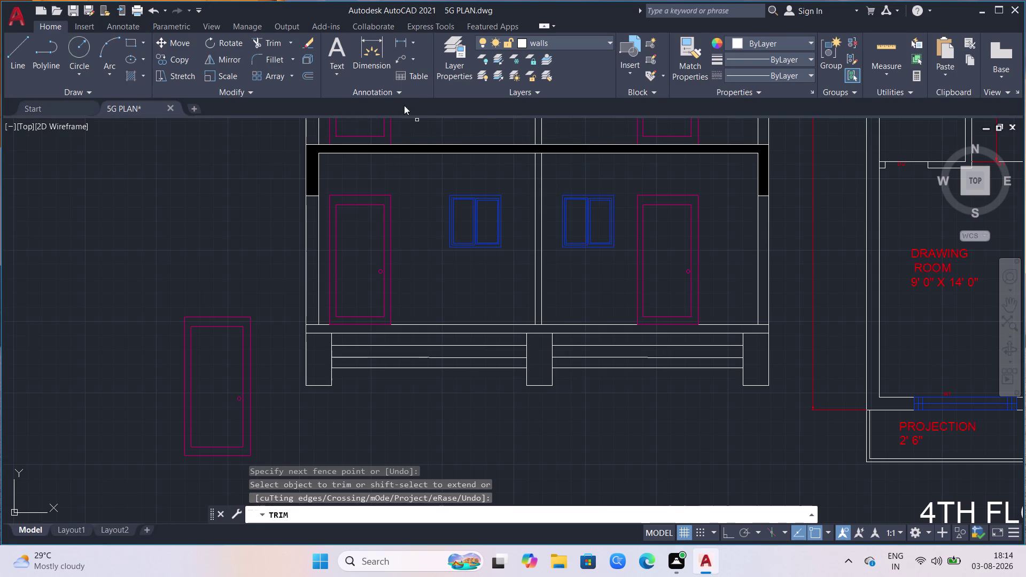
Inspect the front elevation, end the TRIM command and enter BR at the command line.
scroll(down, 3)
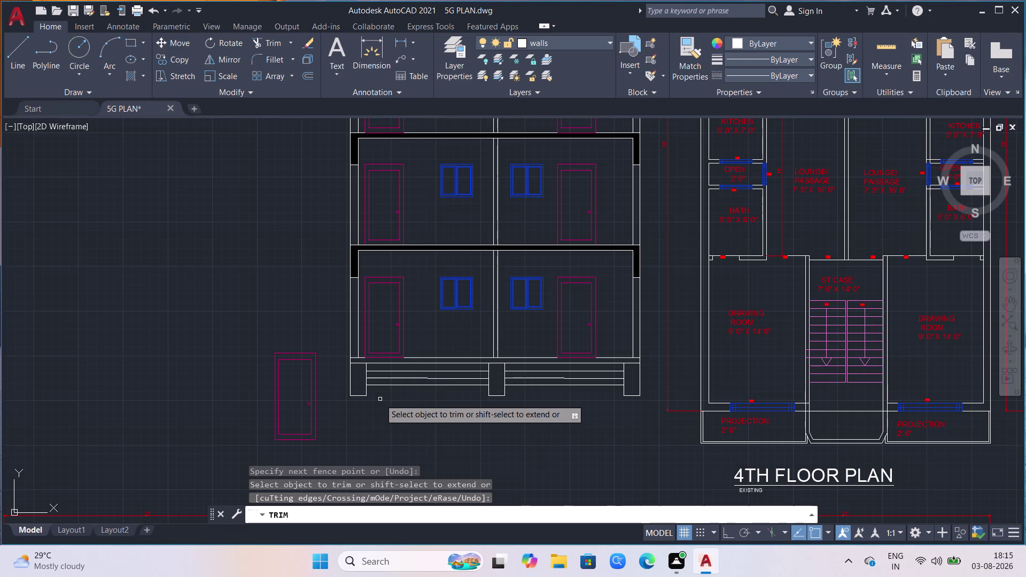
scroll(down, 3)
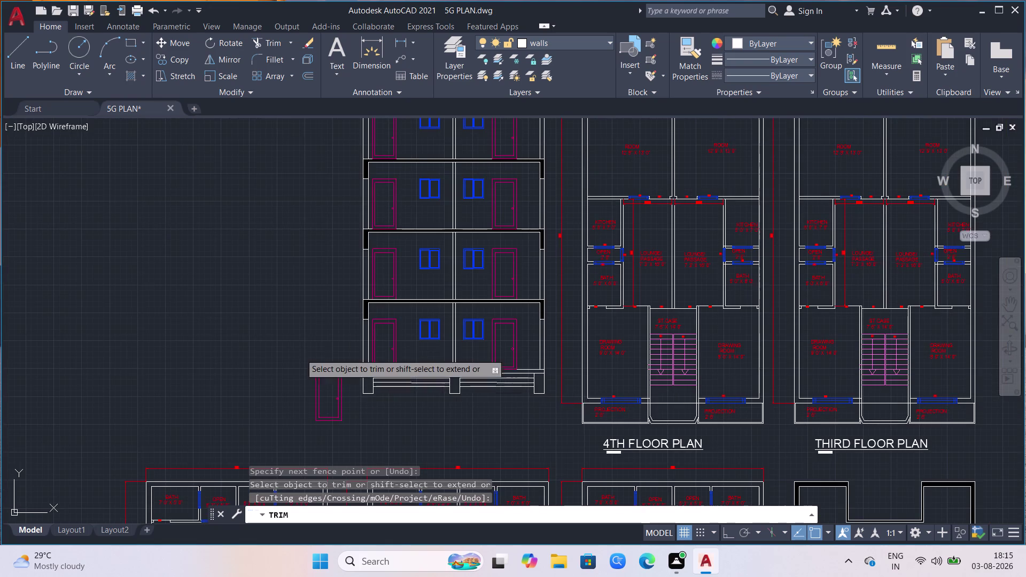
scroll(up, 3)
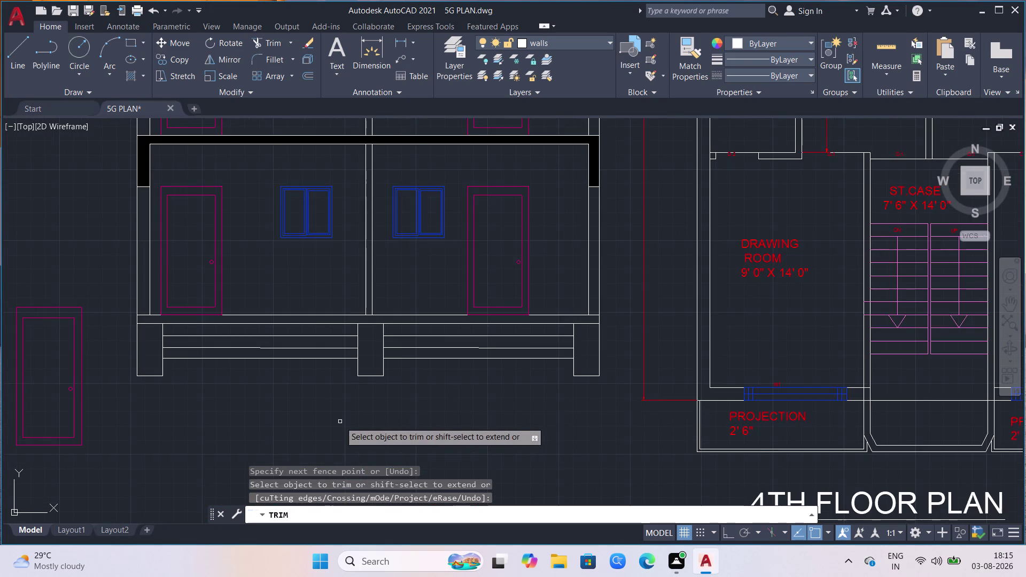
scroll(down, 3)
scroll(up, 3)
scroll(up, 3)
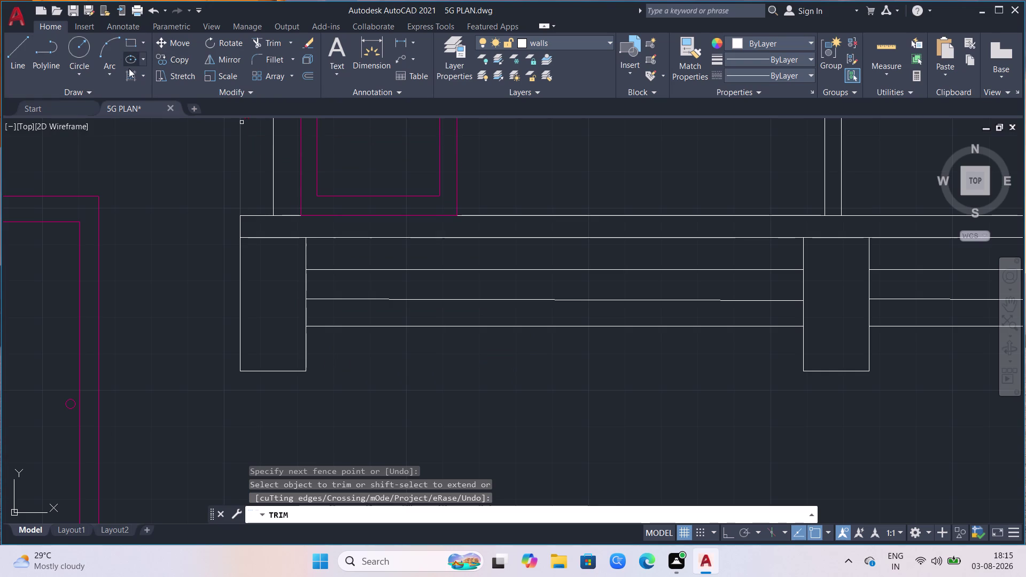
text(br)
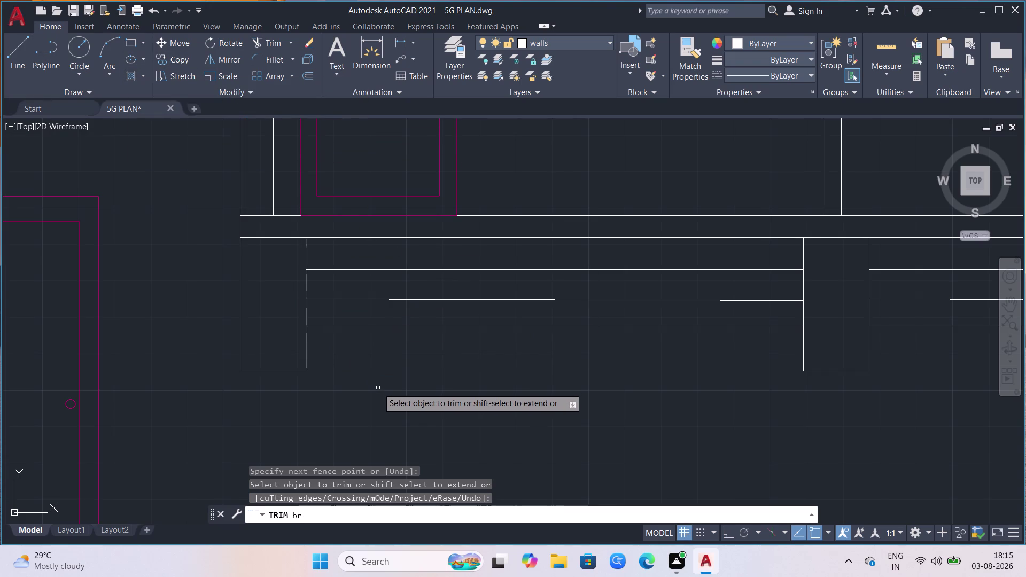
key(Escape)
Place a break-line symbol across the left pier's base.
text(br)
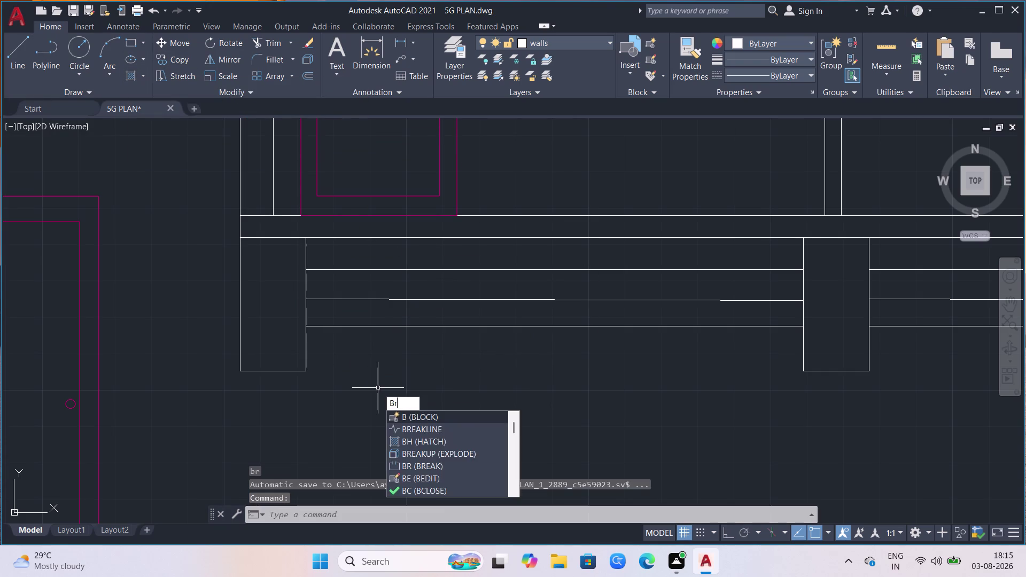
click(438, 429)
click(238, 371)
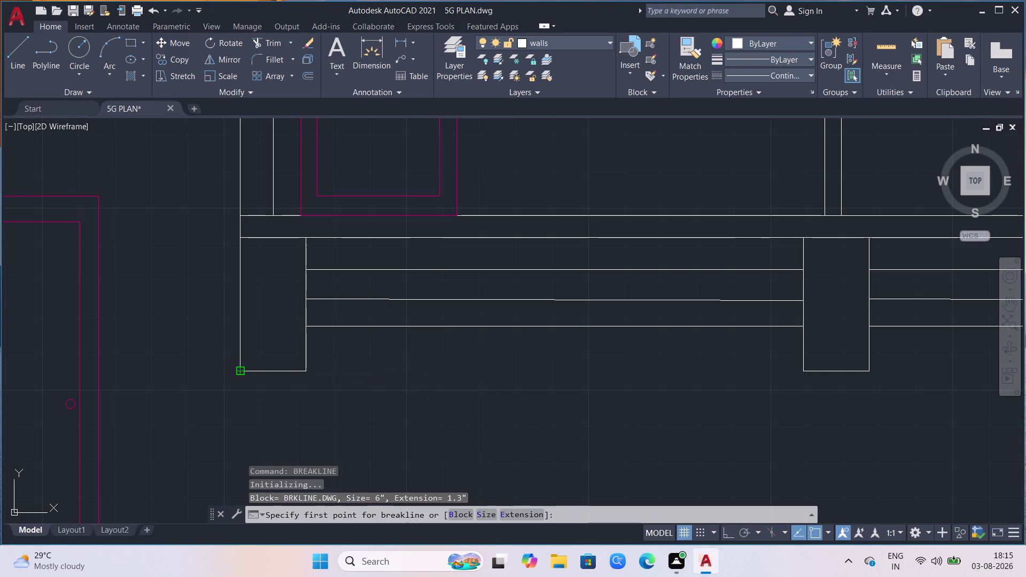
click(306, 372)
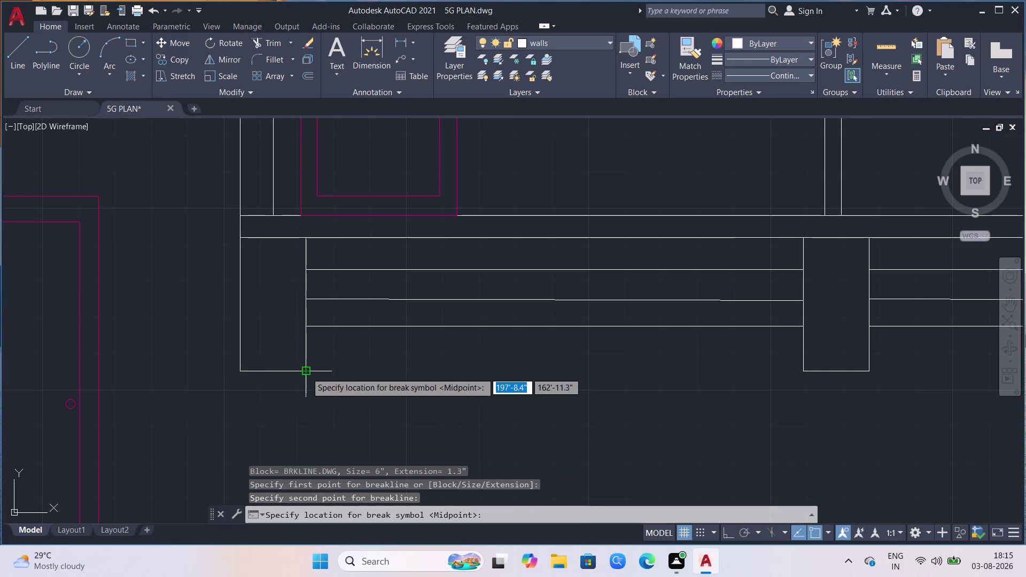
click(274, 372)
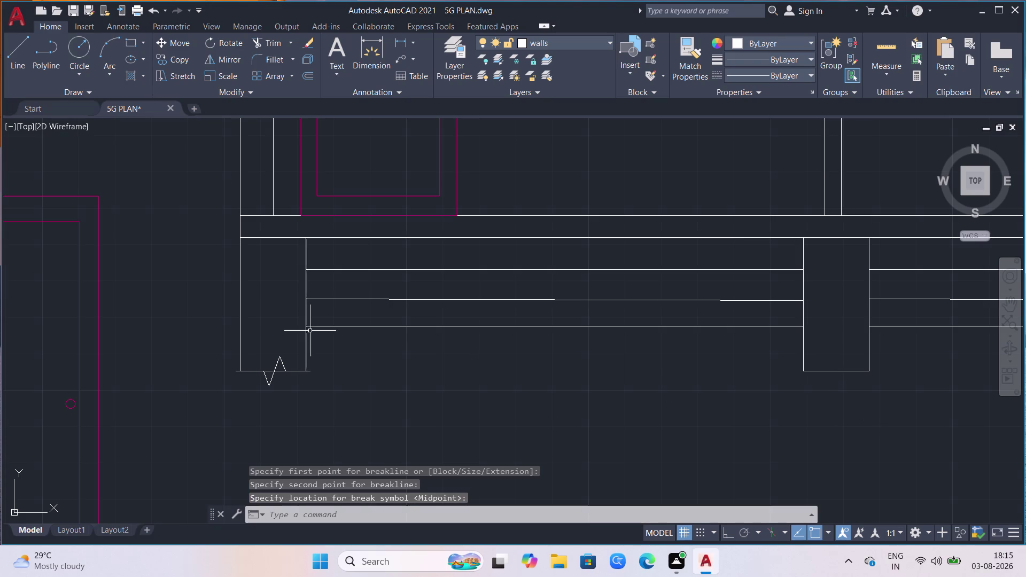
scroll(down, 3)
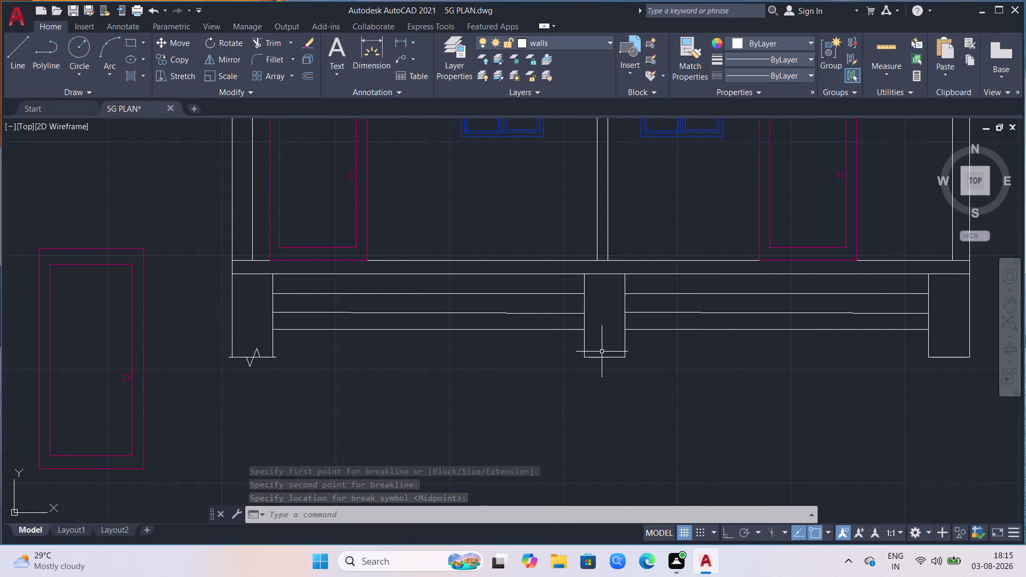
Repeat BREAKLINE to add a symbol at the middle pier's base.
key(Return)
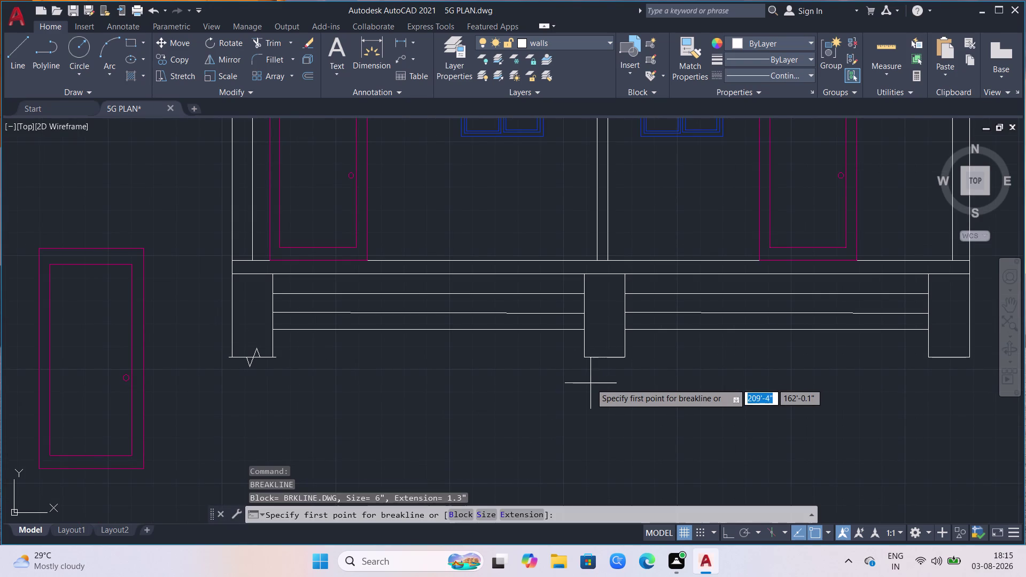
click(588, 359)
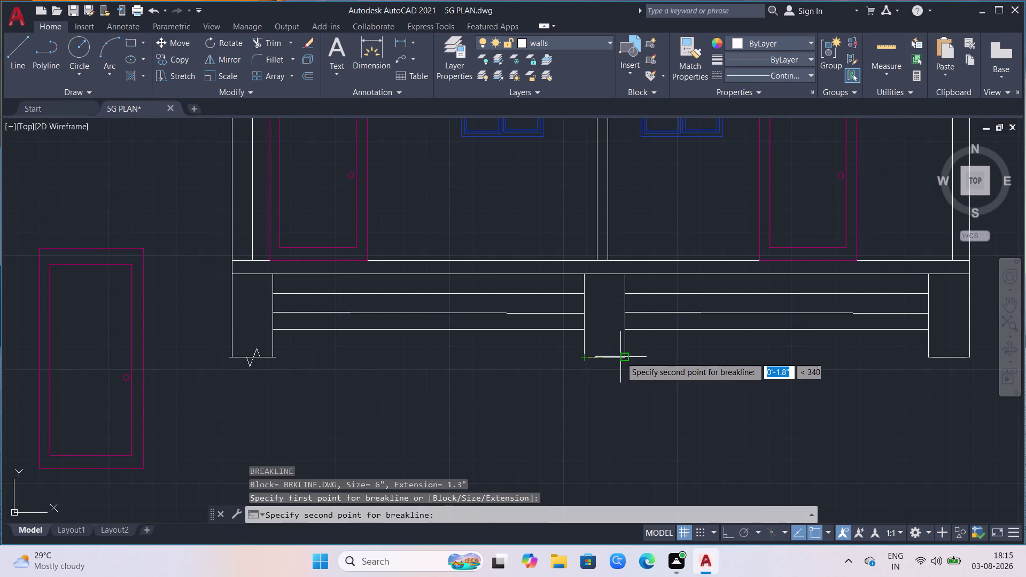
click(620, 357)
click(606, 356)
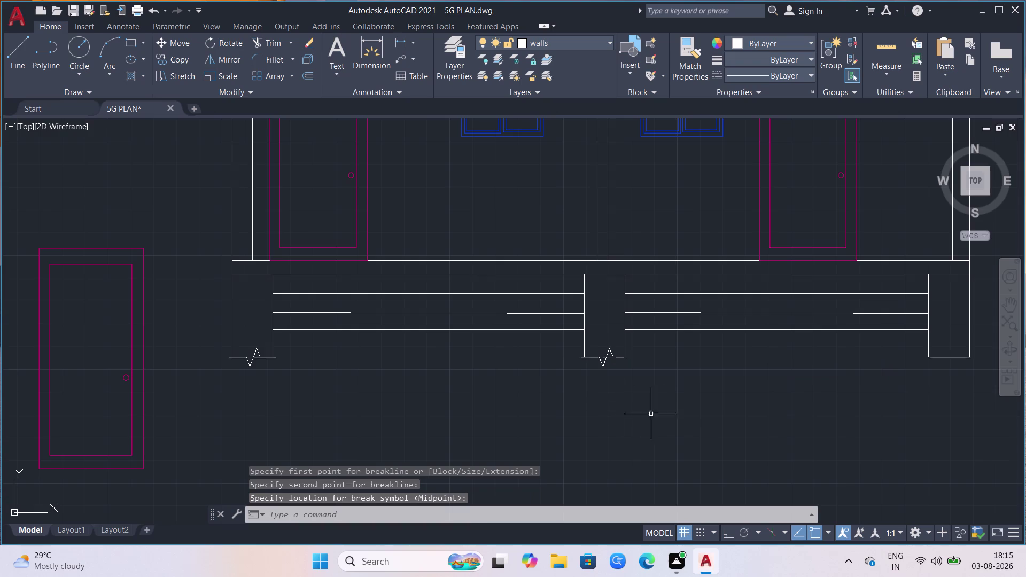
scroll(down, 3)
scroll(down, 3)
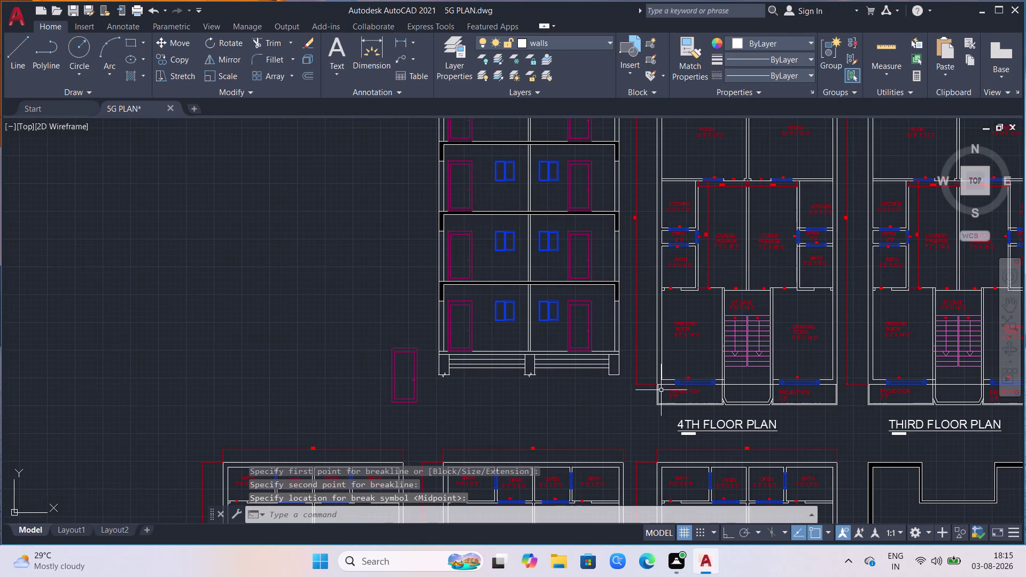
scroll(up, 3)
scroll(up, 3)
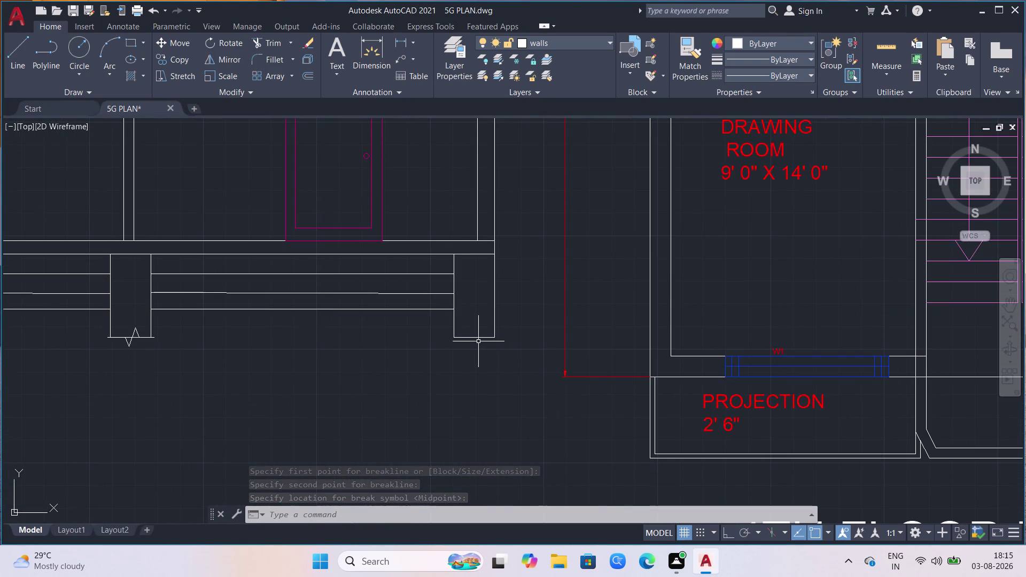
Repeat BREAKLINE to add a symbol at the right pier's base.
key(Return)
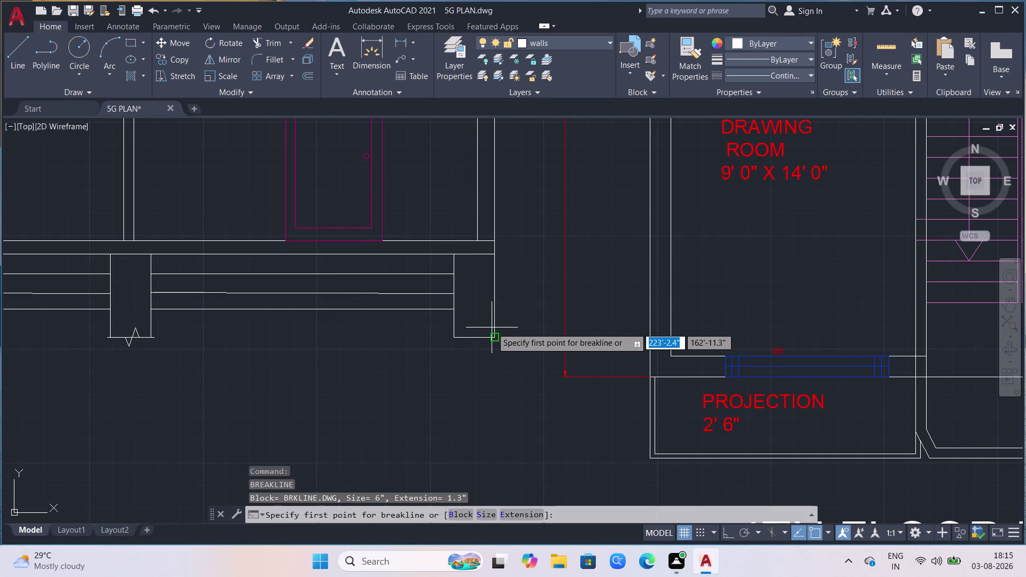
click(492, 337)
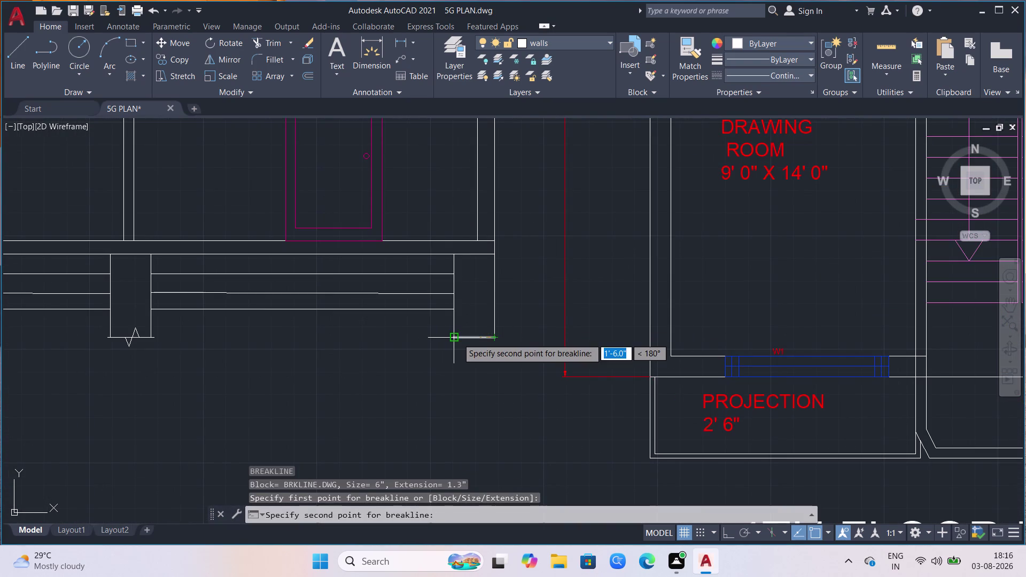
click(458, 338)
click(473, 340)
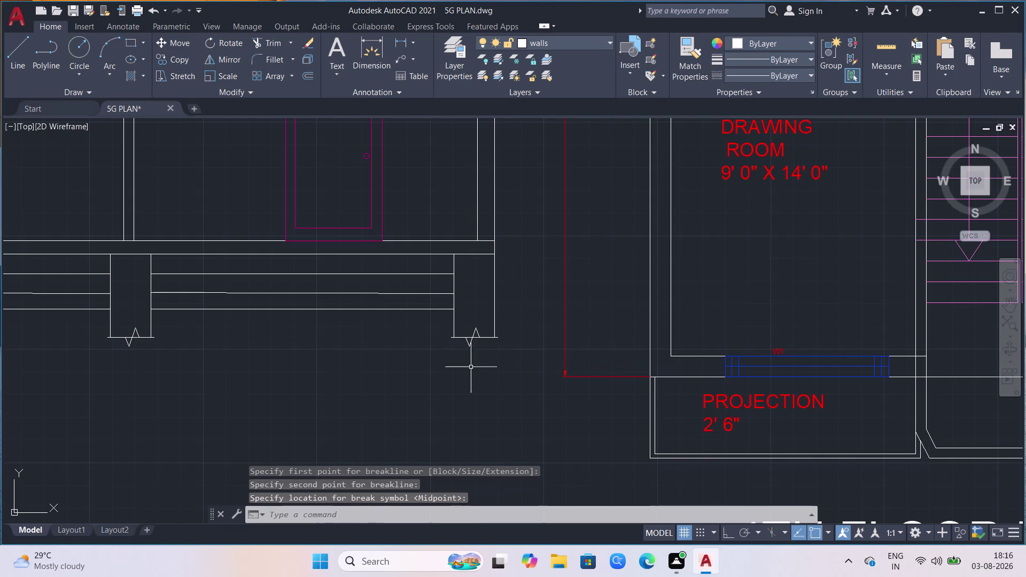
scroll(up, 3)
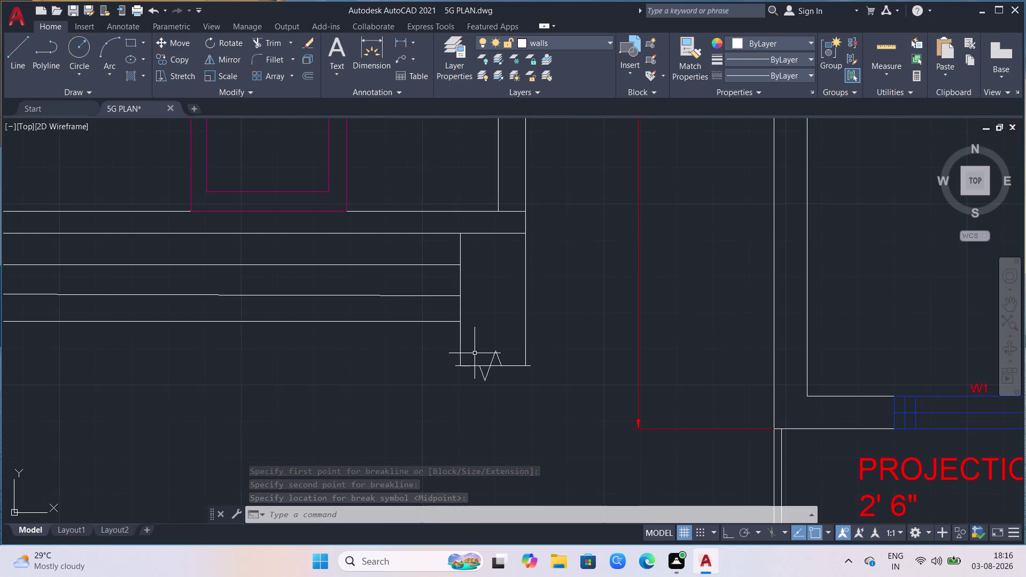
Trim the leftover line pieces beside the right pier's break symbol.
text(tr)
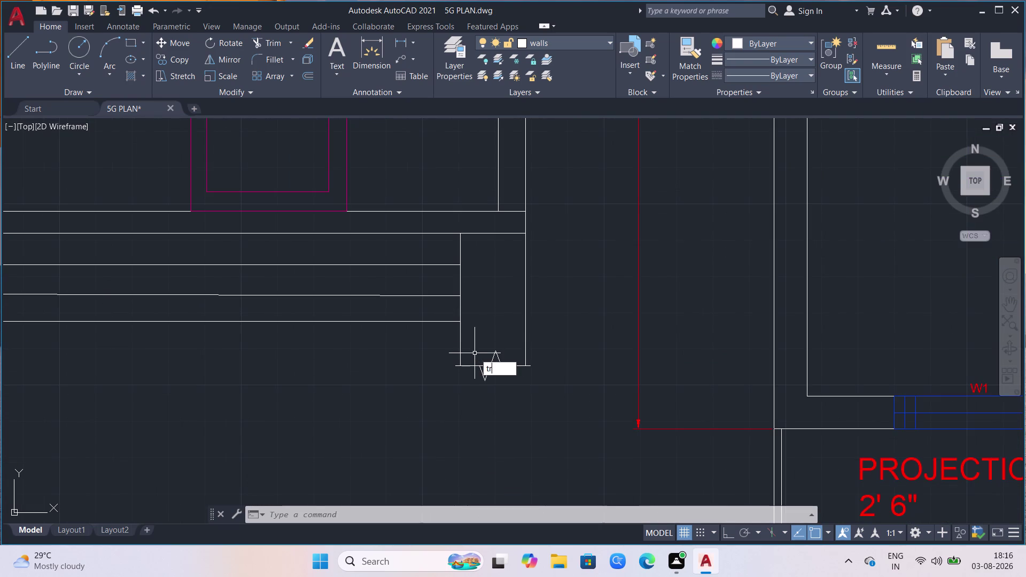
key(Return)
scroll(up, 3)
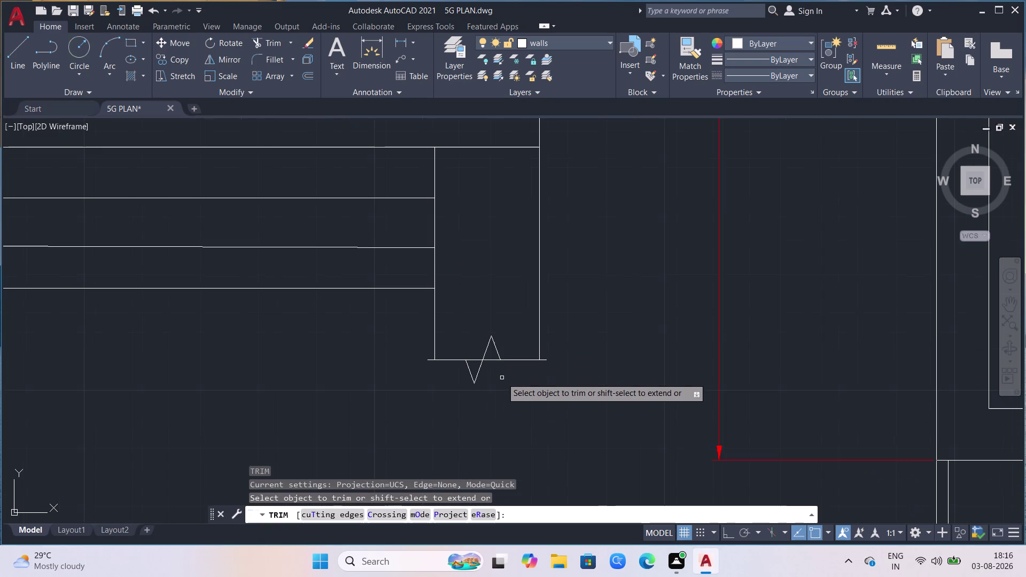
click(497, 361)
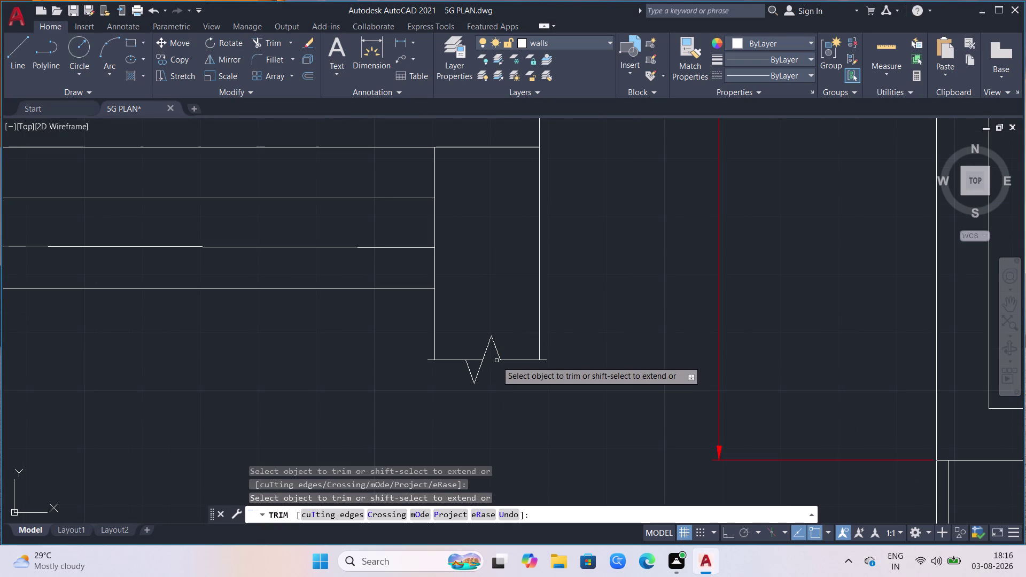
click(473, 360)
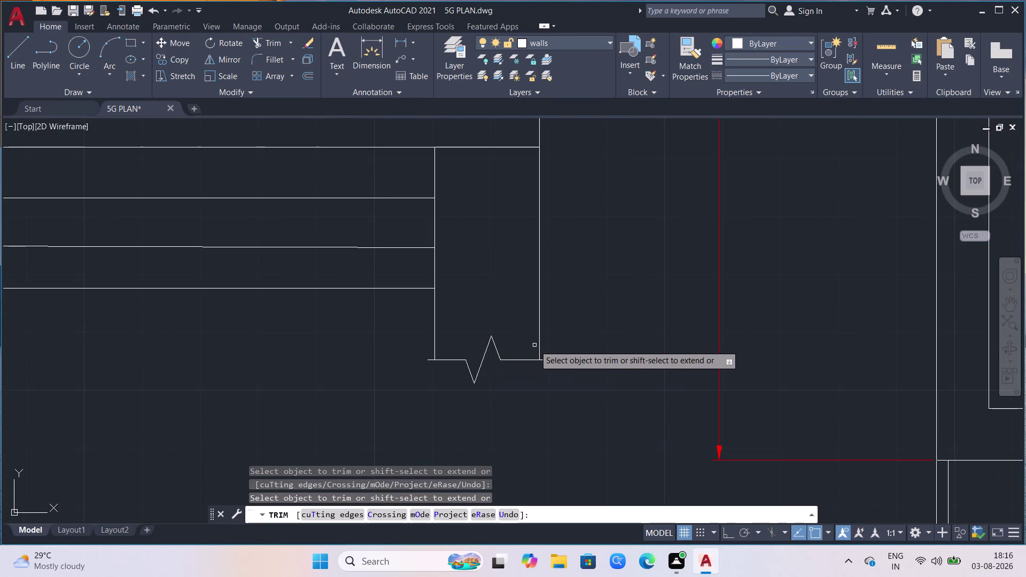
Trim the leftover pieces beside the middle pier's break symbol.
scroll(down, 3)
scroll(down, 3)
scroll(up, 3)
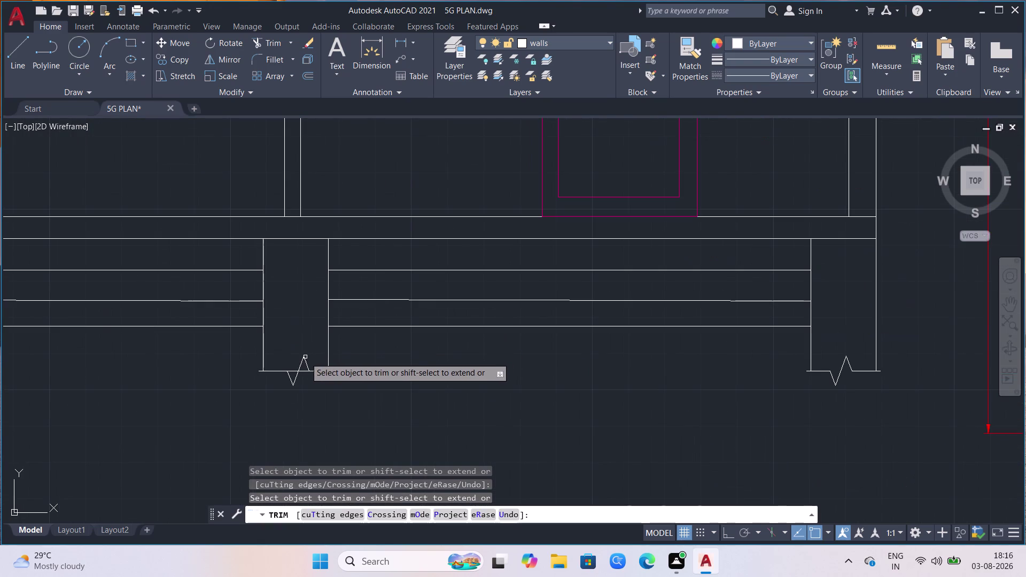
click(303, 371)
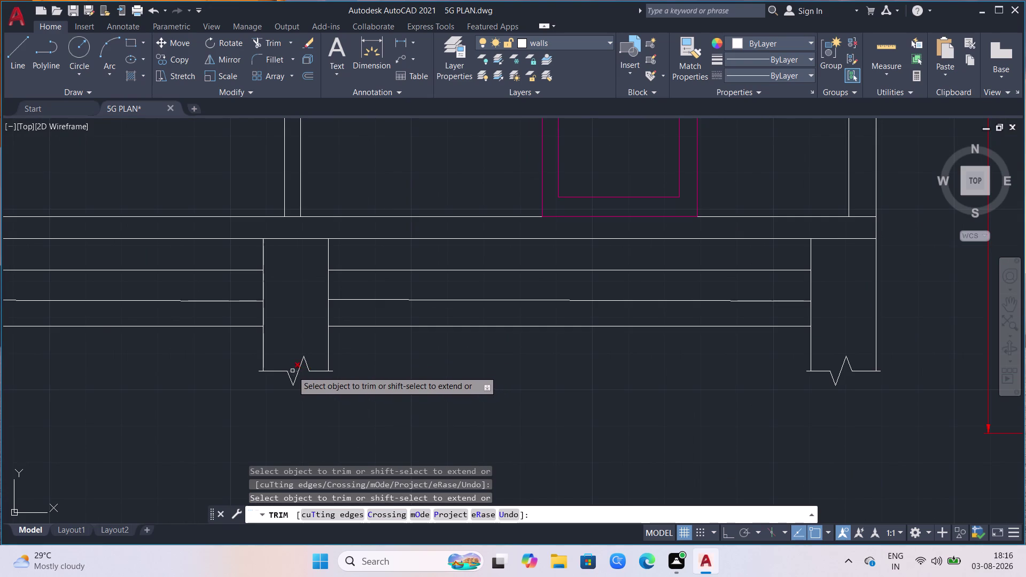
click(292, 371)
Trim the leftover pieces beside the left pier's break symbol.
scroll(down, 3)
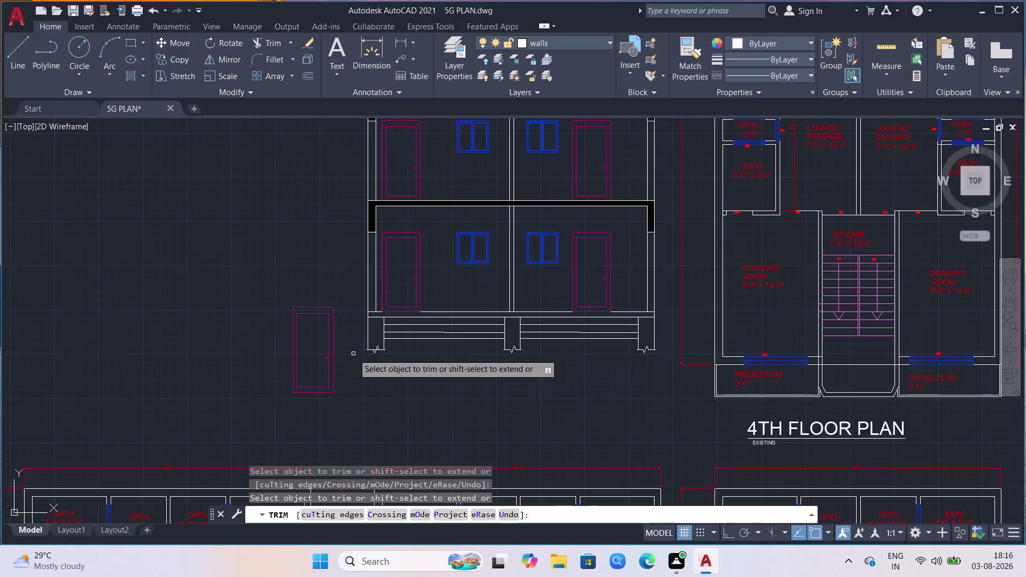
scroll(up, 3)
scroll(up, 3)
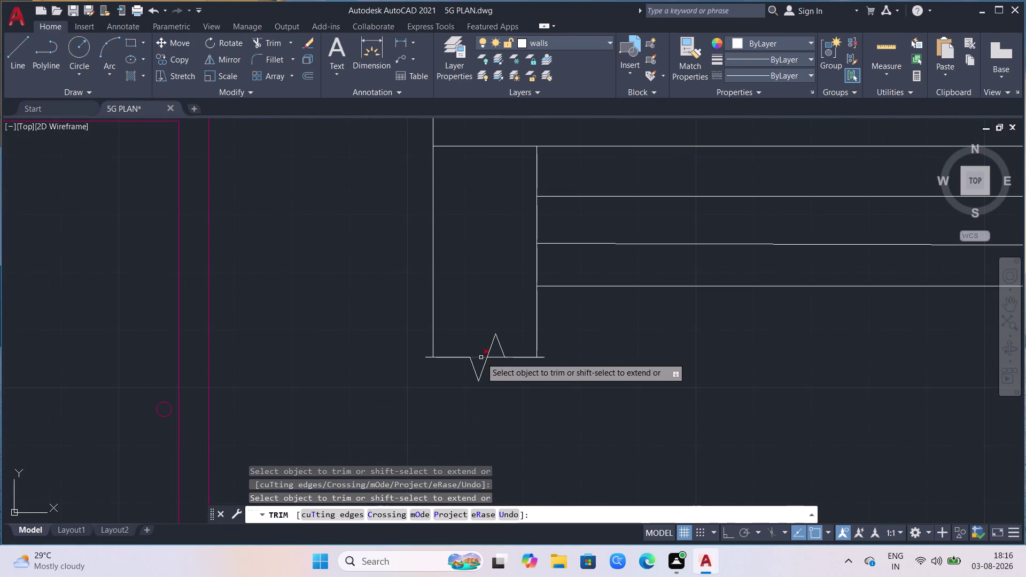
click(480, 358)
click(496, 357)
scroll(down, 3)
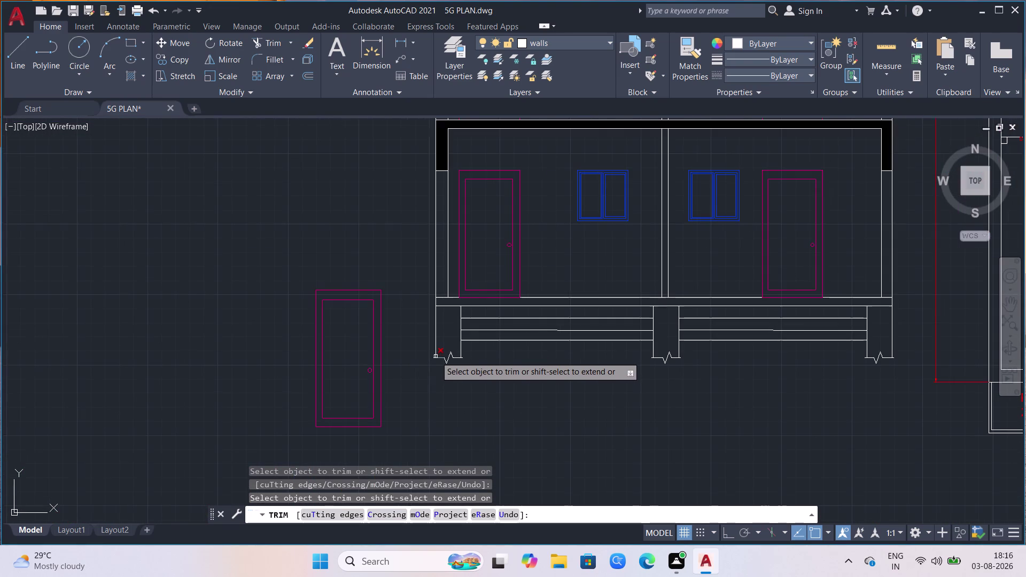
scroll(down, 3)
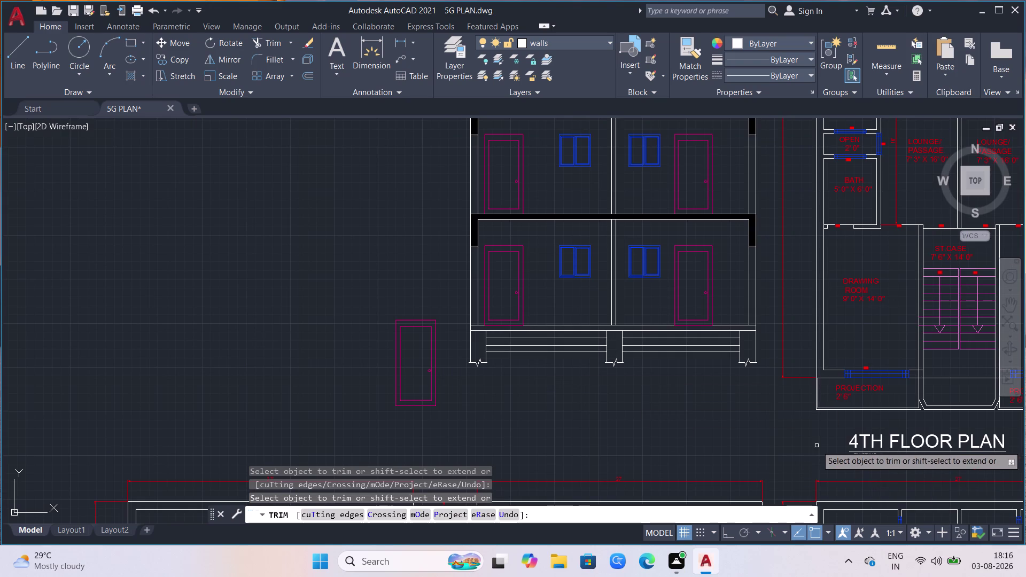
scroll(down, 3)
scroll(down, 3)
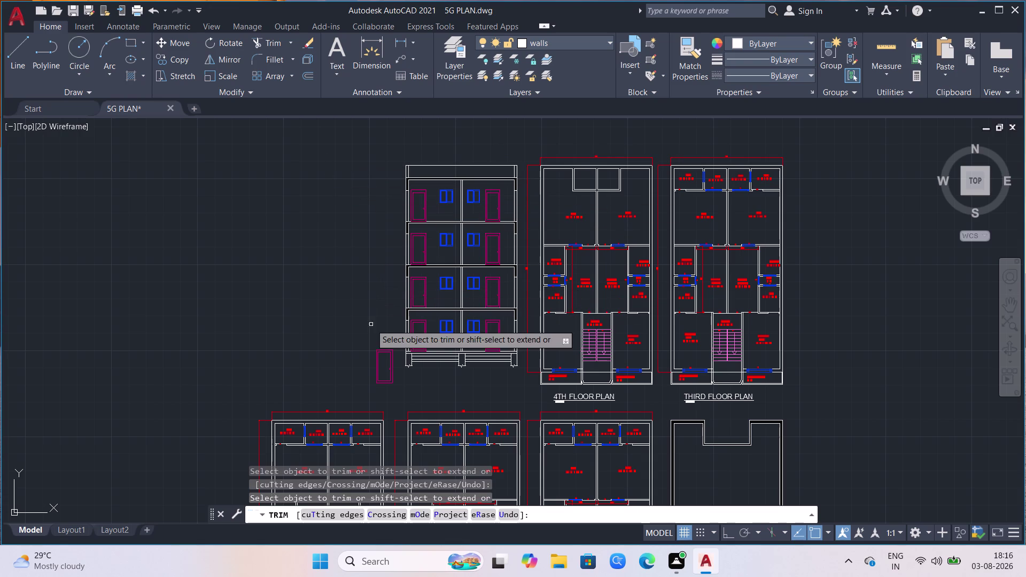
Attempt a fence trim on the stray rectangle left of the elevation base.
click(380, 351)
click(395, 348)
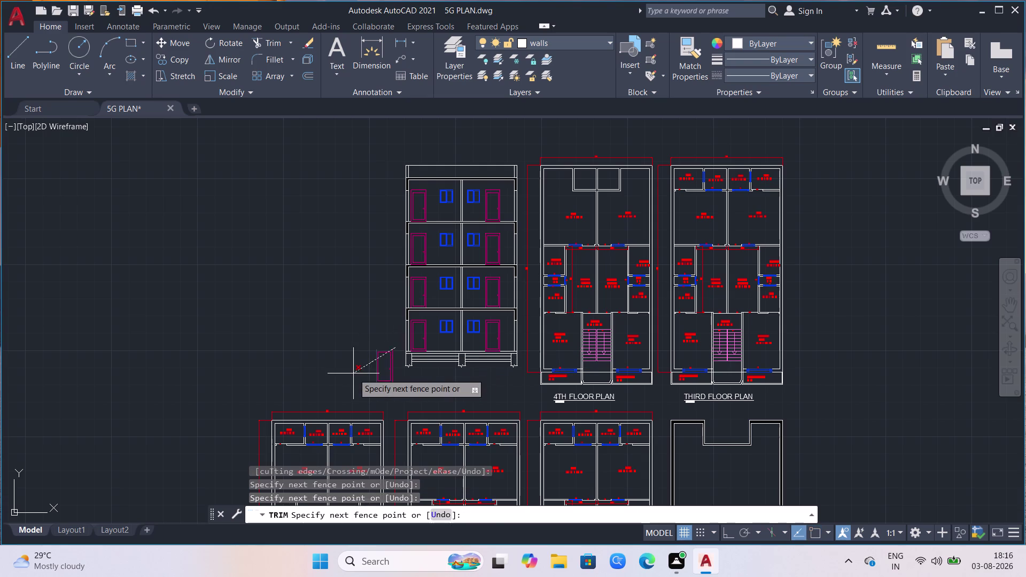
click(353, 373)
click(387, 389)
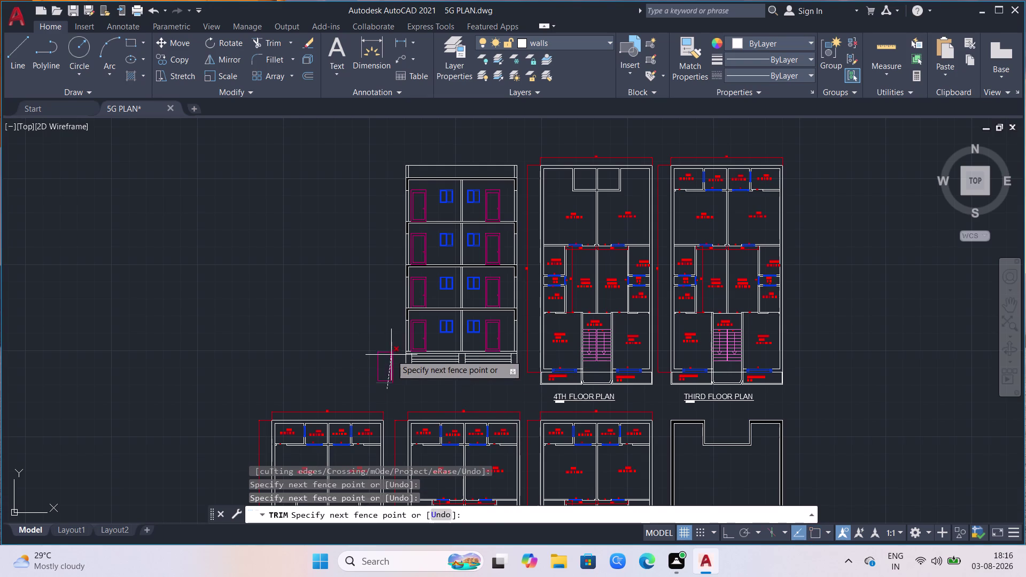
click(391, 354)
click(391, 351)
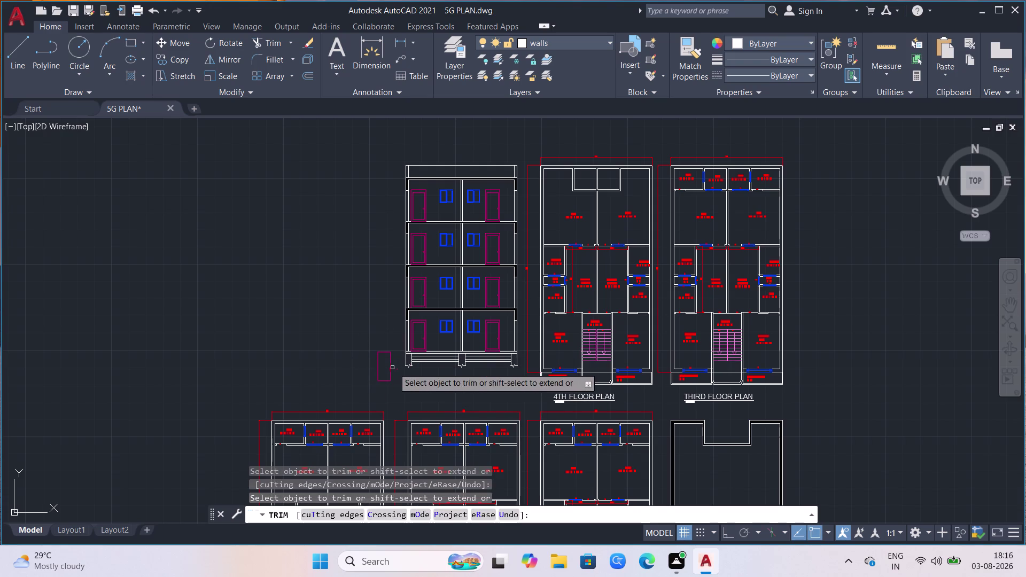
click(396, 351)
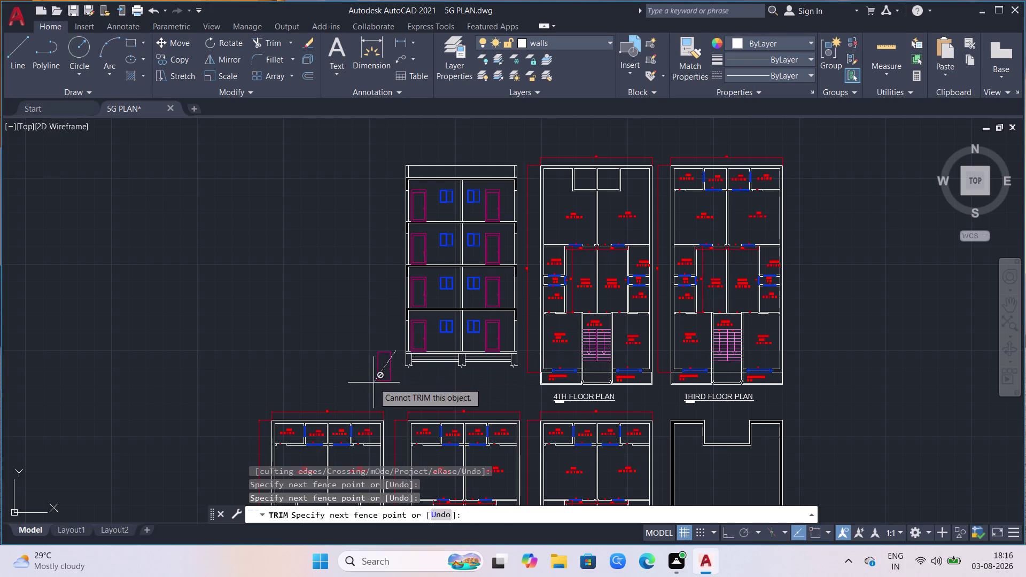
click(374, 383)
key(Escape)
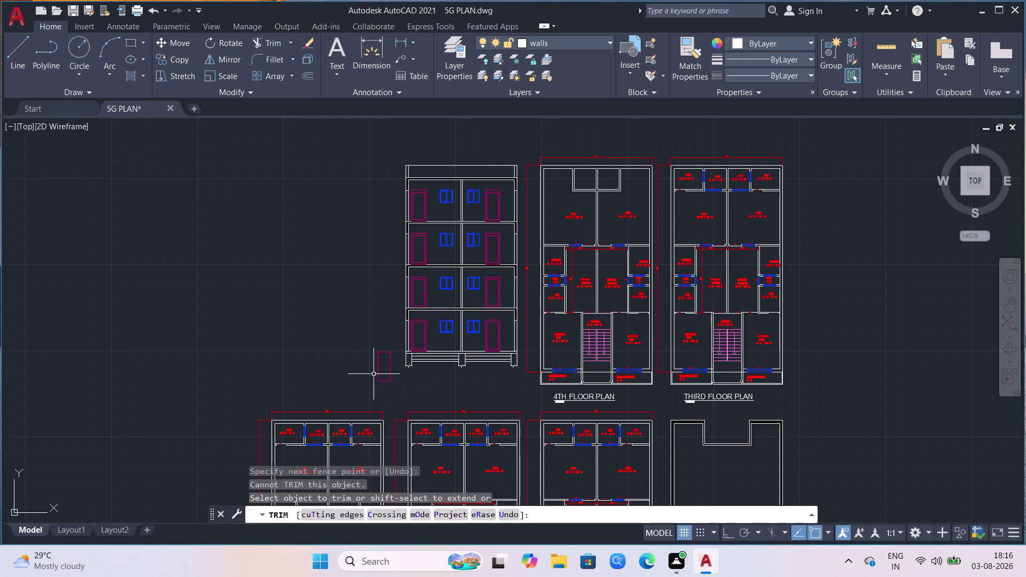
Window-select the stray rectangle and delete it.
click(392, 382)
click(384, 370)
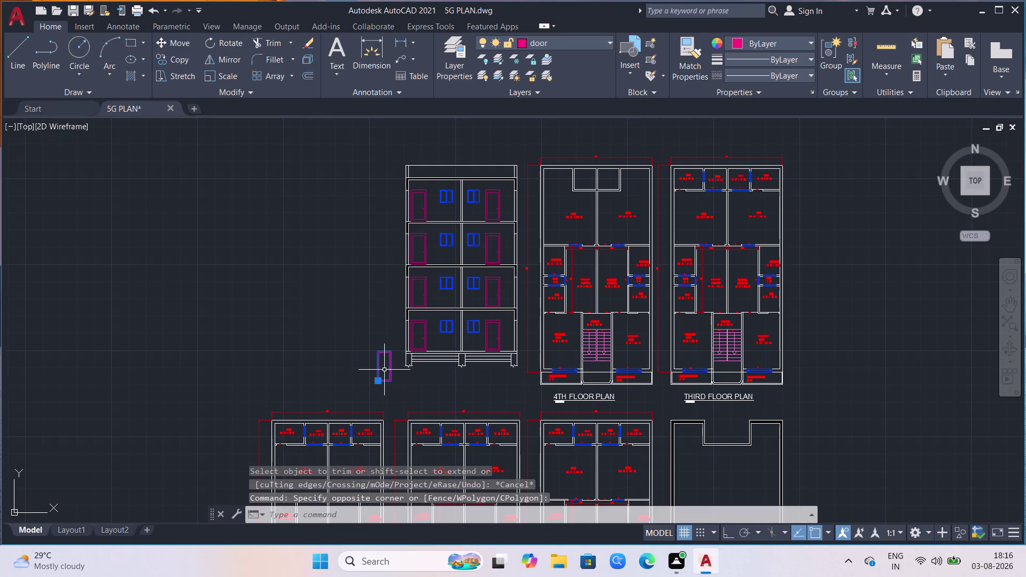
key(Delete)
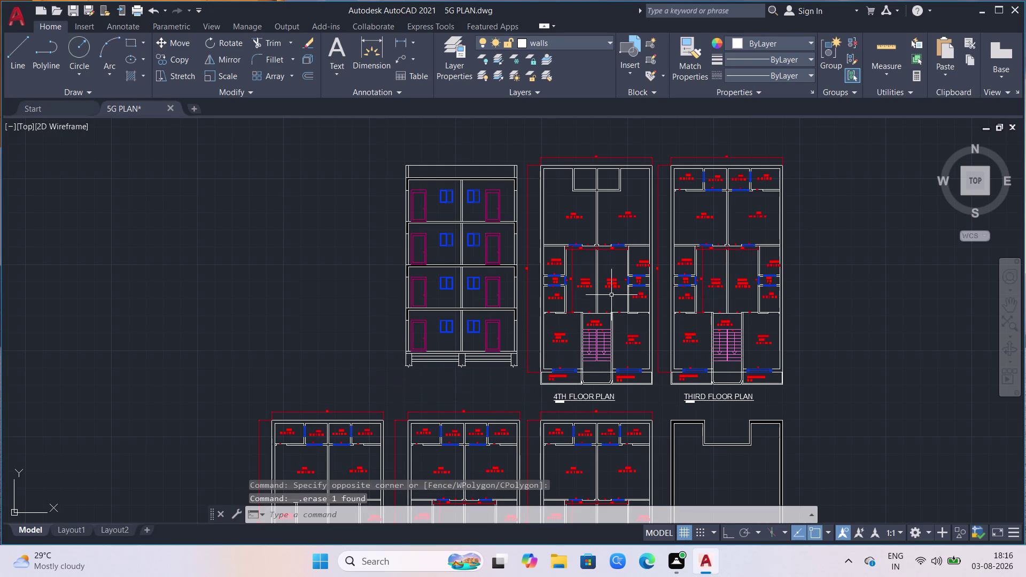
scroll(down, 3)
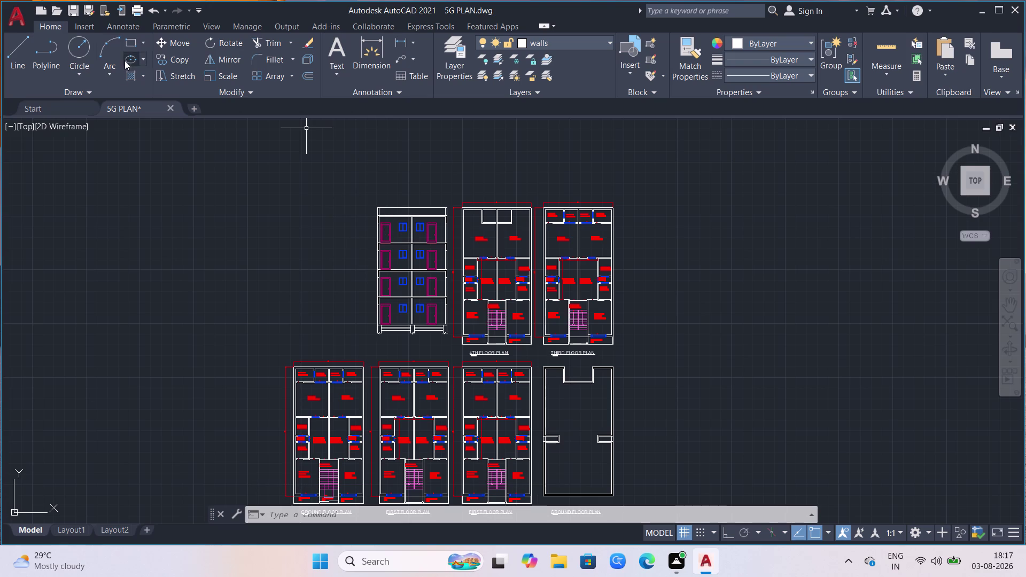
click(132, 78)
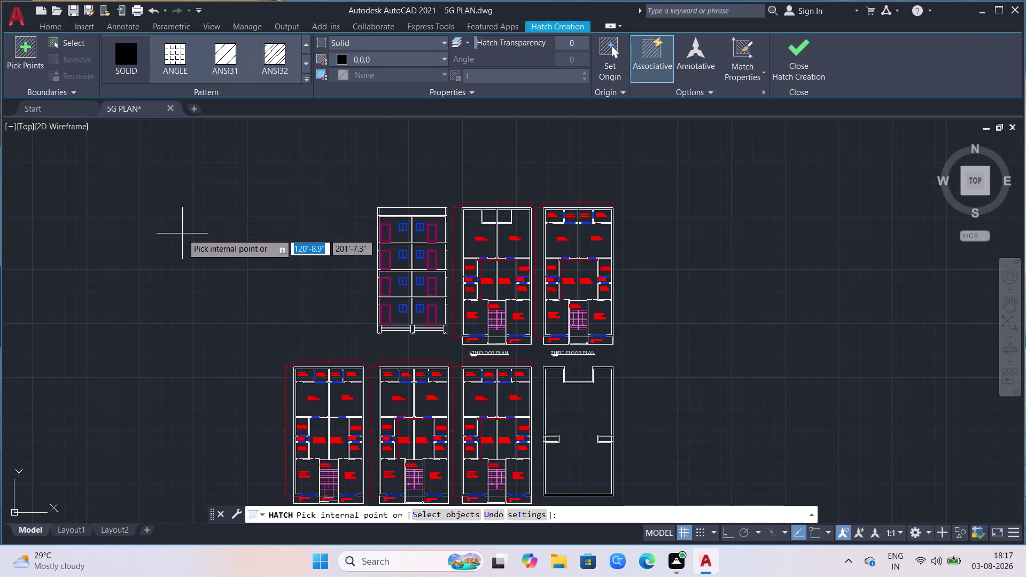
Hatch inside the ground floor outline with the ANSI31 diagonal pattern.
scroll(down, 3)
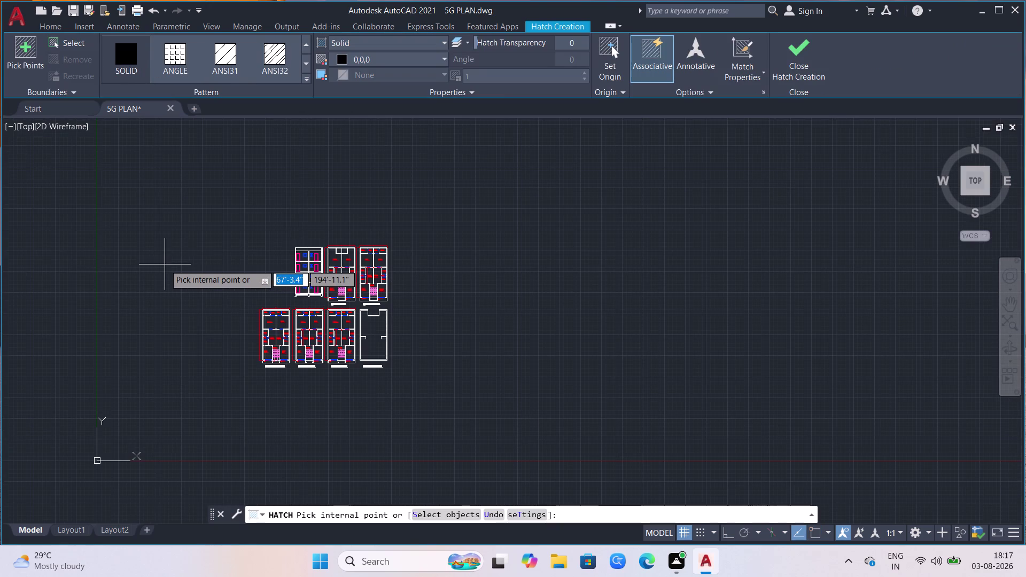
scroll(up, 3)
scroll(up, 3)
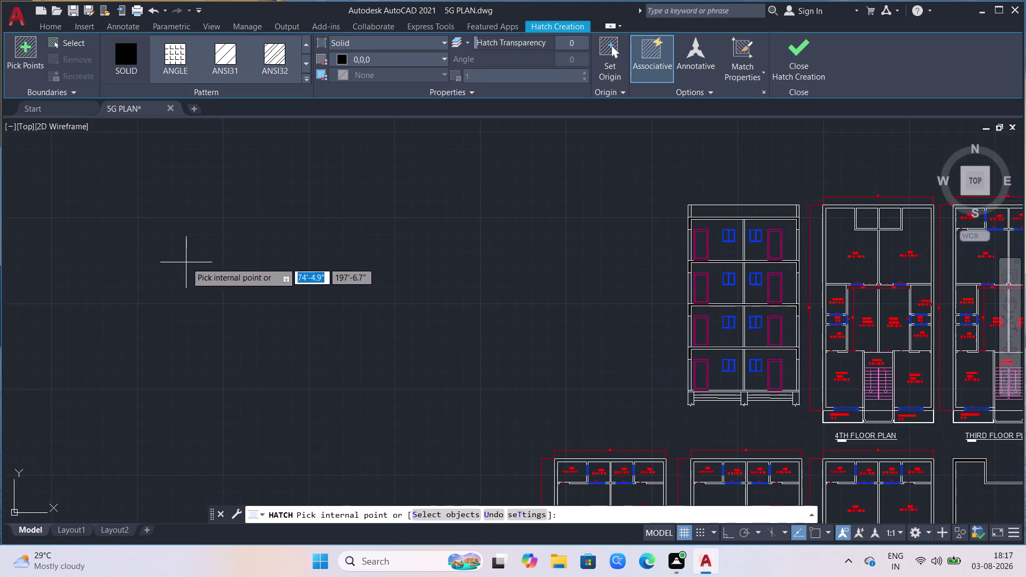
scroll(down, 3)
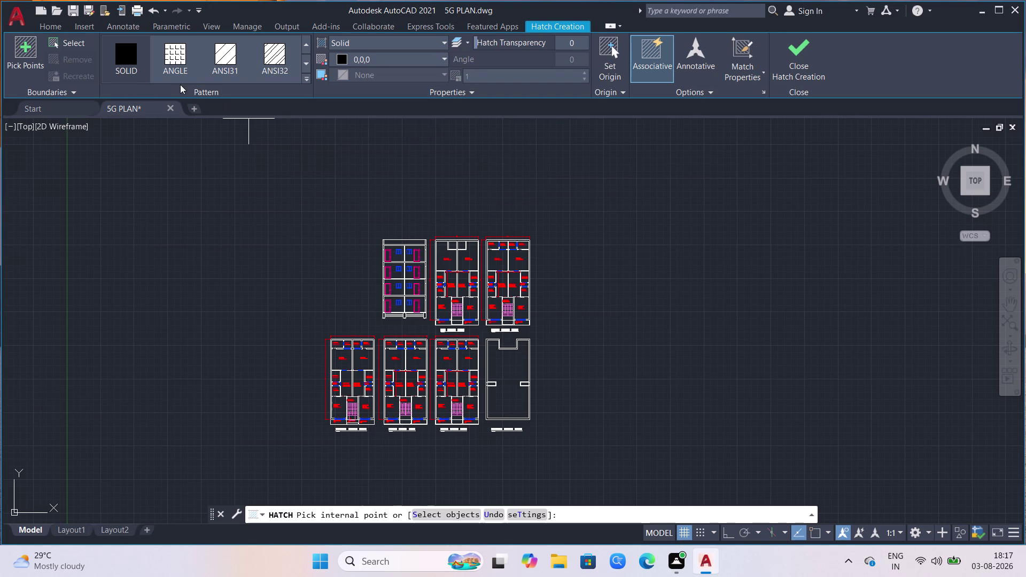
drag(230, 53, 229, 66)
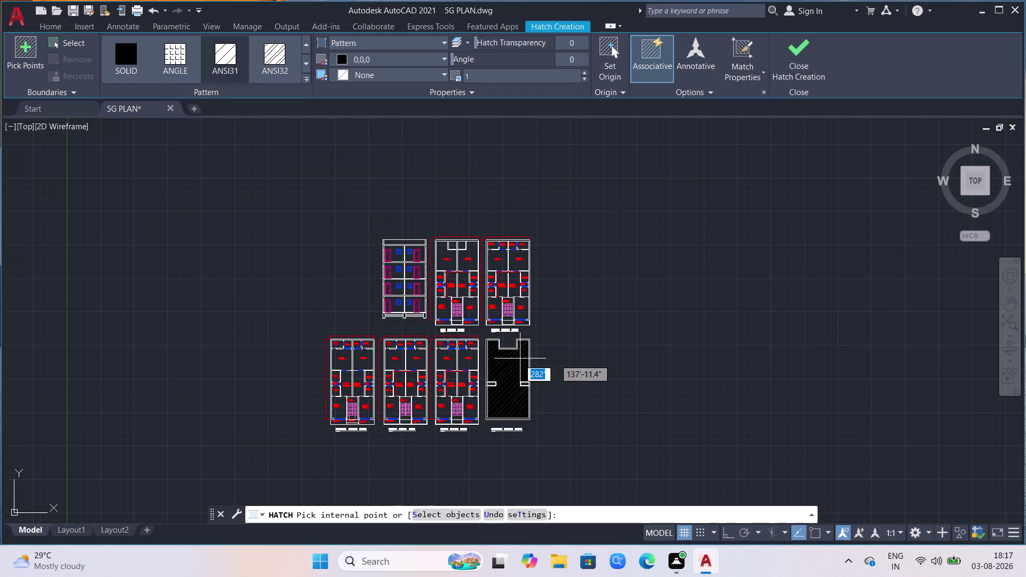
click(505, 364)
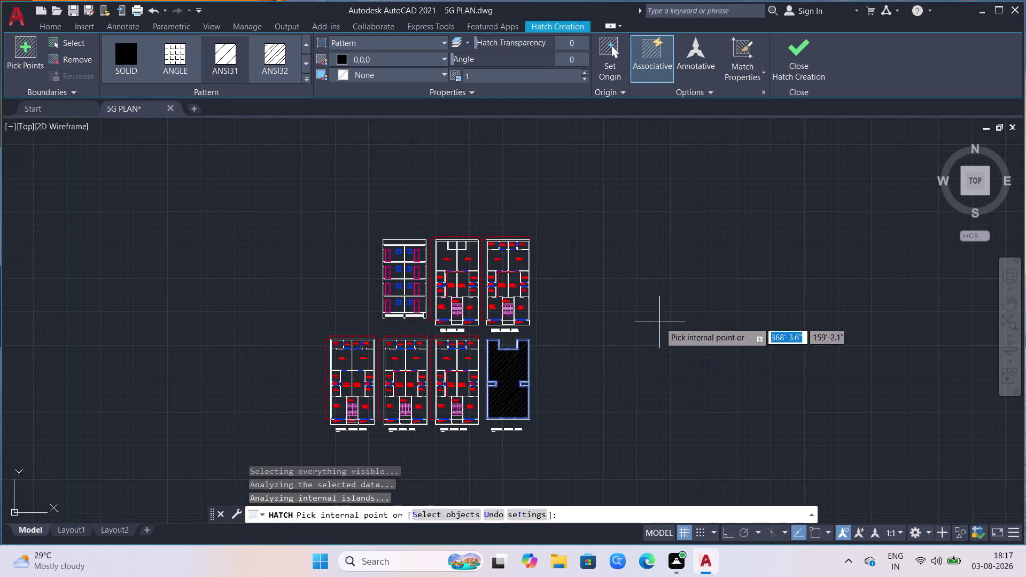
scroll(down, 3)
scroll(up, 3)
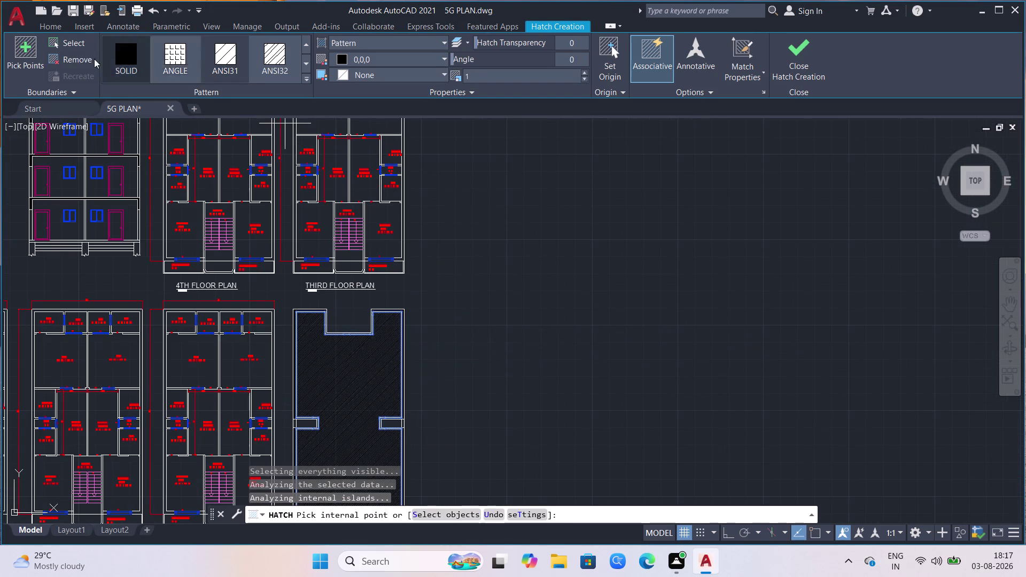
scroll(down, 3)
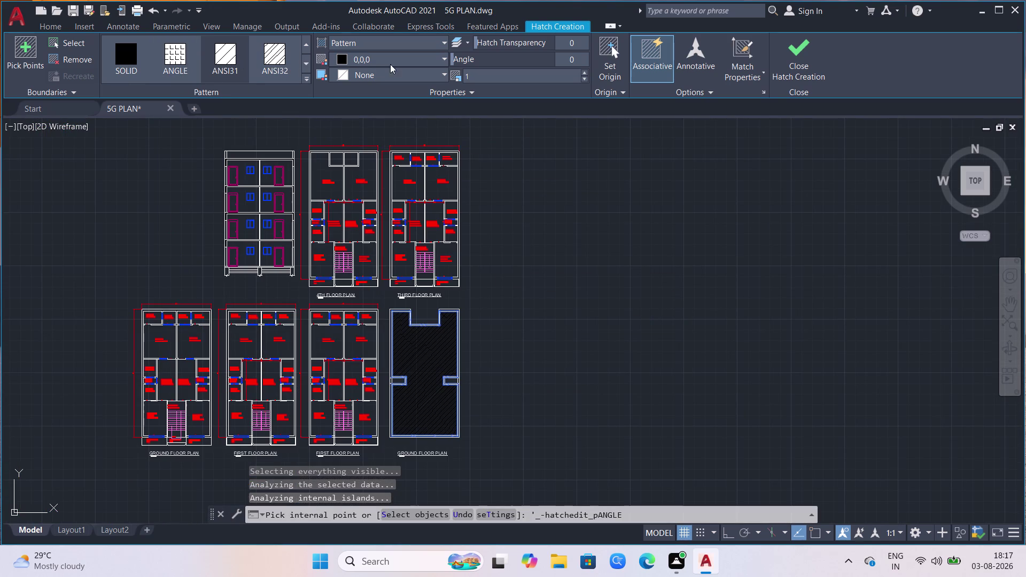
Set the hatch colour to 206,204,230 and end the hatch command.
click(441, 60)
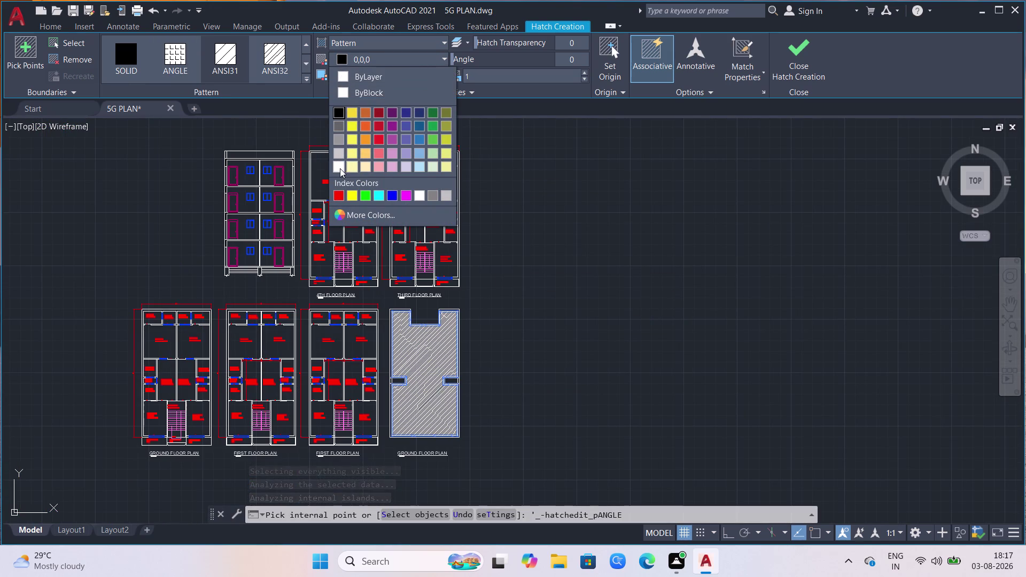
click(411, 166)
scroll(down, 3)
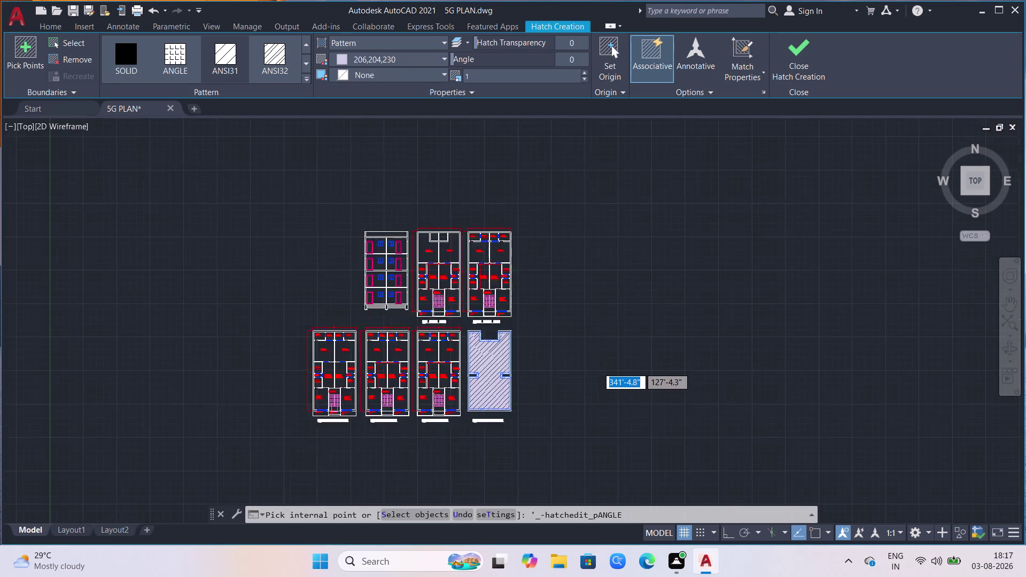
scroll(up, 3)
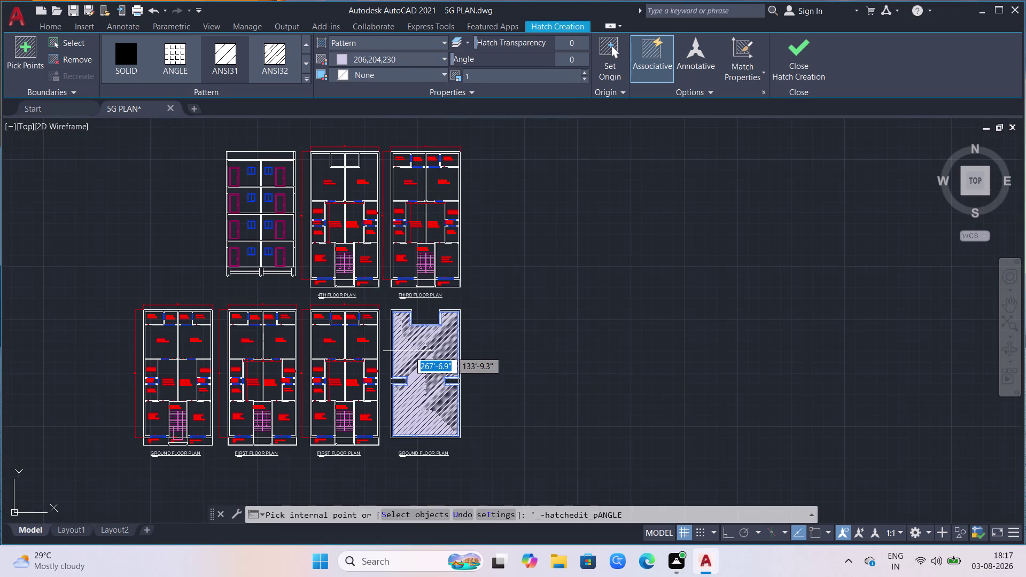
key(Escape)
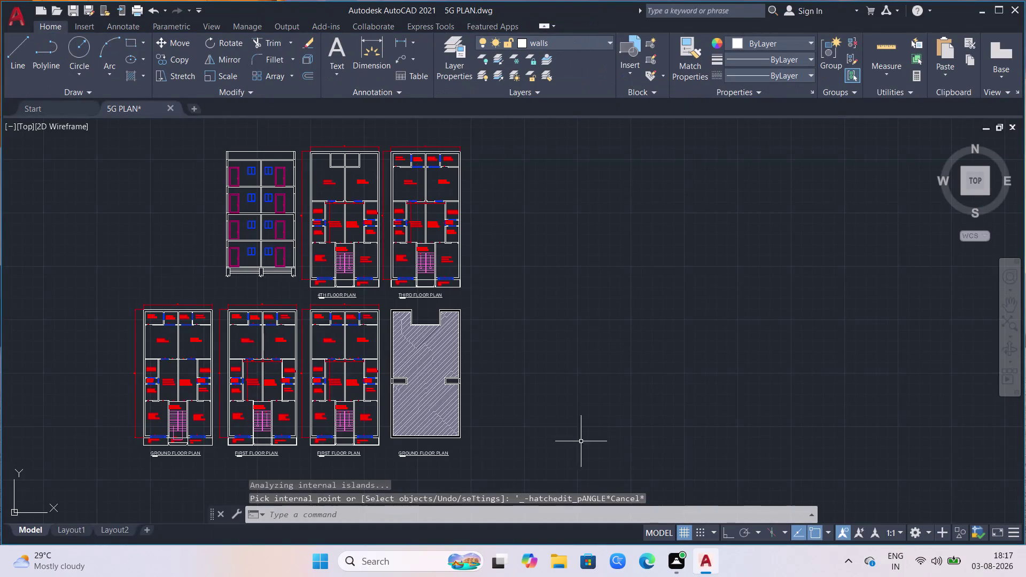
Draw a line from the elevation base up toward its top.
scroll(down, 3)
scroll(up, 3)
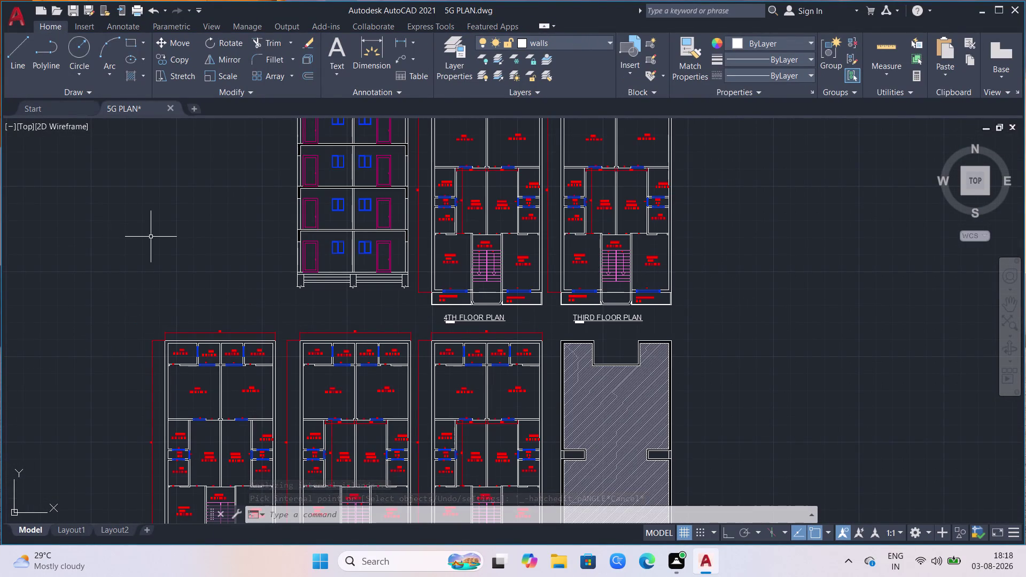
scroll(down, 3)
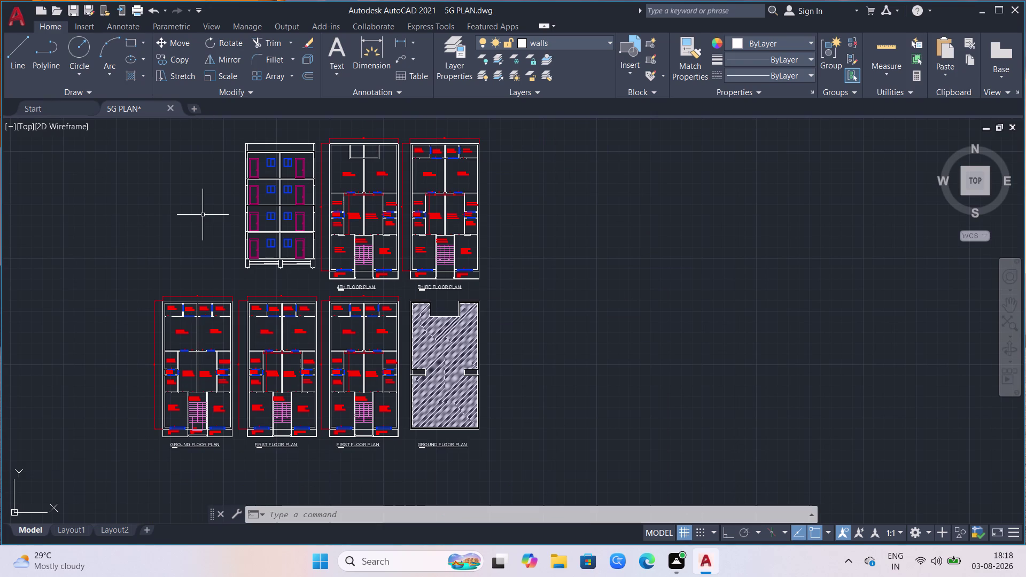
click(14, 54)
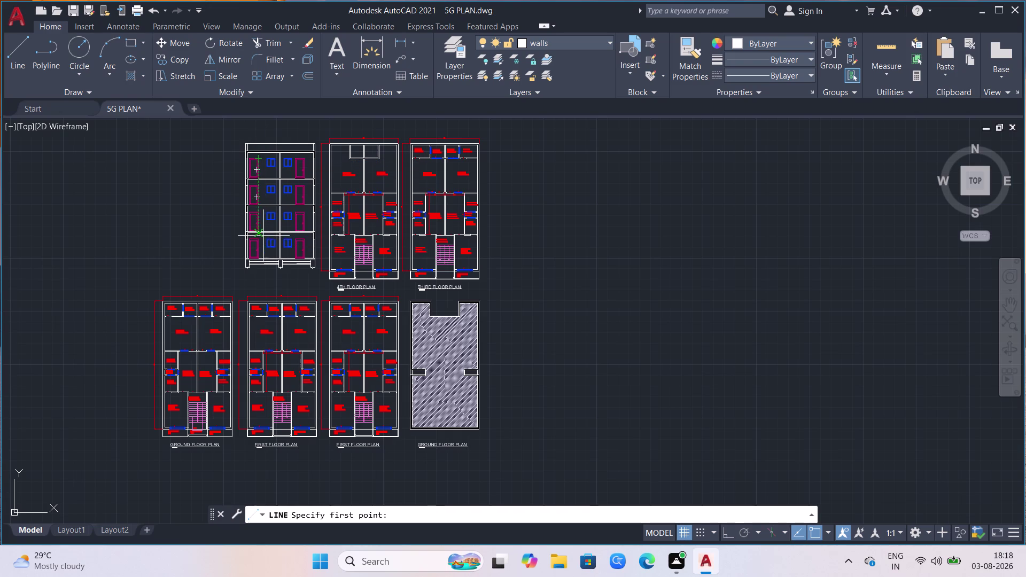
scroll(up, 3)
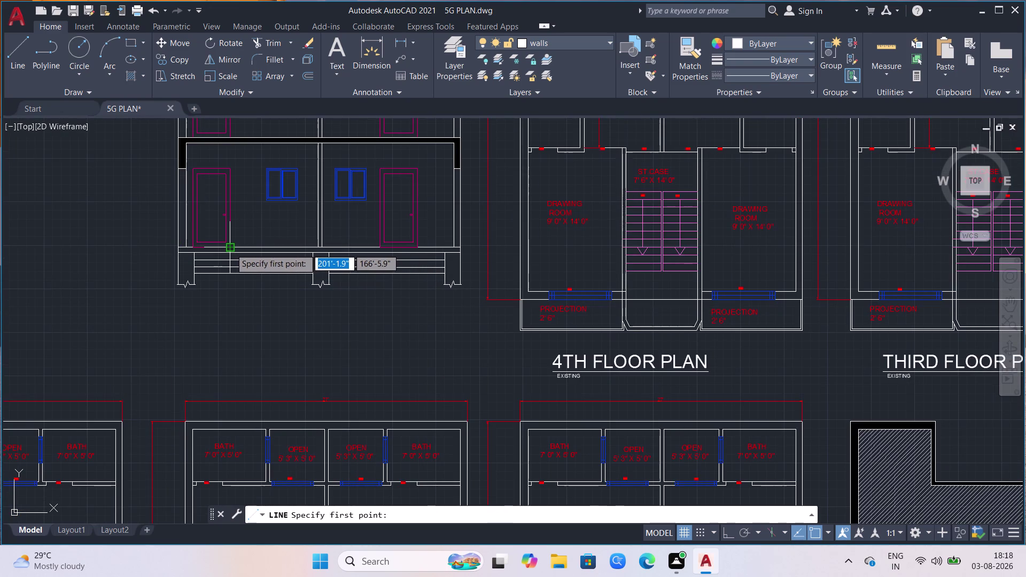
click(230, 248)
scroll(down, 3)
scroll(down, 3)
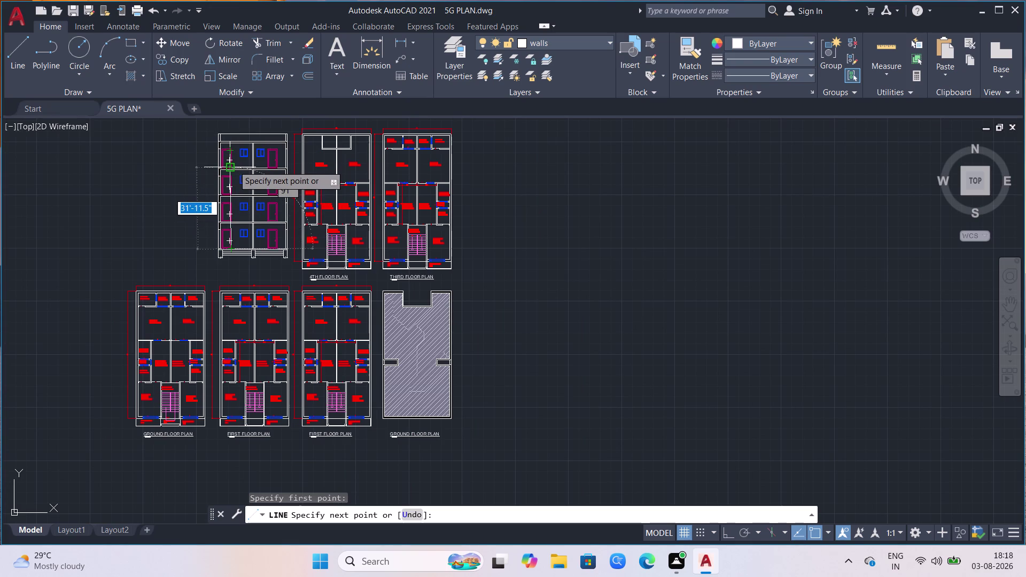
scroll(up, 3)
scroll(up, 3)
scroll(down, 3)
scroll(up, 3)
scroll(up, 3)
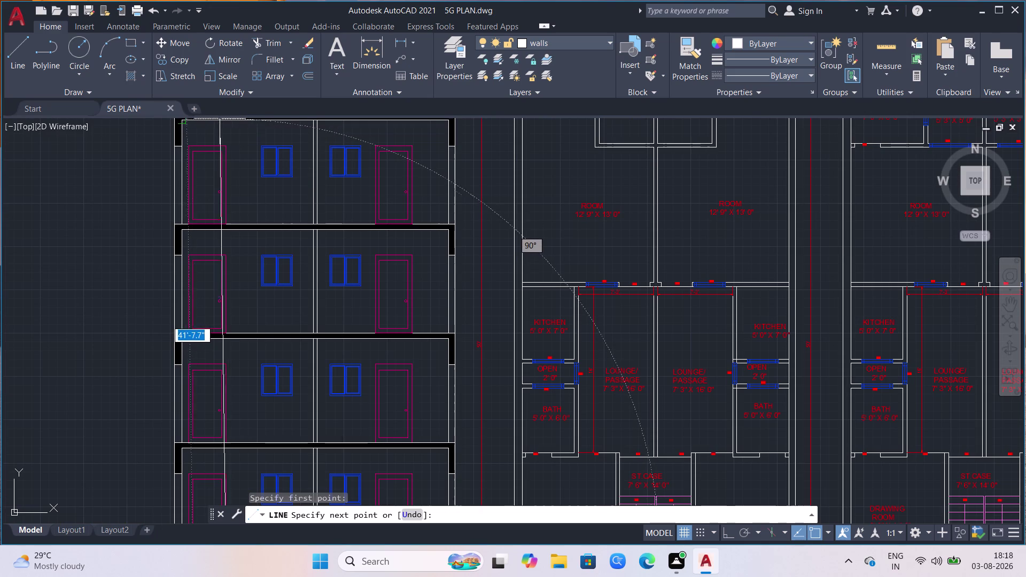
scroll(down, 3)
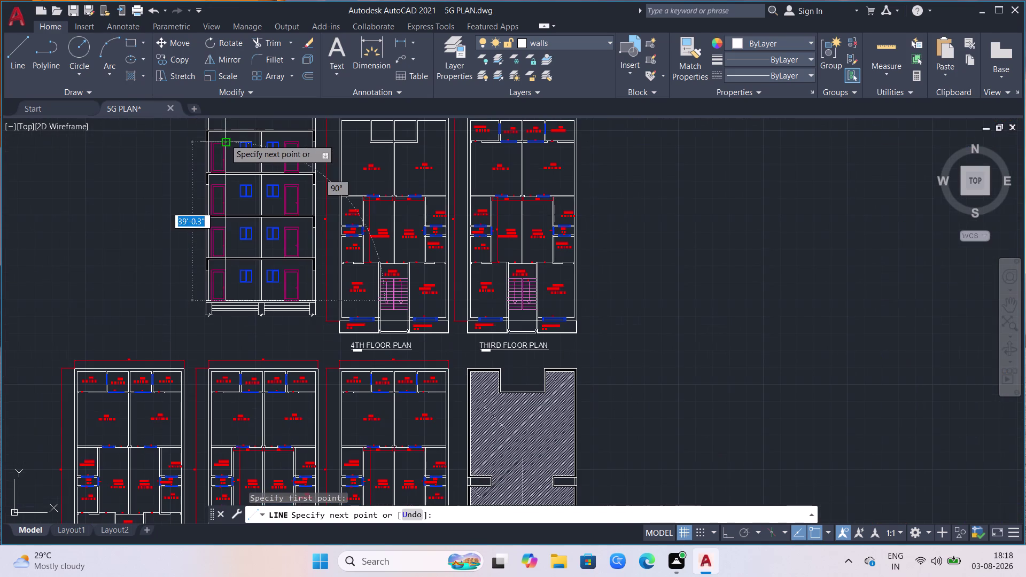
click(226, 130)
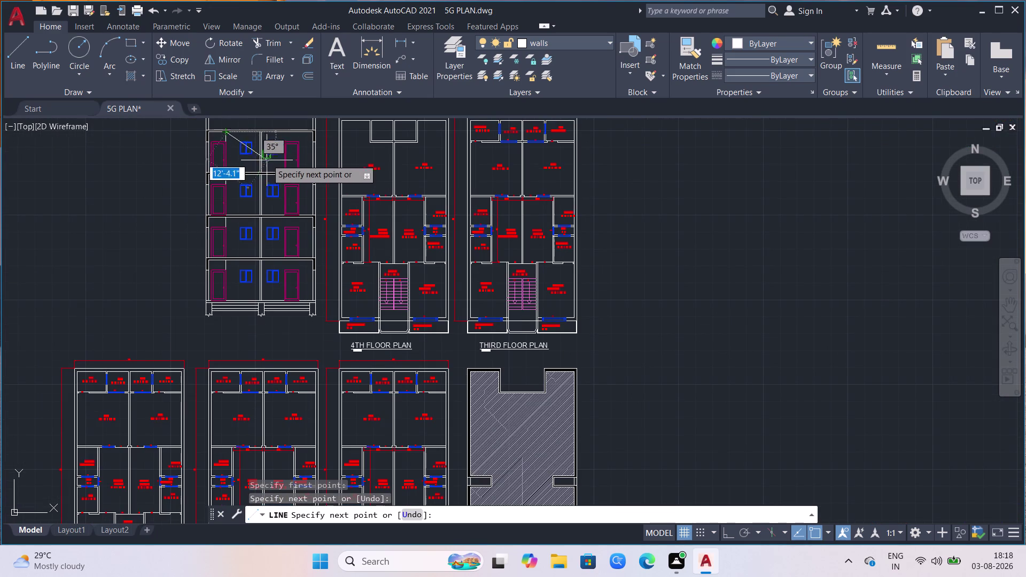
key(Escape)
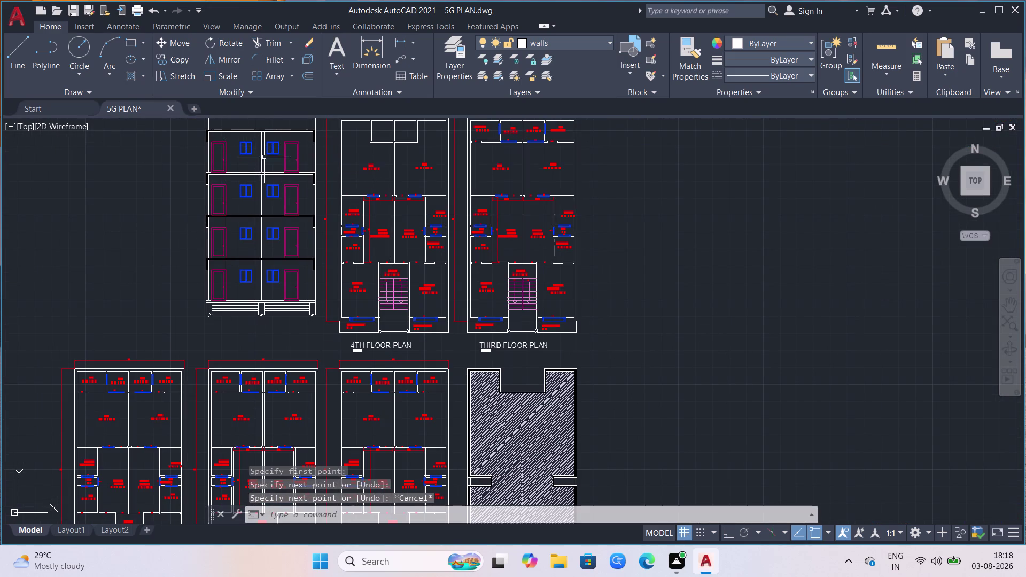
Start another line from the elevation top, then cancel it.
click(17, 48)
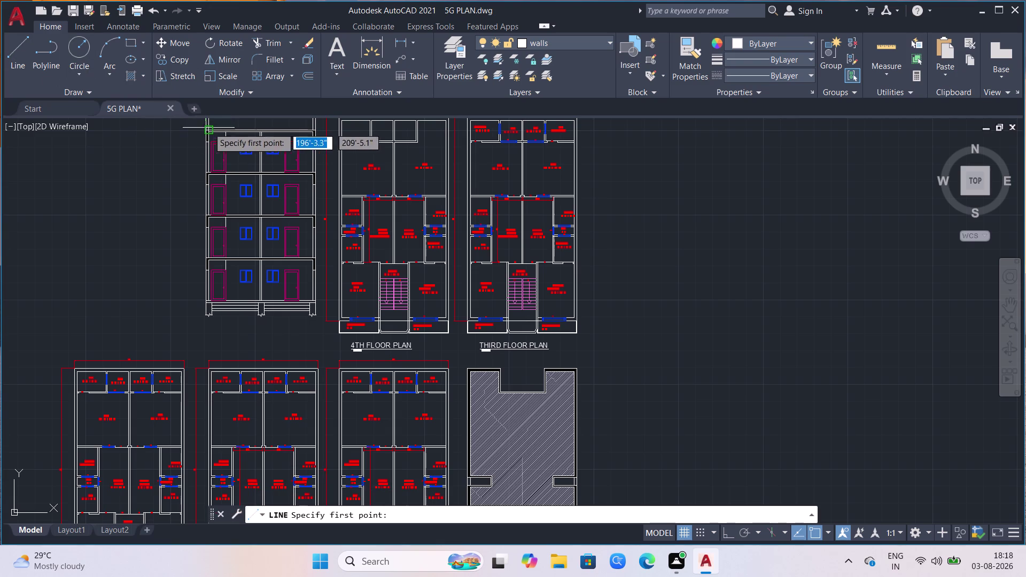
click(239, 135)
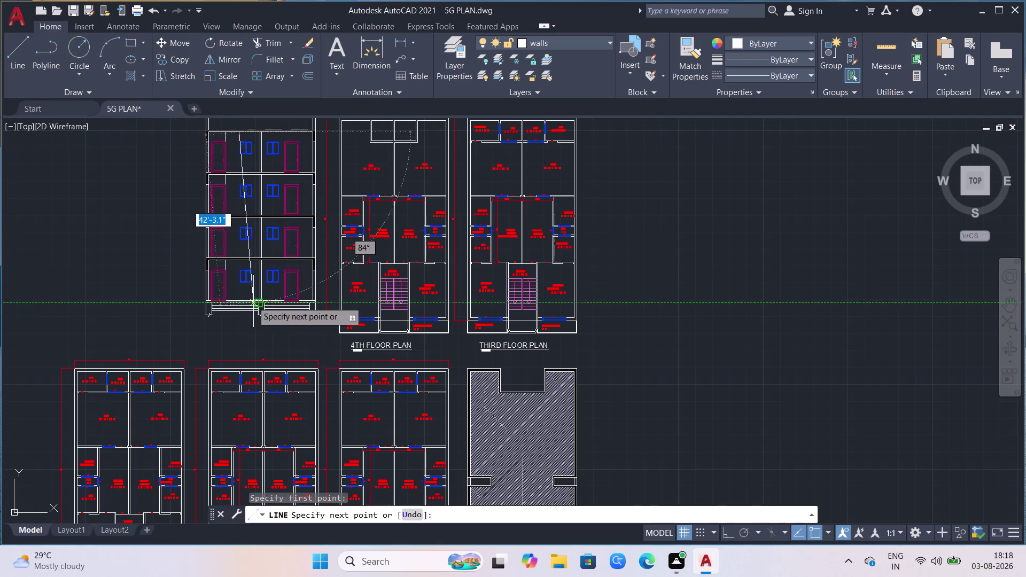
click(234, 300)
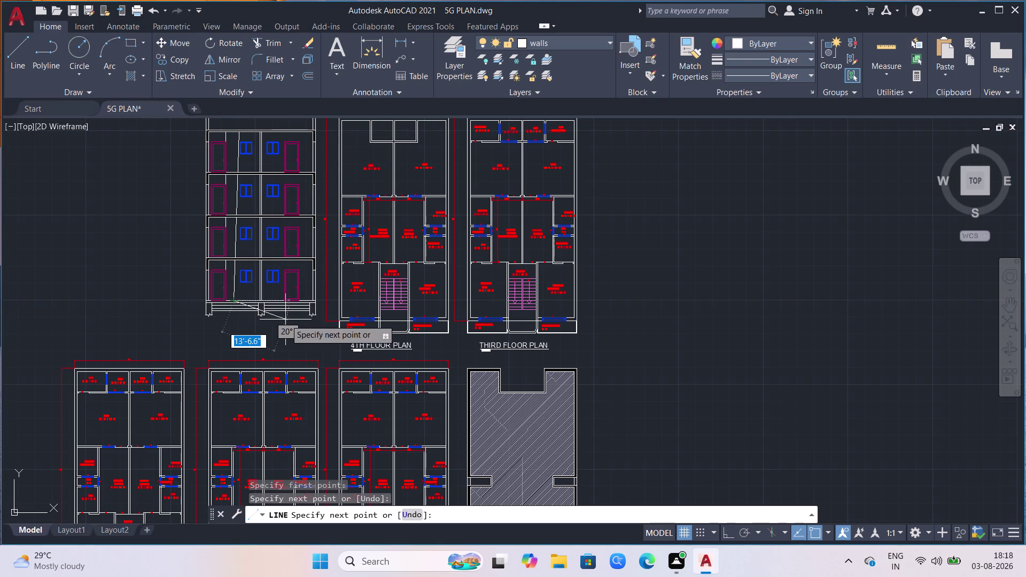
key(Escape)
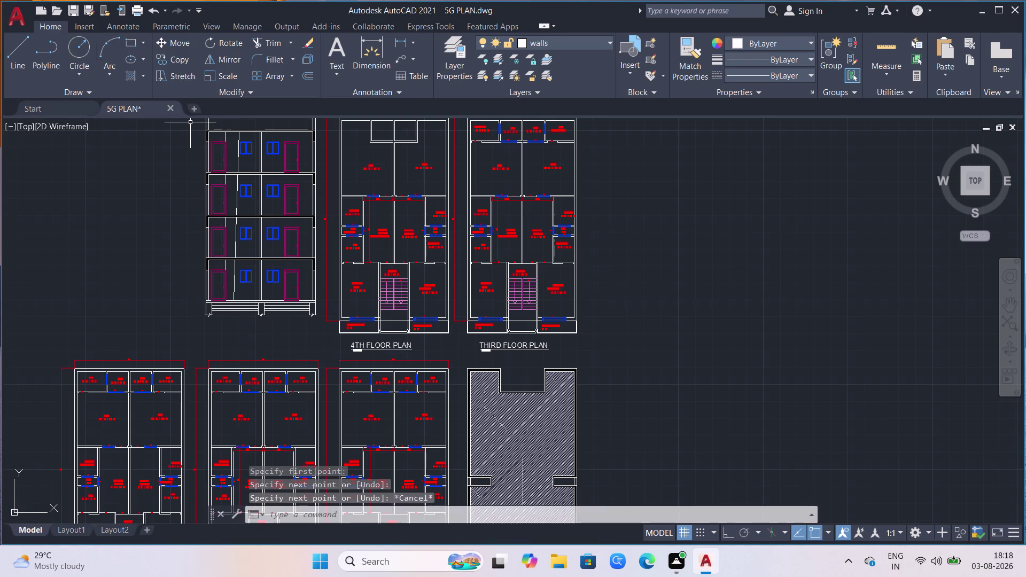
Select the stray vertical line on the elevation and erase it.
scroll(up, 3)
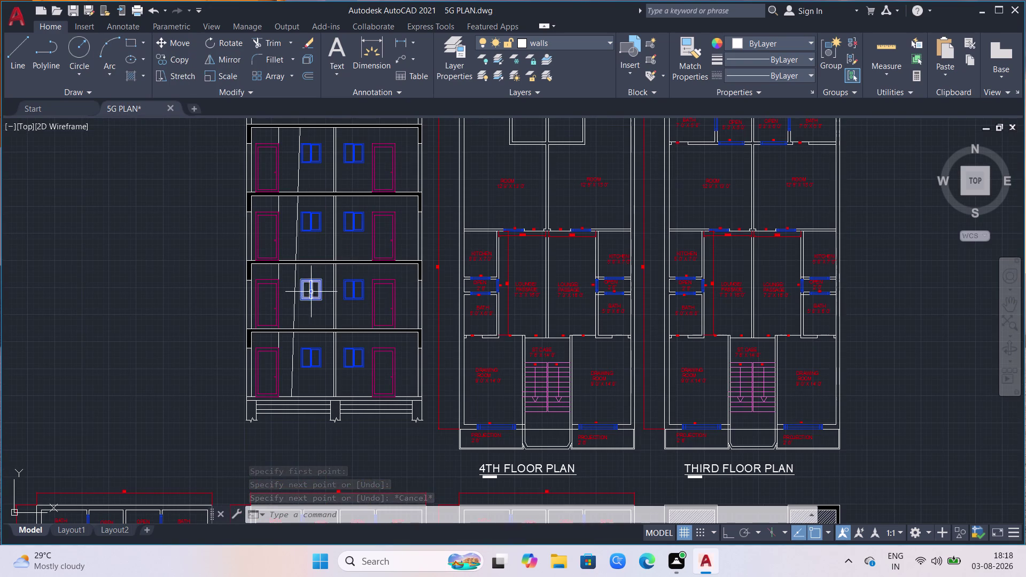
click(295, 301)
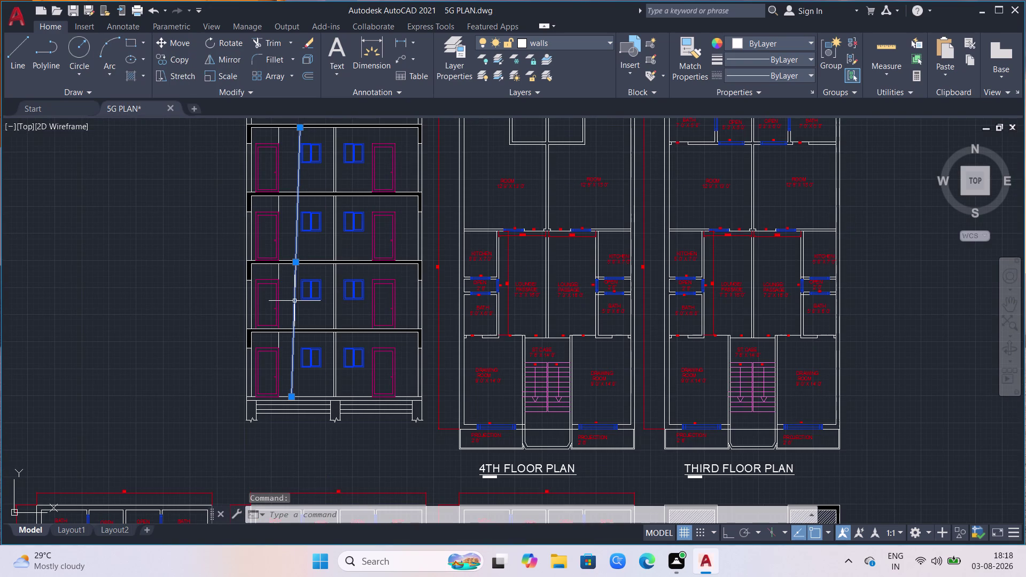
key(Delete)
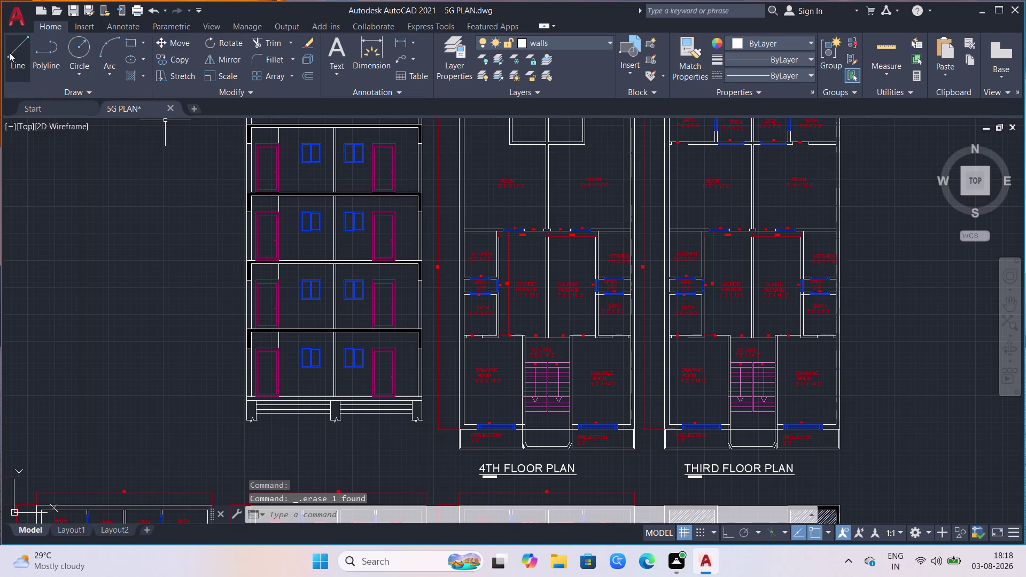
click(18, 46)
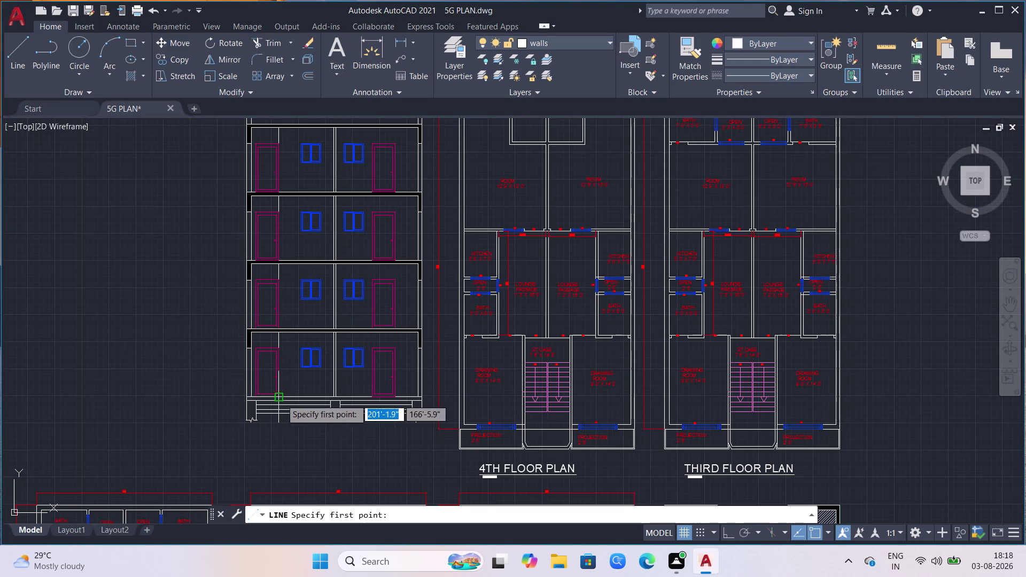
Abandon a new line and select the vertical elevation line for COPY.
click(28, 61)
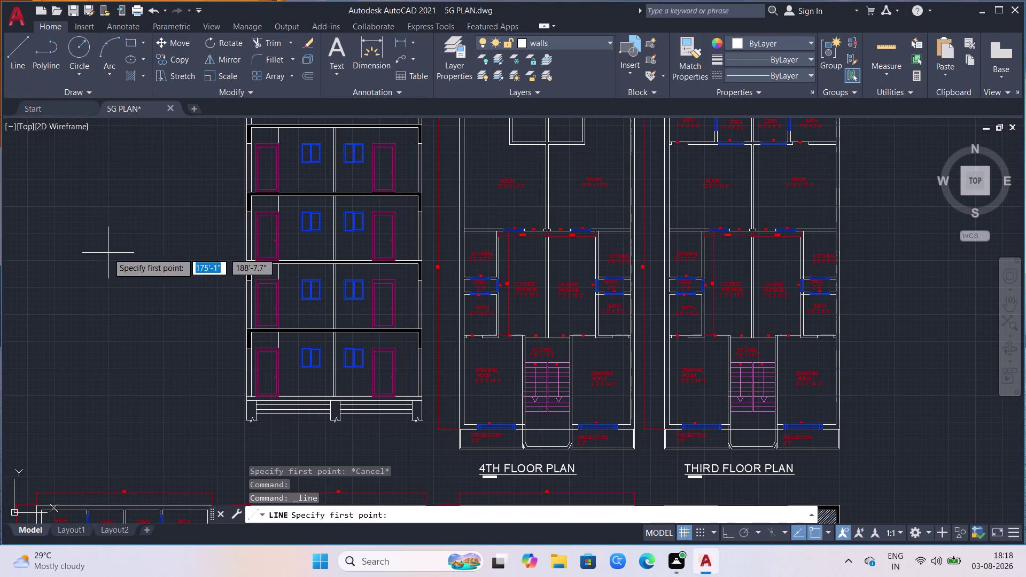
click(109, 252)
key(Escape)
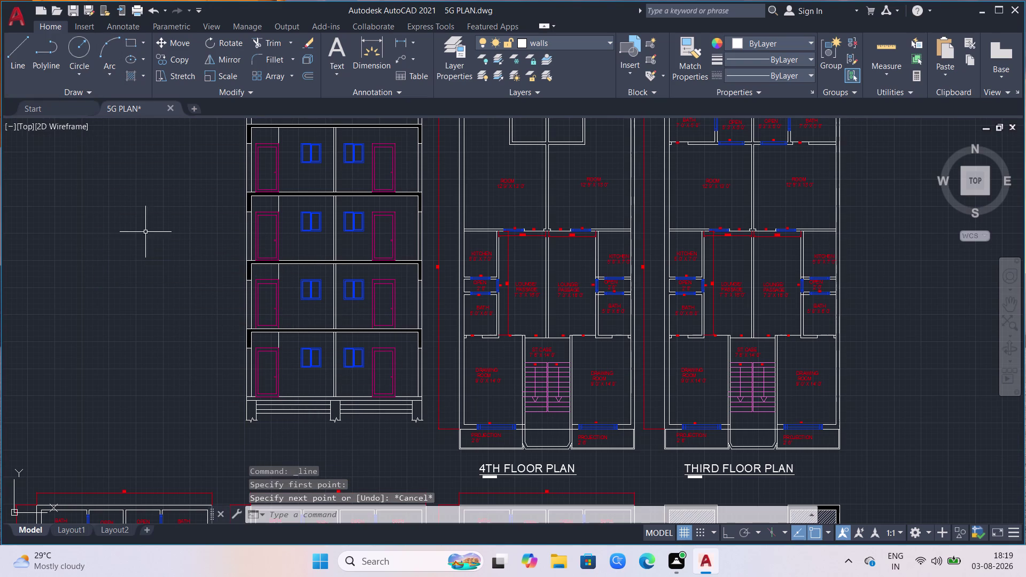
click(278, 343)
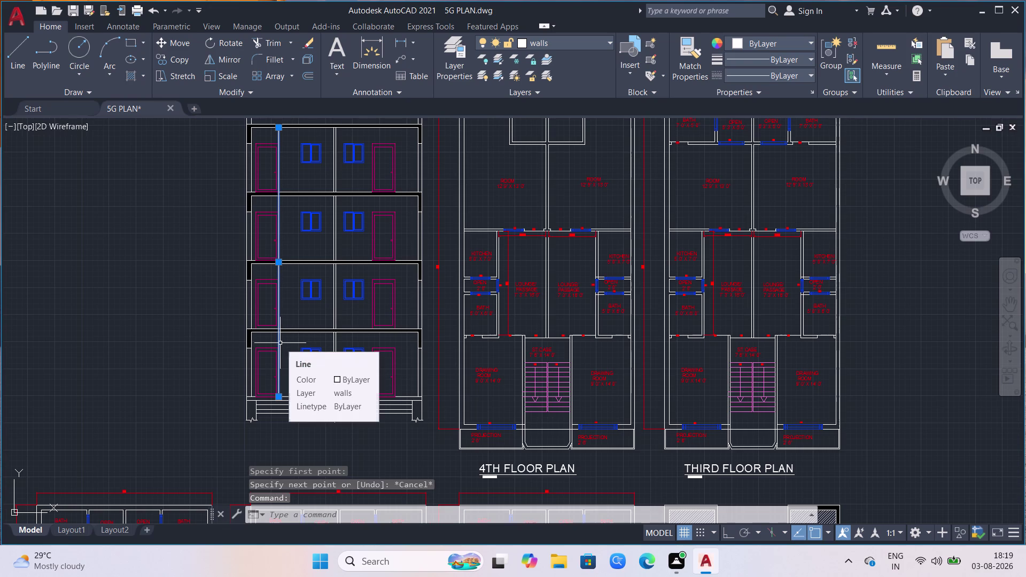
text(co)
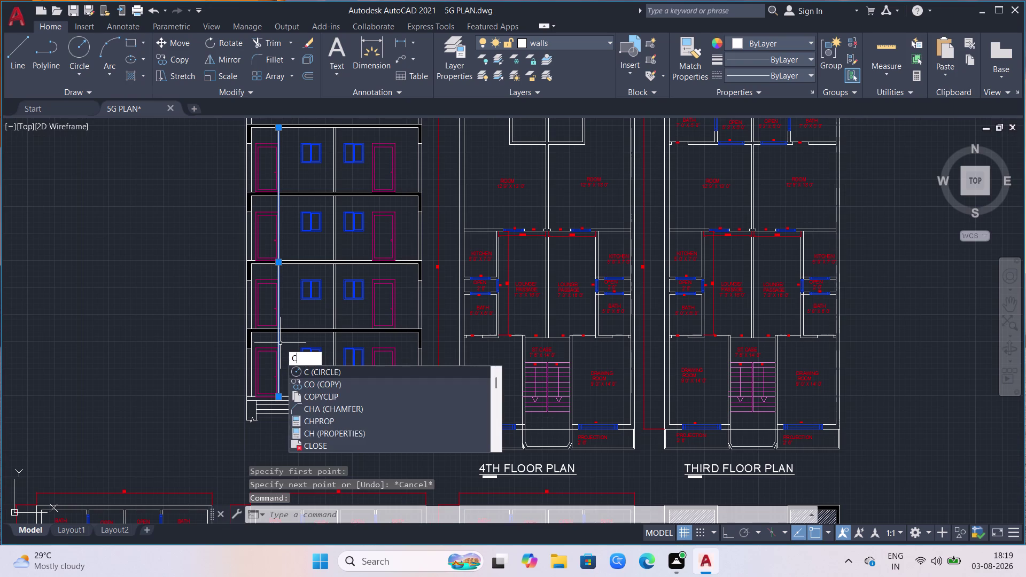
key(Return)
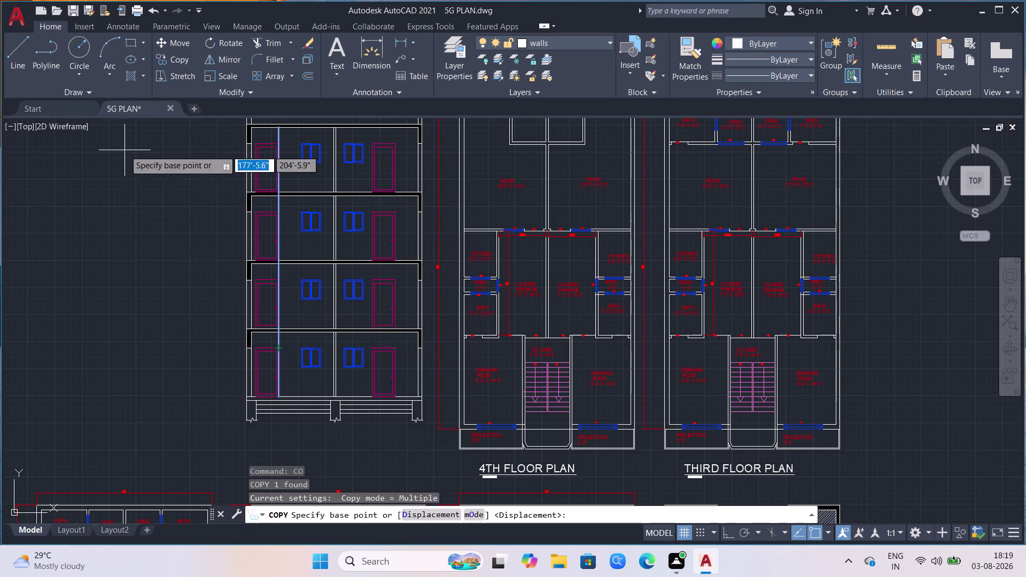
scroll(up, 3)
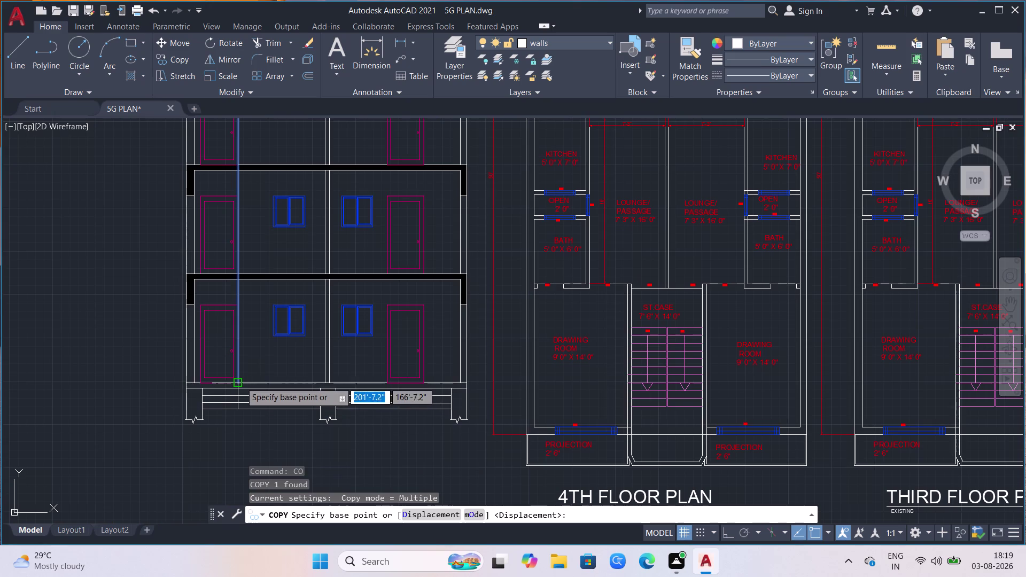
Copy the vertical line from its bottom endpoint to four positions along the base.
click(240, 382)
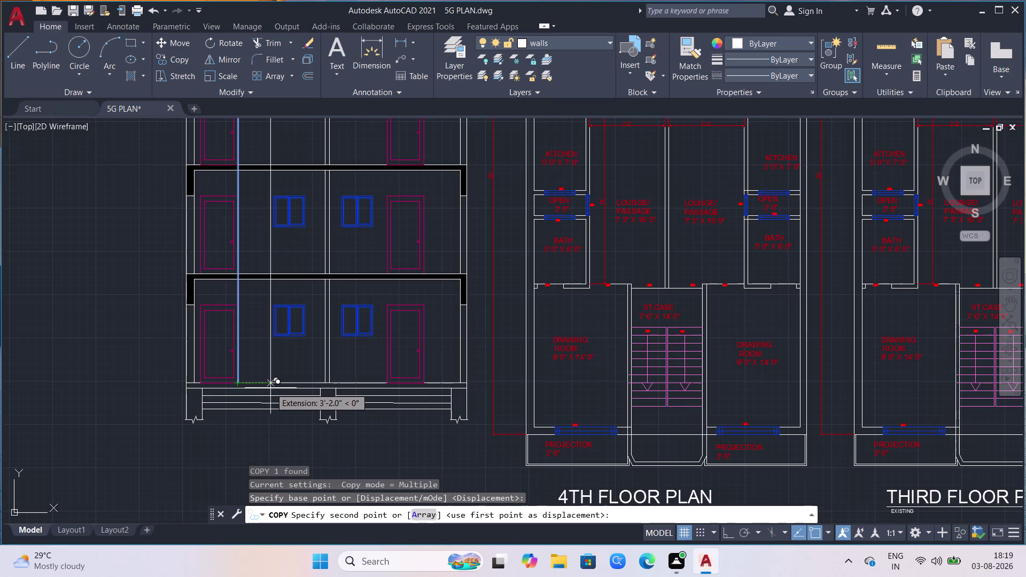
click(270, 388)
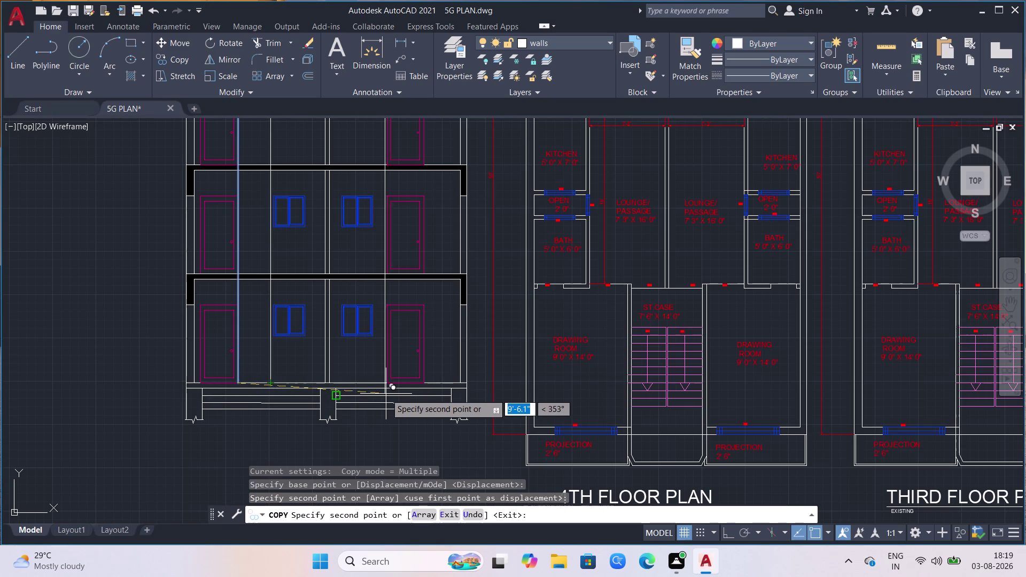
click(384, 396)
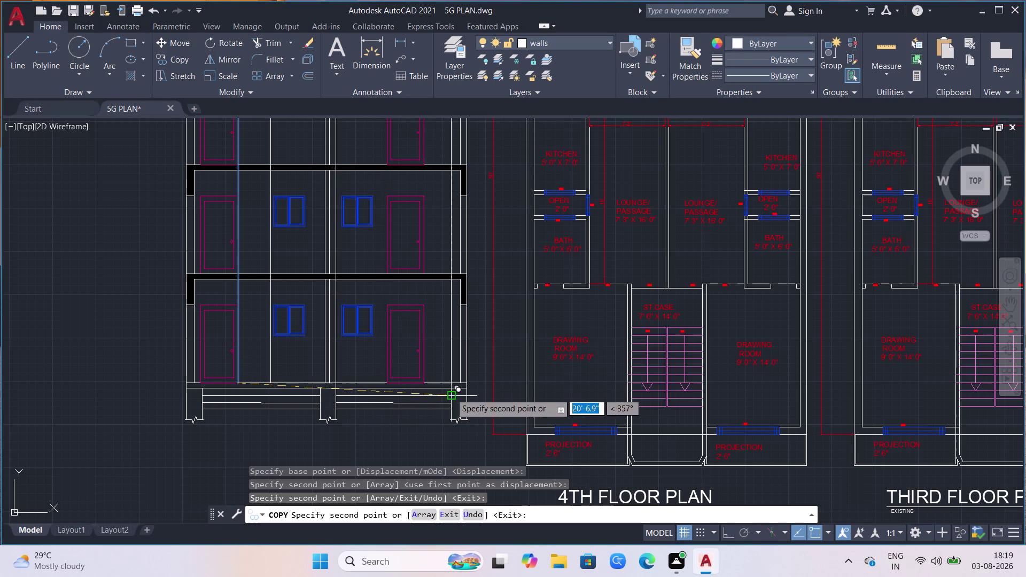
click(377, 382)
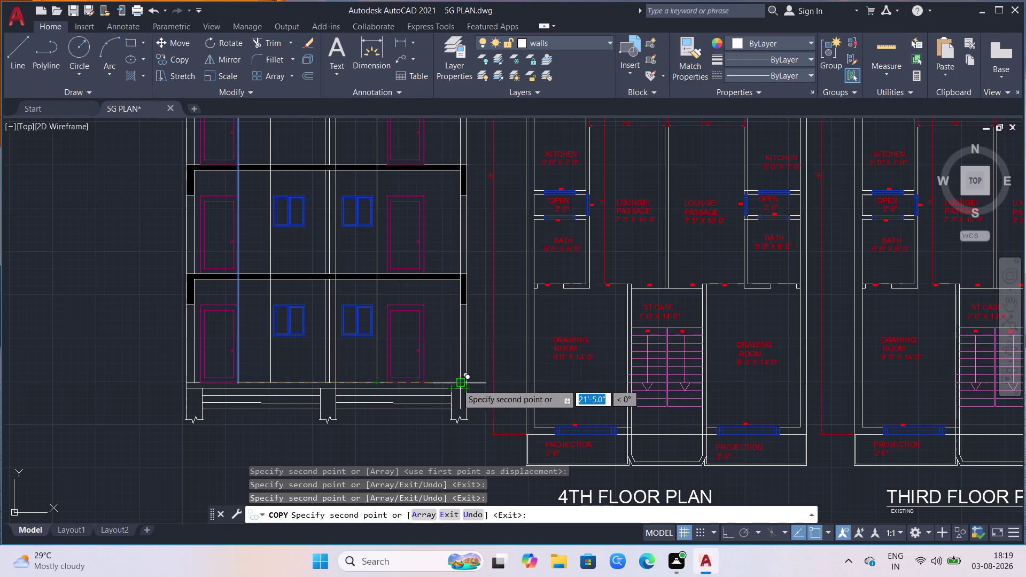
click(450, 384)
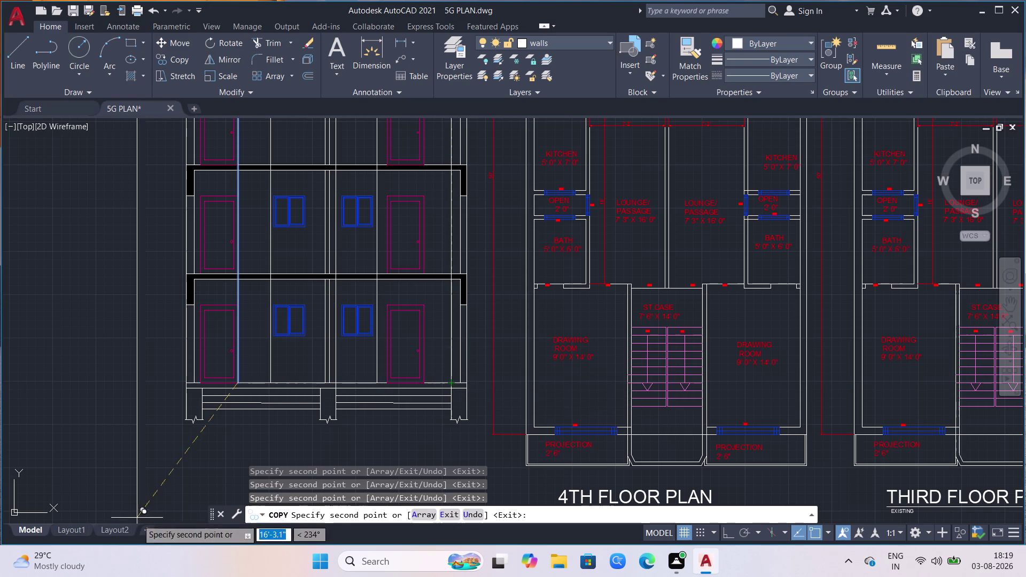
key(Escape)
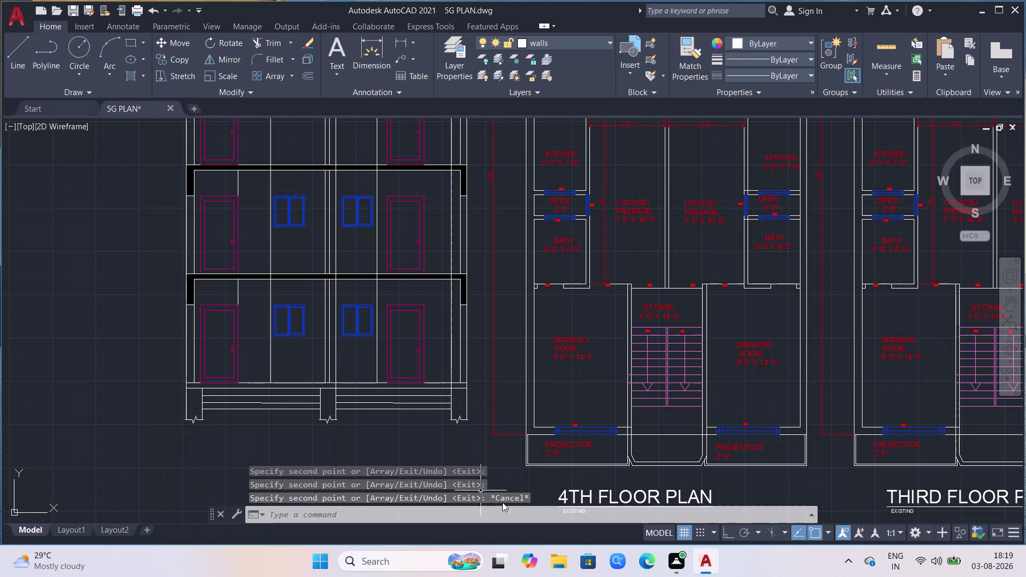
scroll(up, 3)
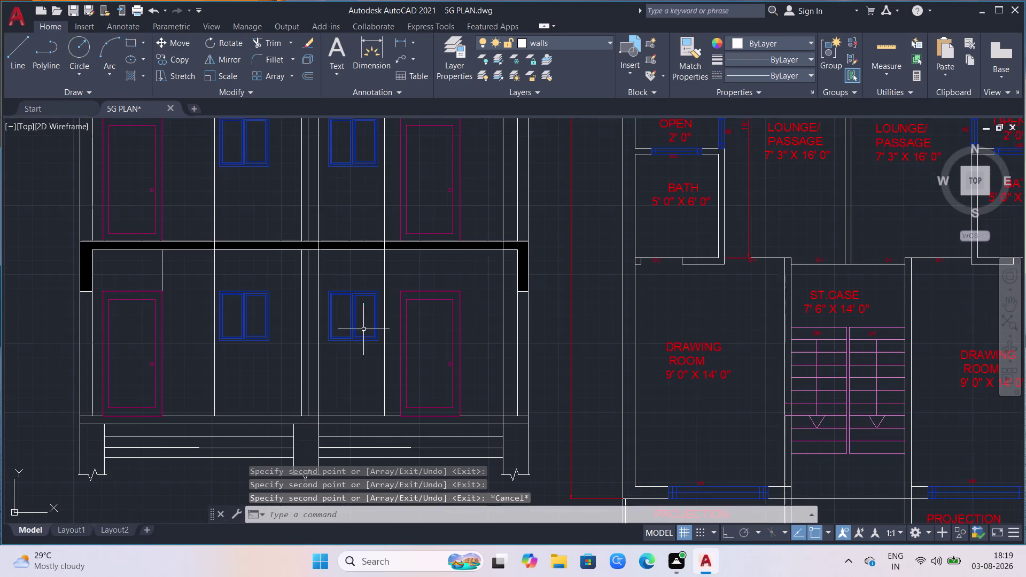
click(319, 342)
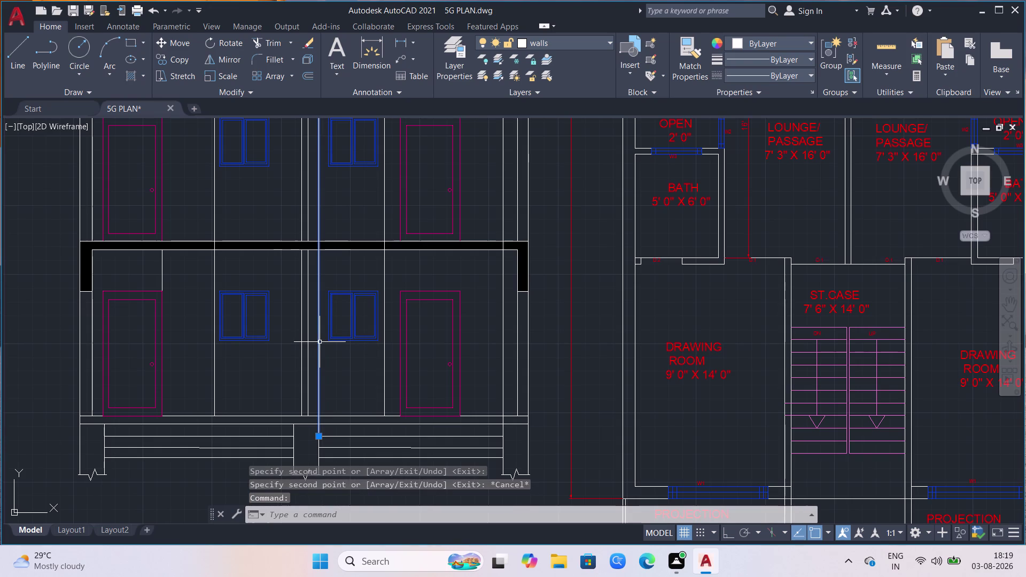
Erase the misplaced copied vertical line and zoom out over the drawing.
key(Delete)
scroll(down, 3)
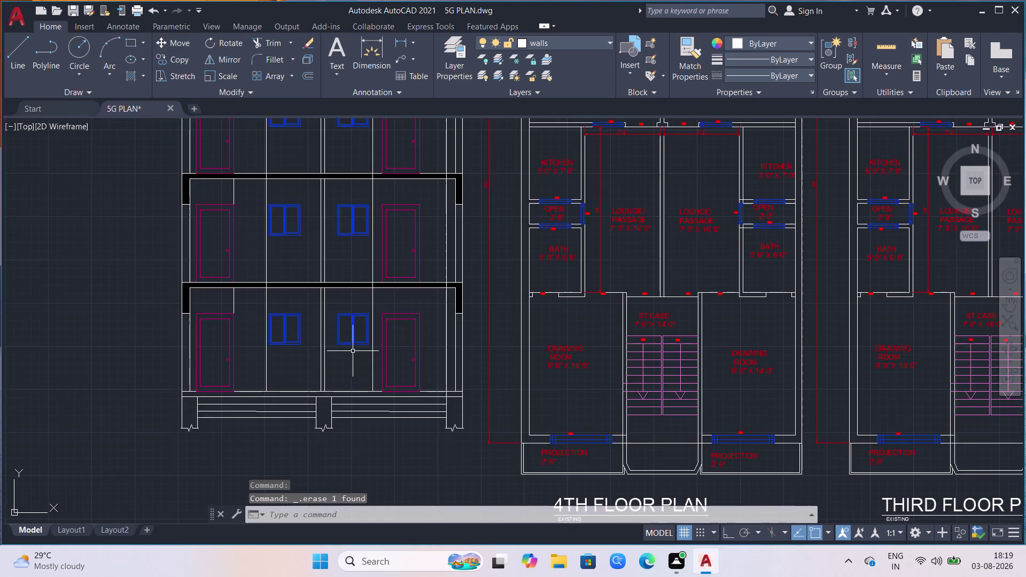
scroll(down, 3)
scroll(down, 3)
scroll(up, 3)
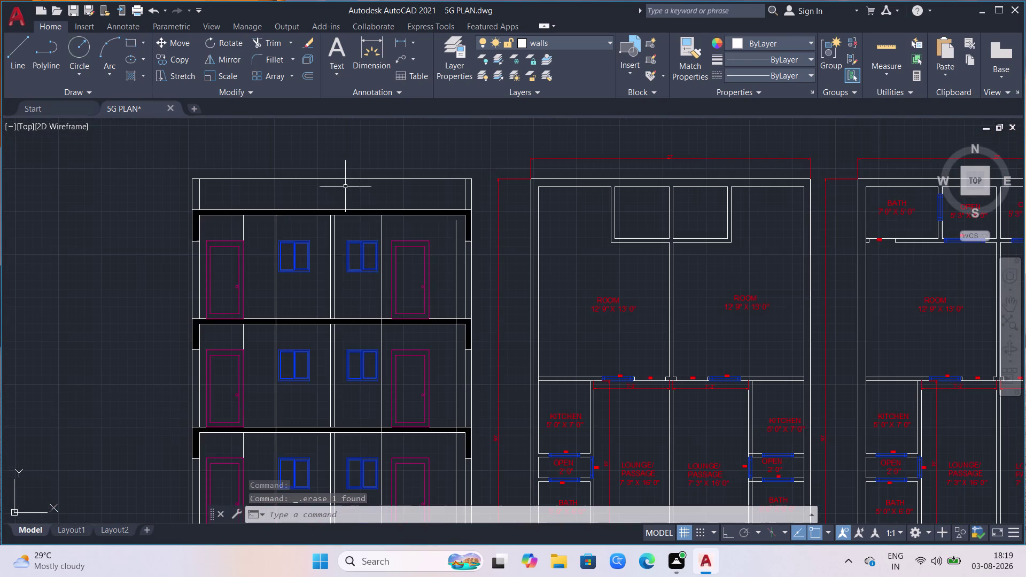
scroll(down, 3)
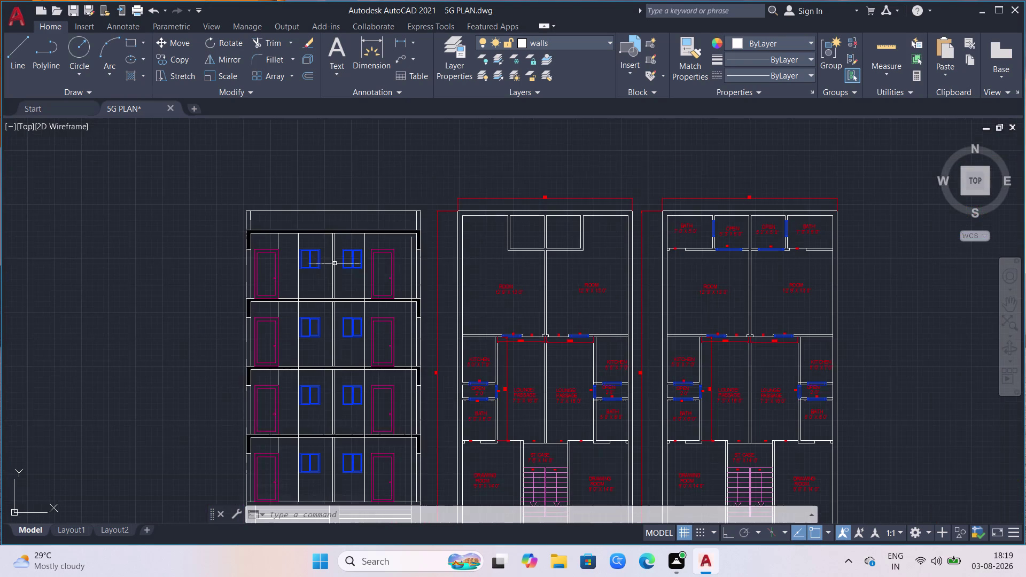
scroll(down, 3)
scroll(up, 3)
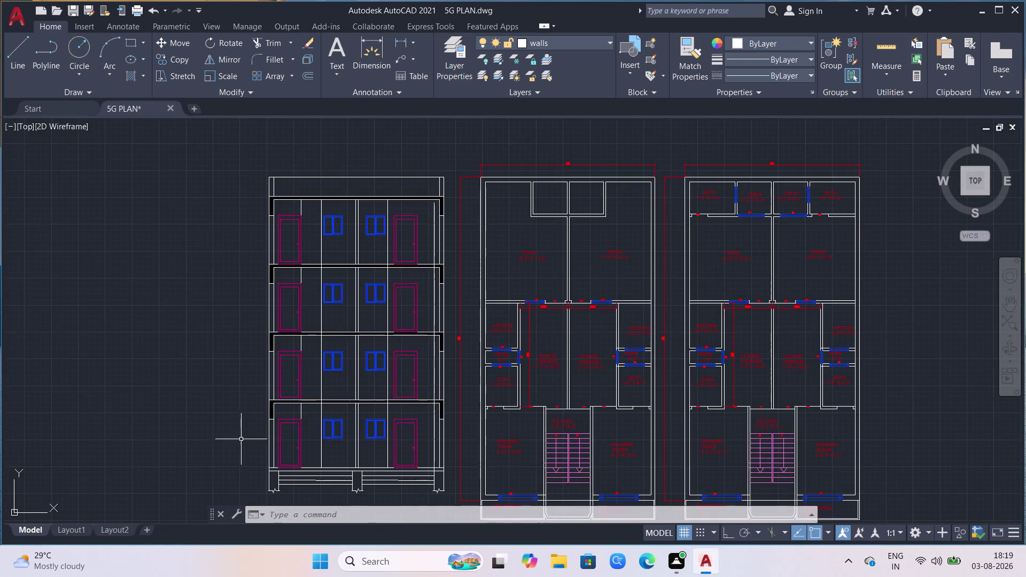
scroll(down, 3)
scroll(down, 3)
scroll(up, 3)
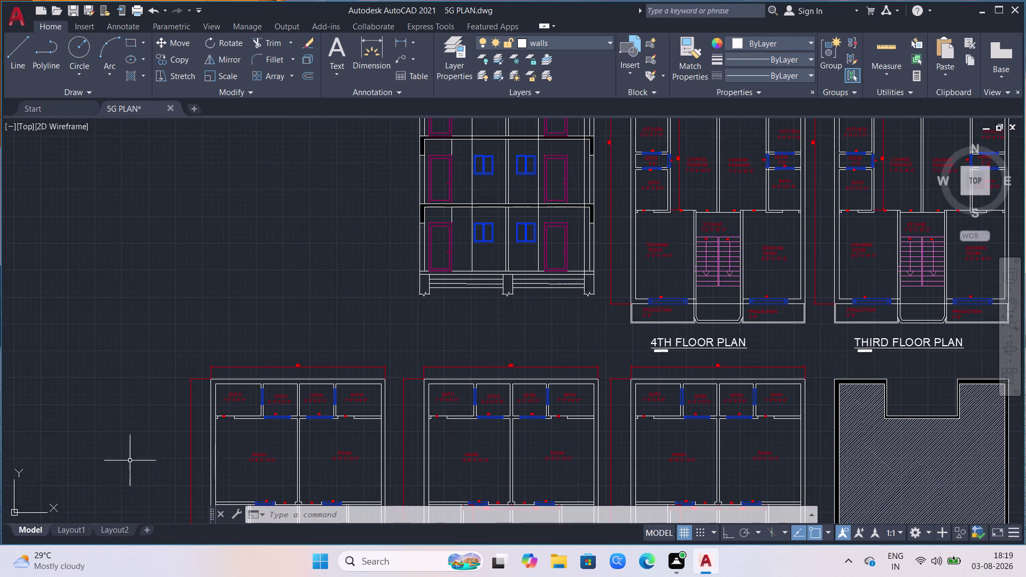
scroll(down, 3)
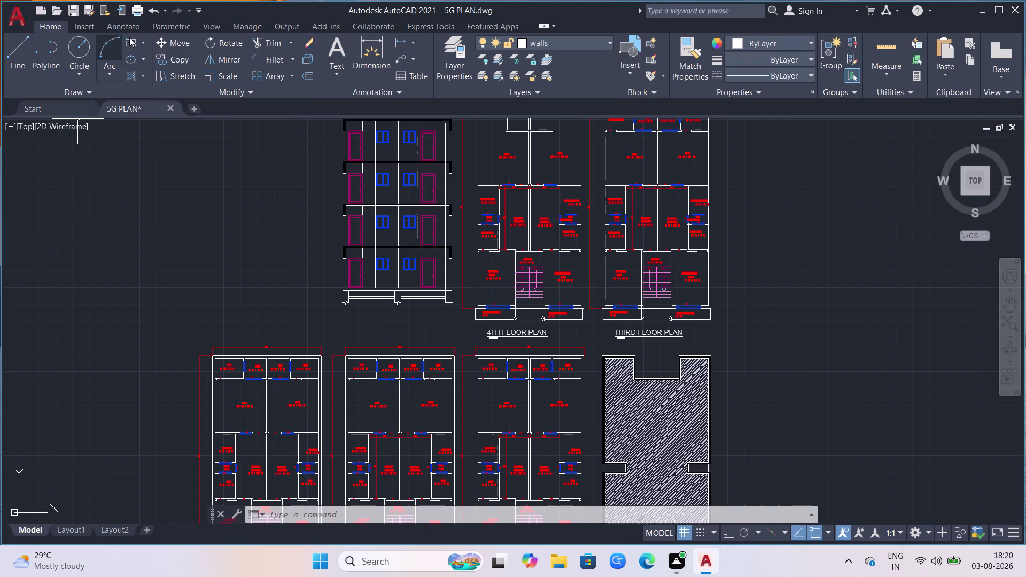
click(19, 49)
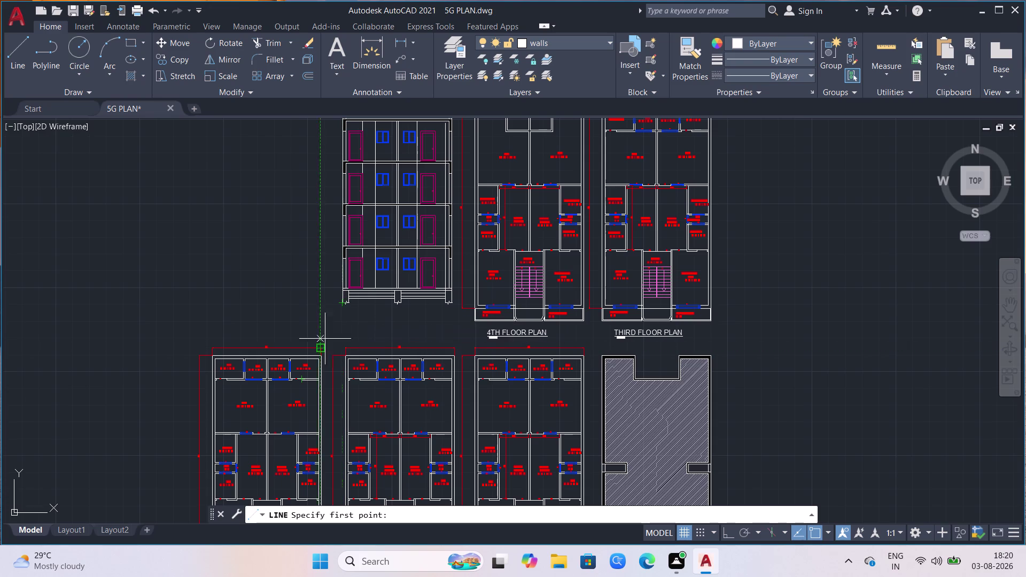
Place two vertical XLINE construction lines through the plan and elevation edges.
key(Escape)
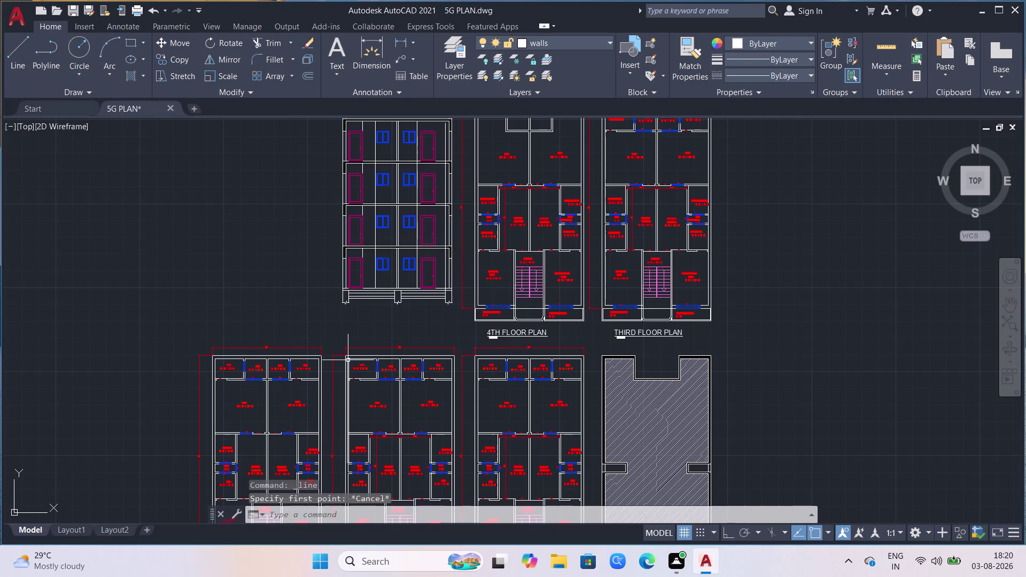
text(xl)
key(Return)
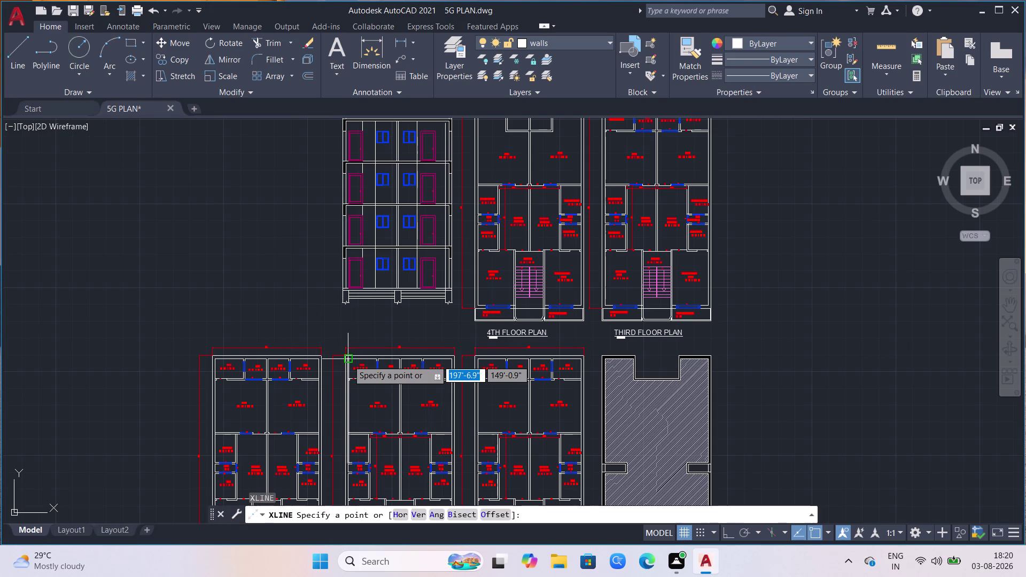
click(418, 514)
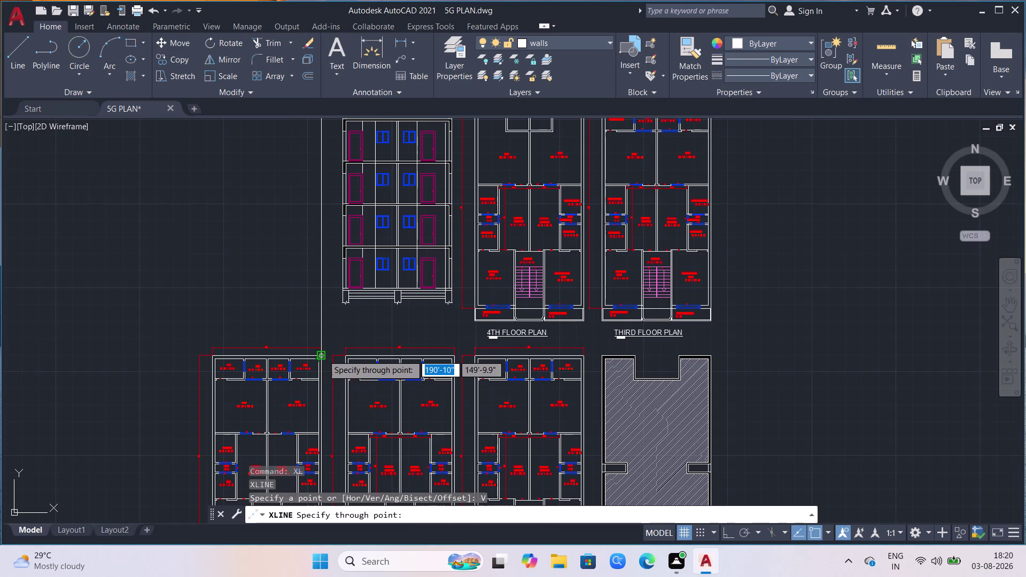
click(323, 355)
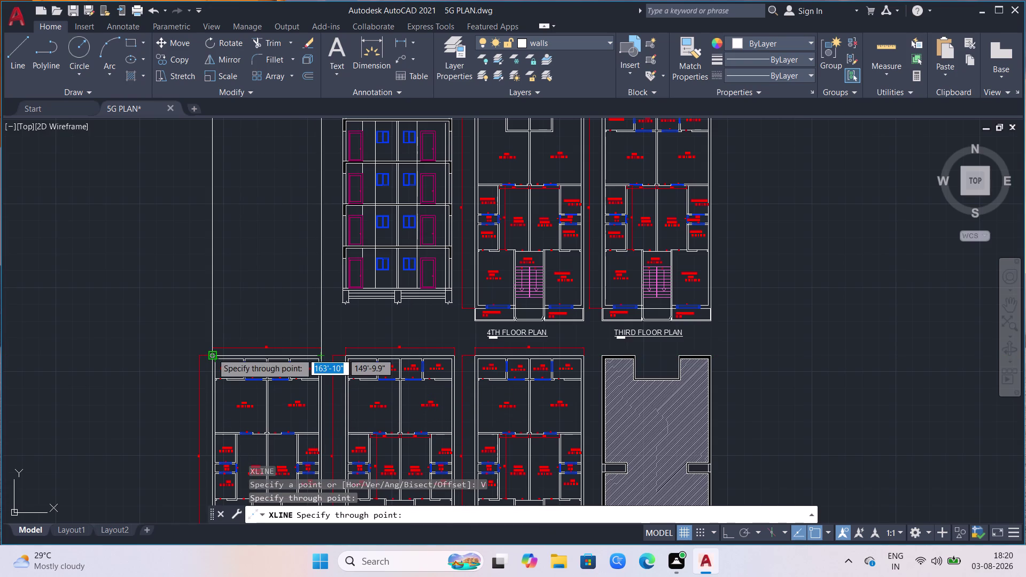
click(213, 352)
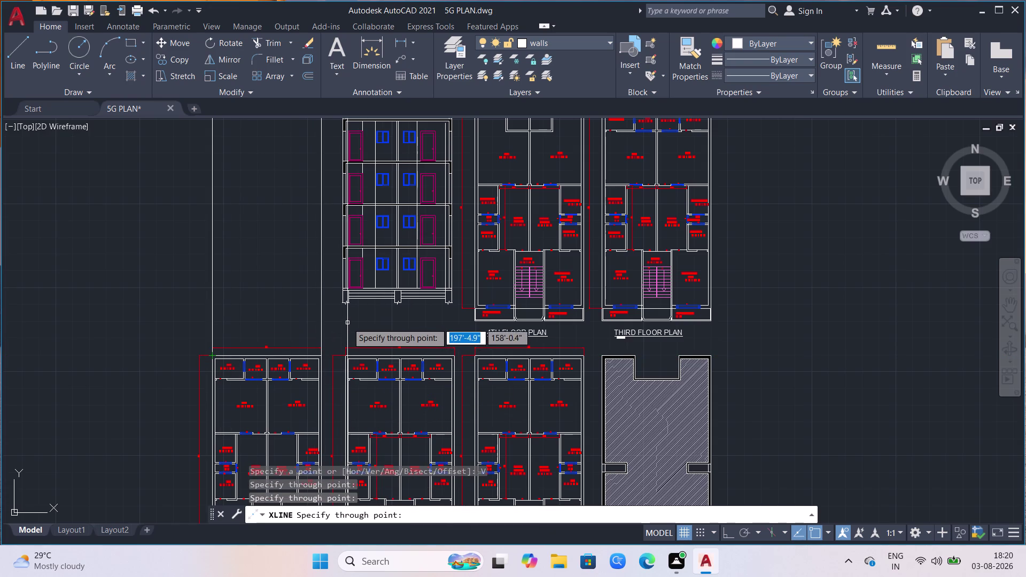
key(Escape)
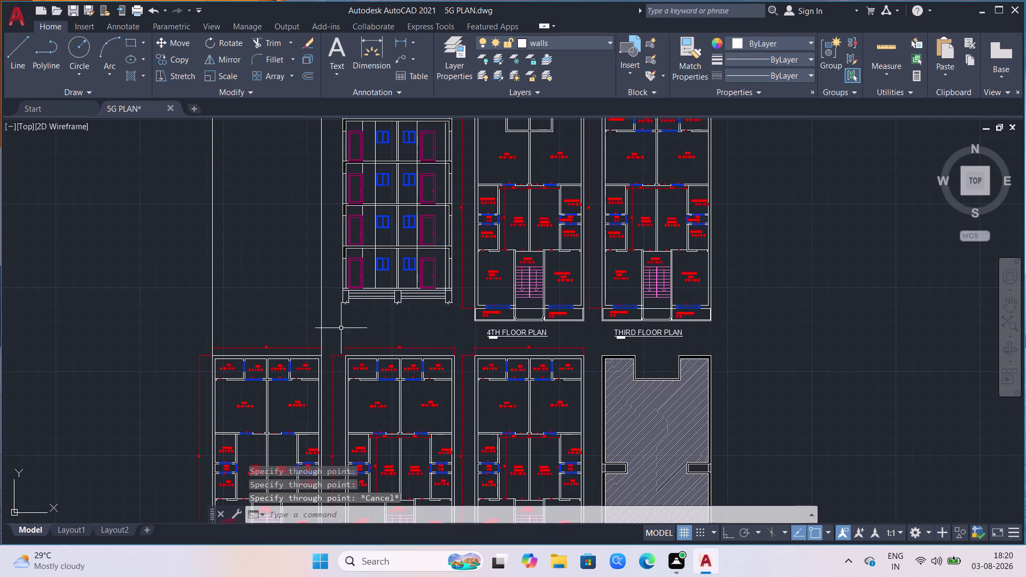
click(22, 64)
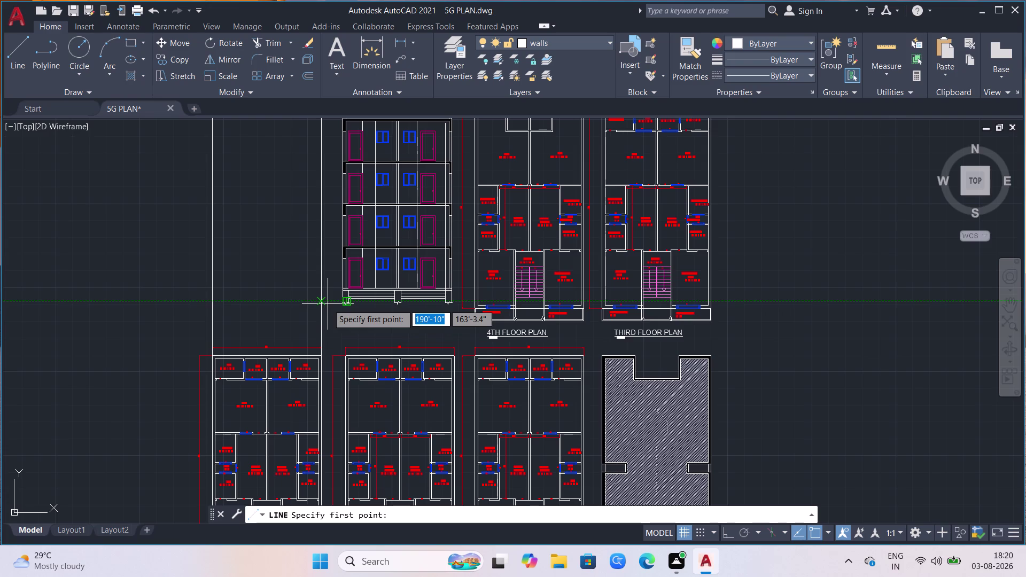
Cancel the stray line and place horizontal XLINEs through the elevation base and nearby storey points.
key(Escape)
text(x)
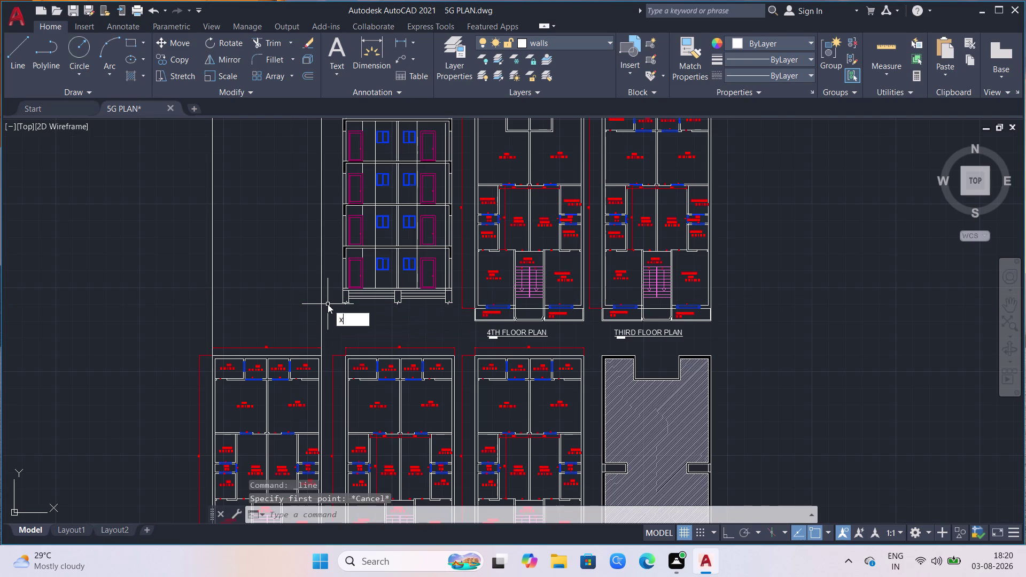
text(l)
key(Return)
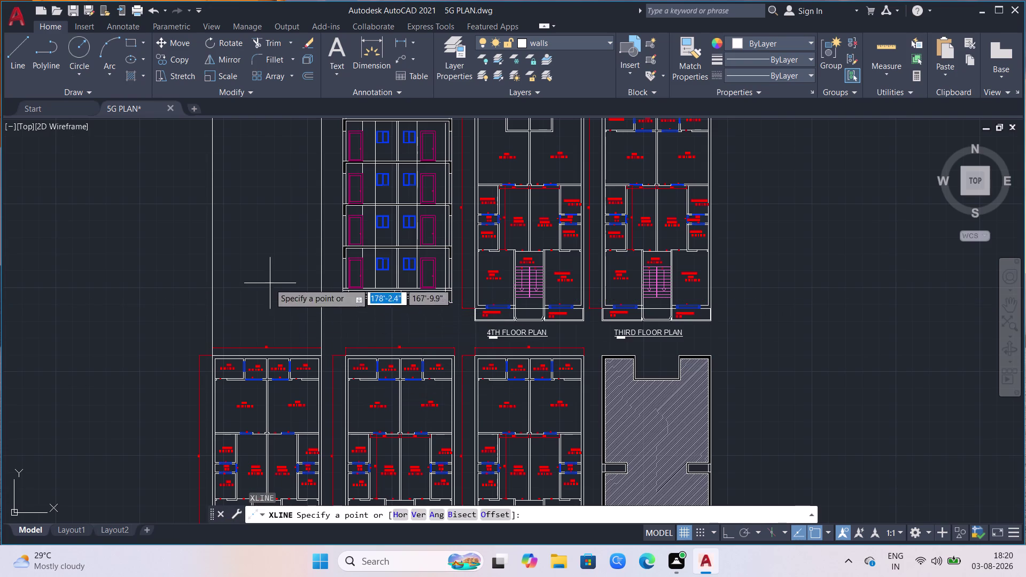
click(398, 514)
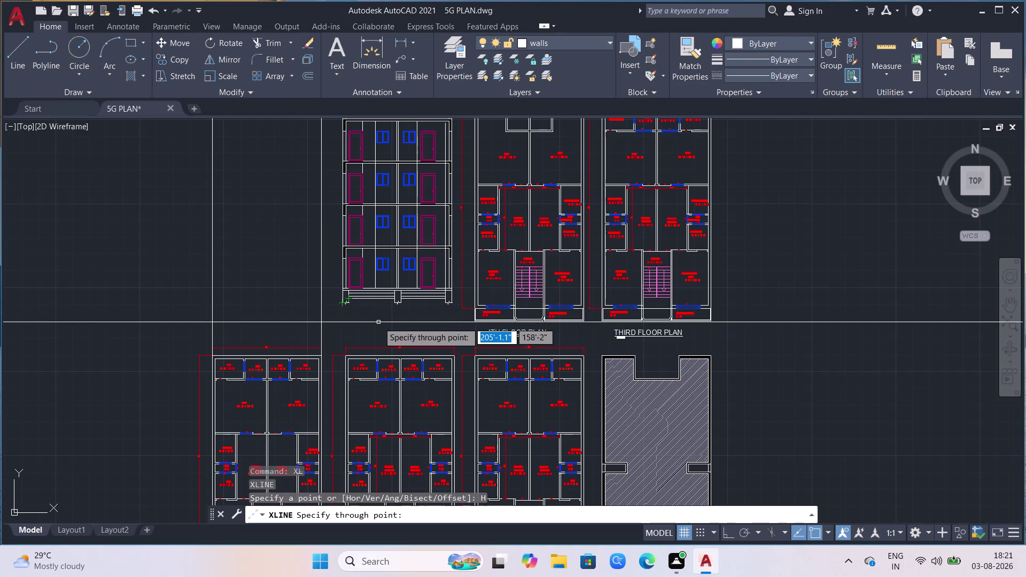
scroll(up, 3)
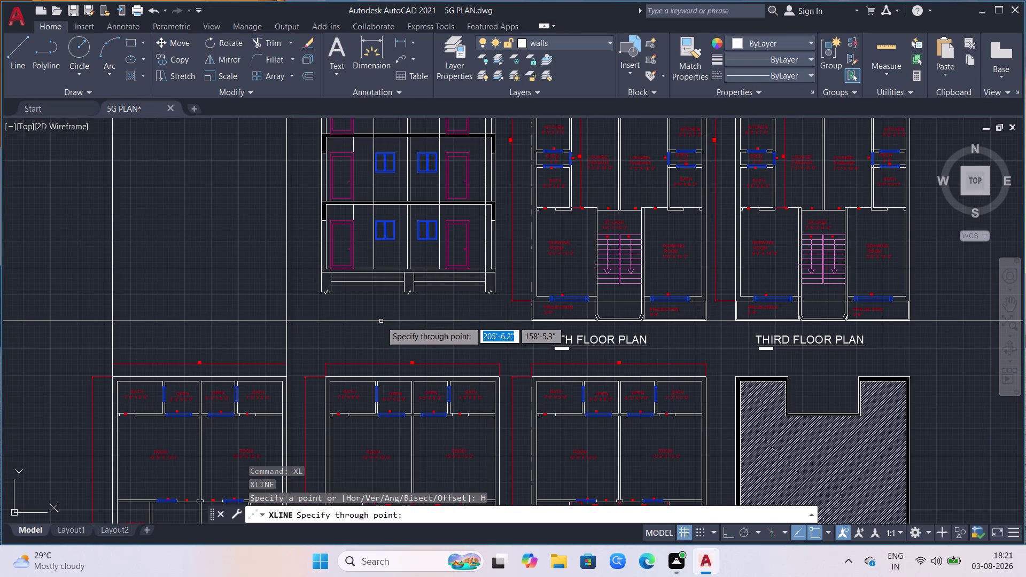
click(381, 321)
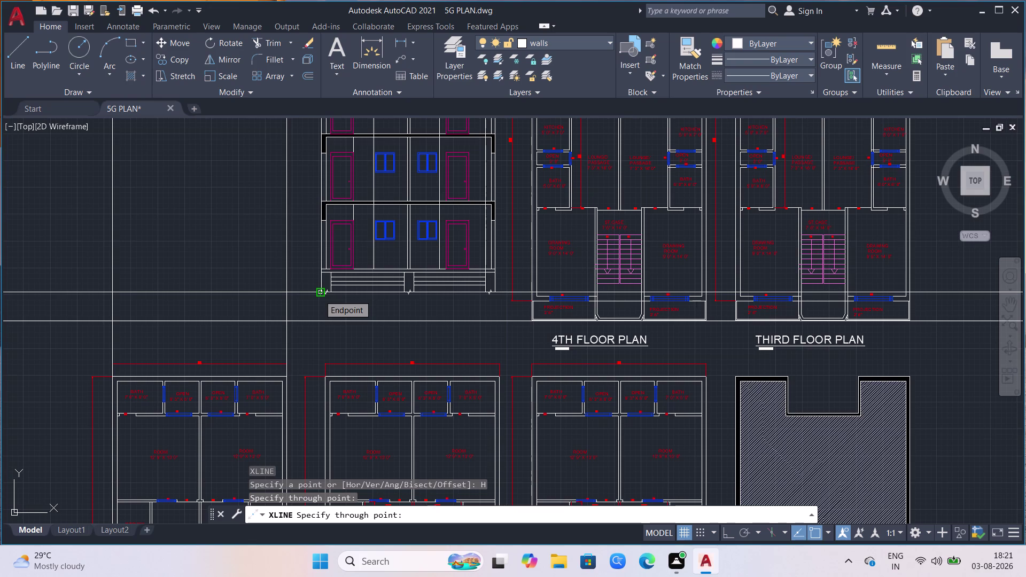
click(319, 295)
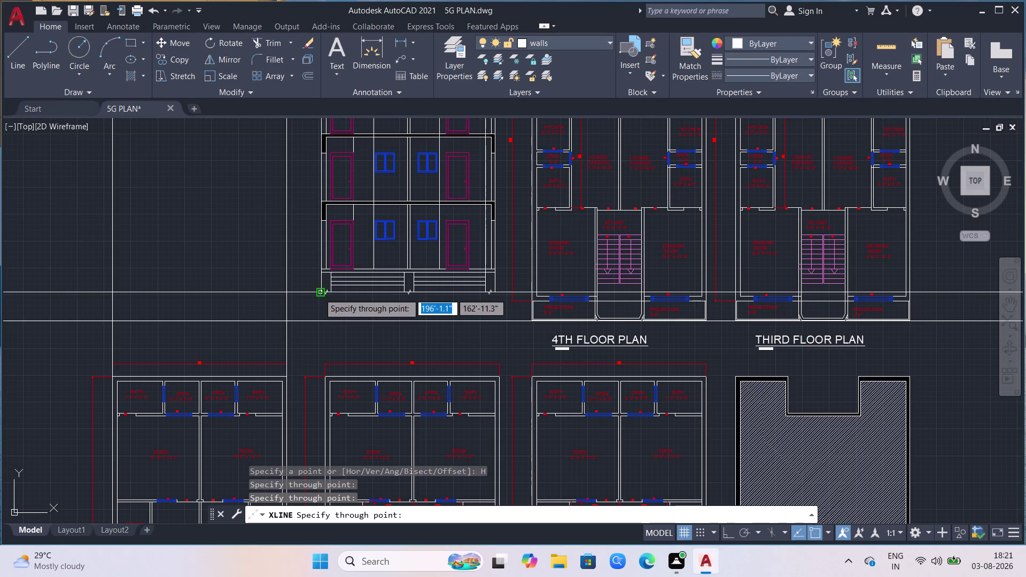
click(276, 292)
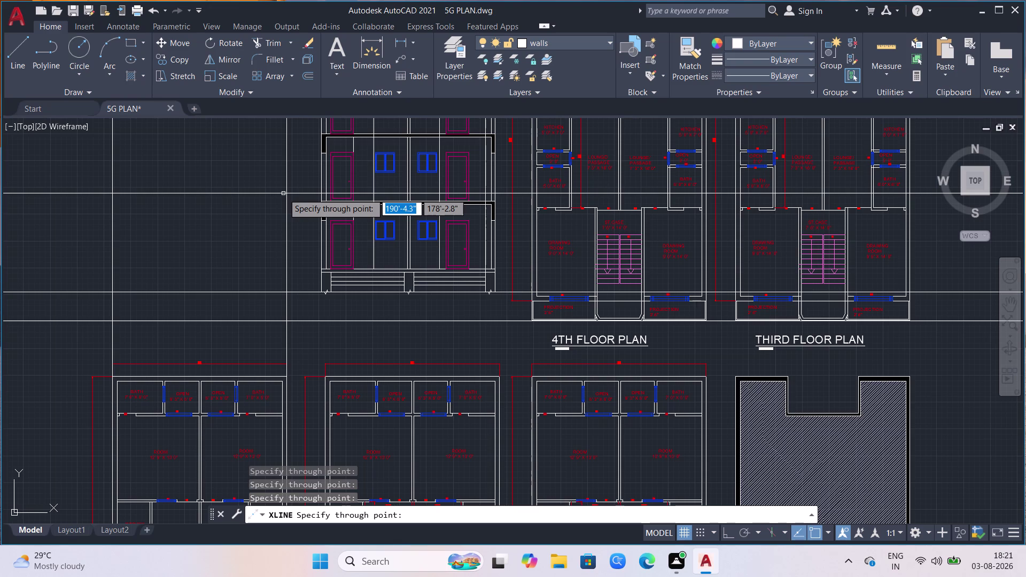
key(Escape)
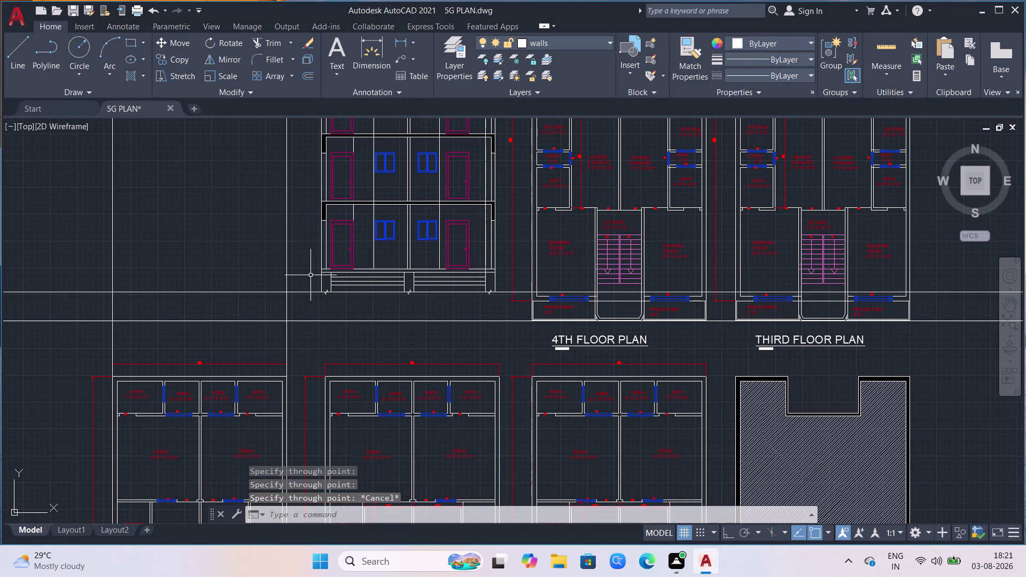
Fence-trim the construction lines back to the outline beside the elevation.
text(tr)
key(Return)
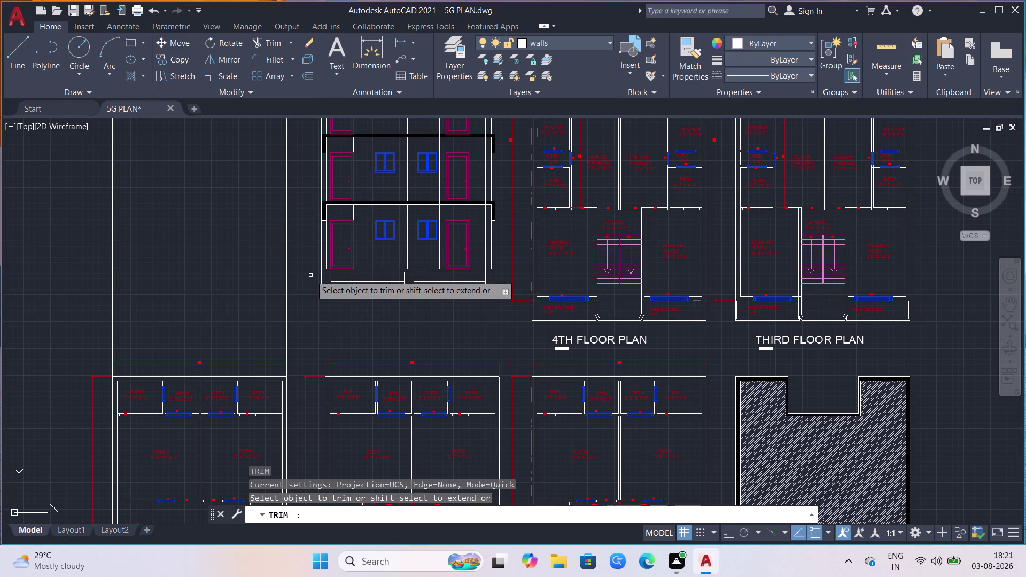
click(306, 291)
click(308, 280)
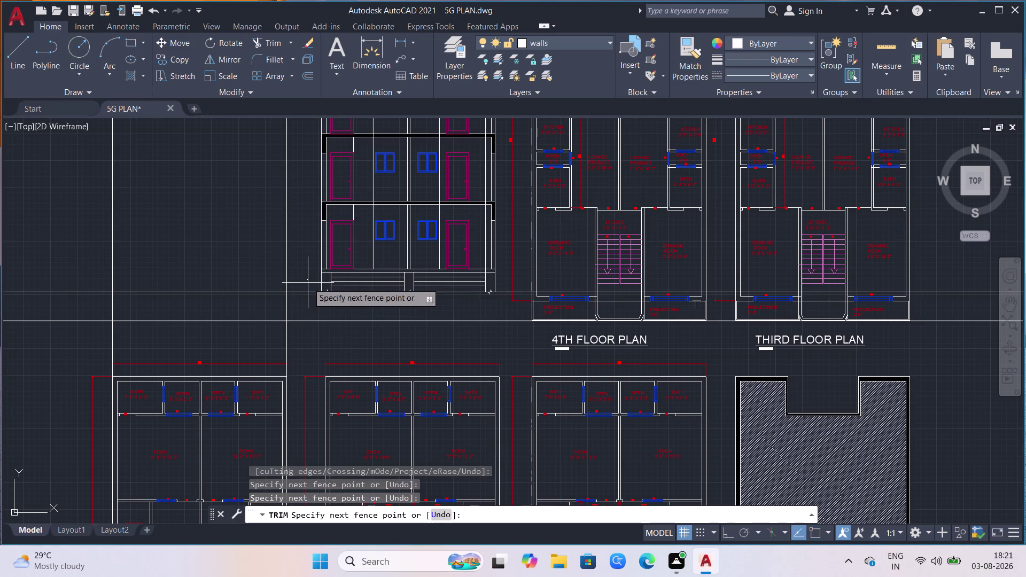
click(294, 328)
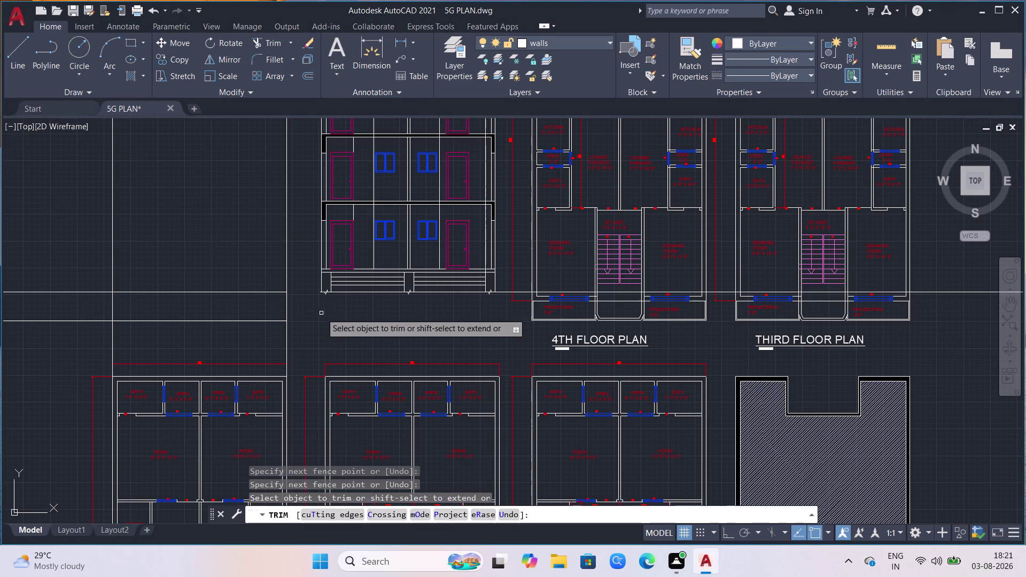
click(97, 282)
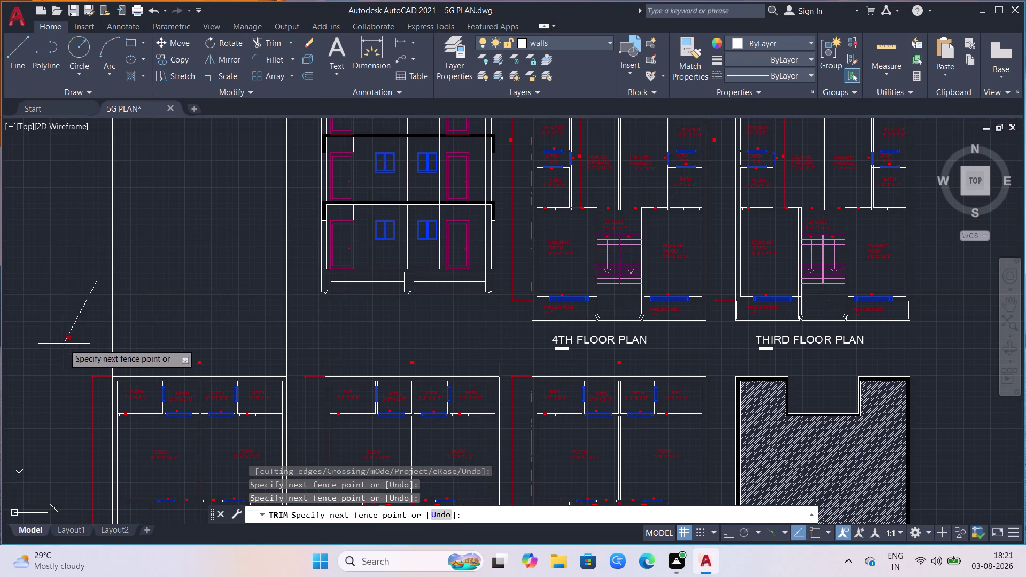
click(63, 343)
click(296, 329)
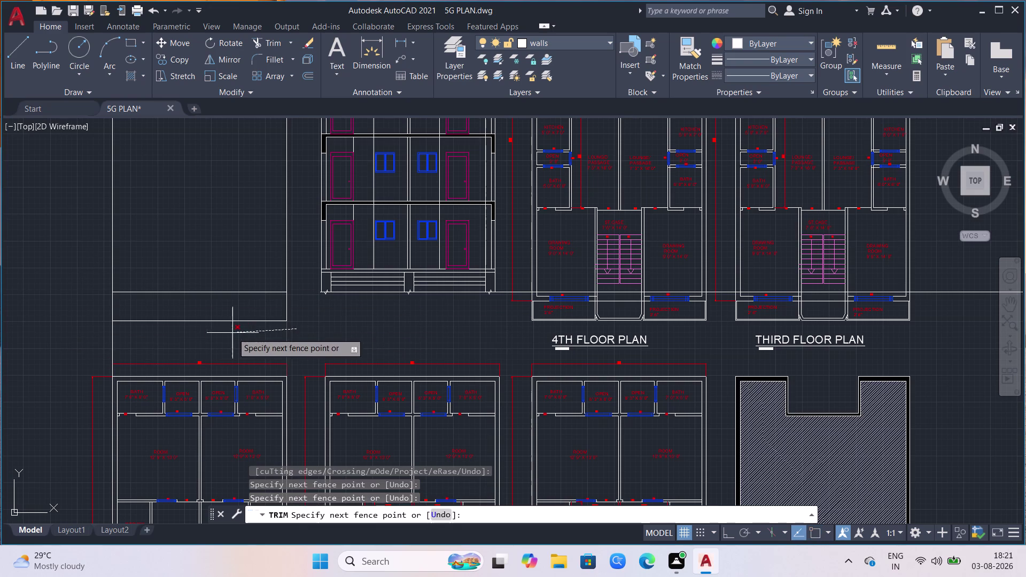
click(76, 336)
Trim the remaining construction line pieces below and at the far right ends.
scroll(down, 3)
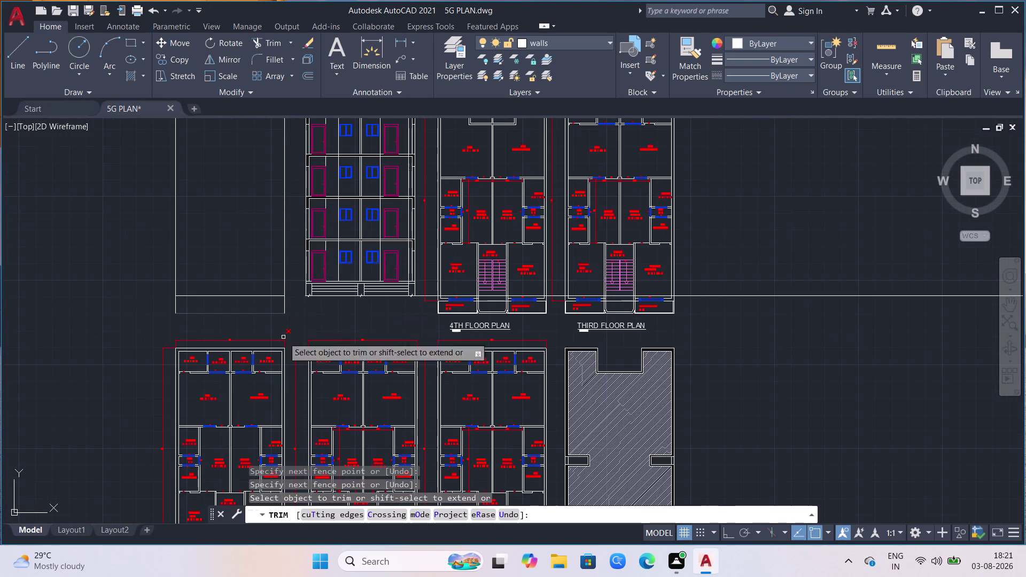
scroll(down, 3)
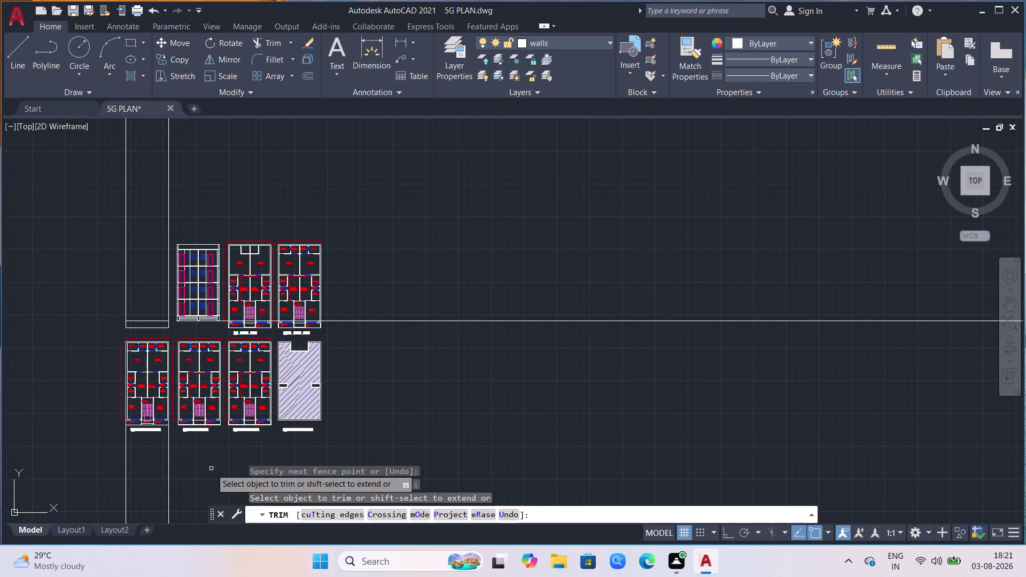
click(215, 469)
click(121, 471)
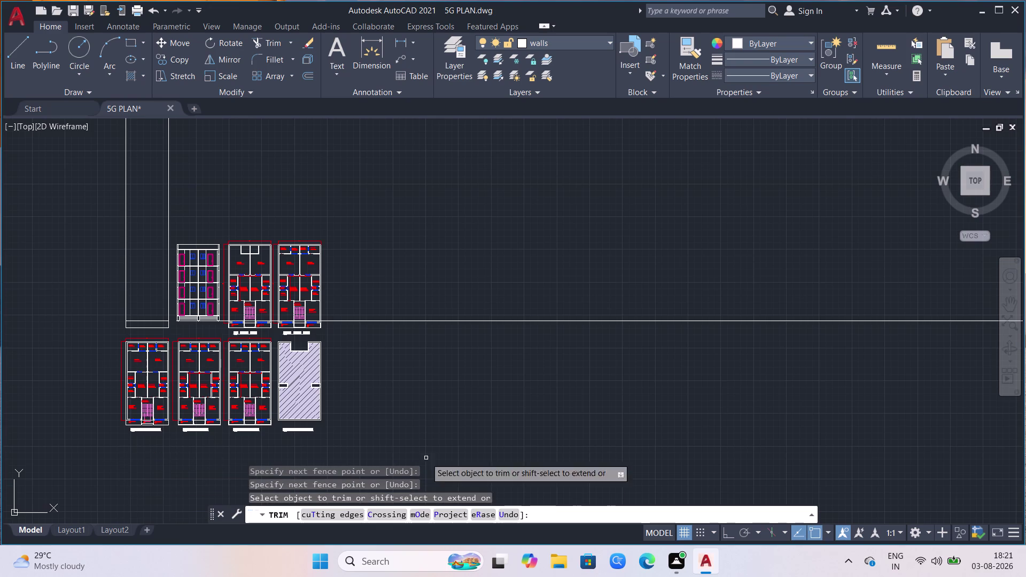
click(470, 301)
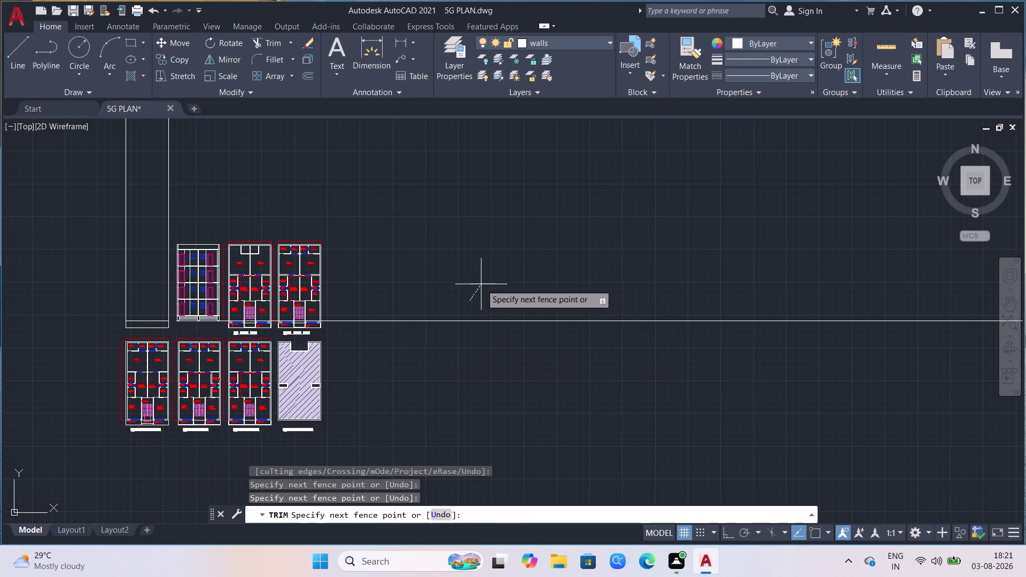
click(500, 271)
key(Escape)
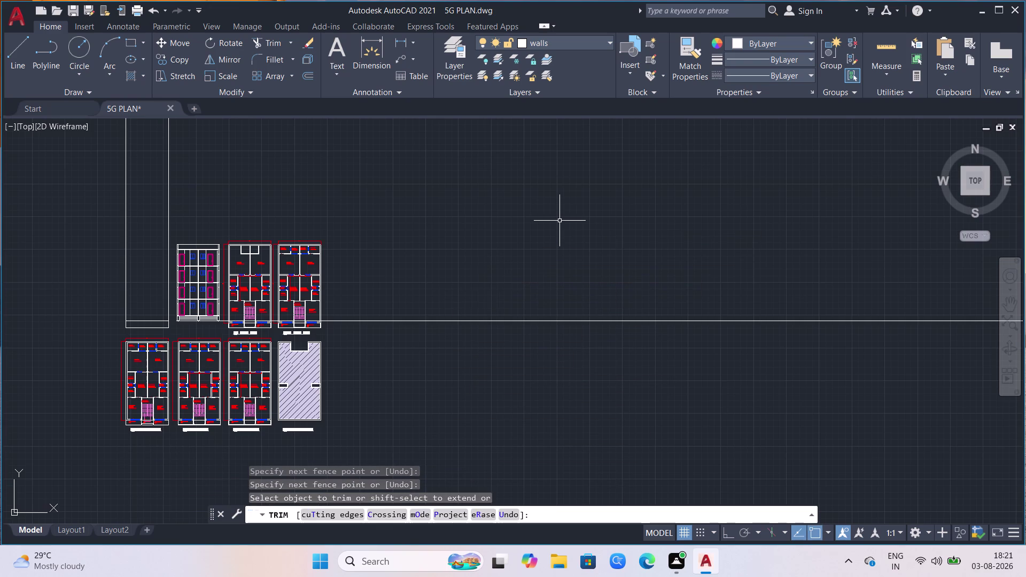
Delete the leftover construction line pieces on the right.
drag(483, 285, 481, 301)
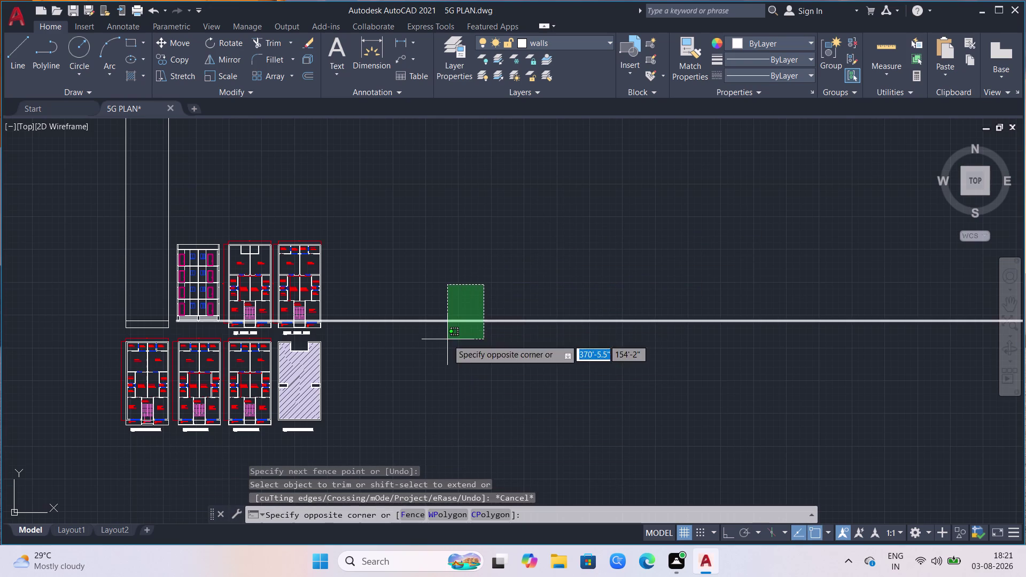
click(448, 339)
key(Delete)
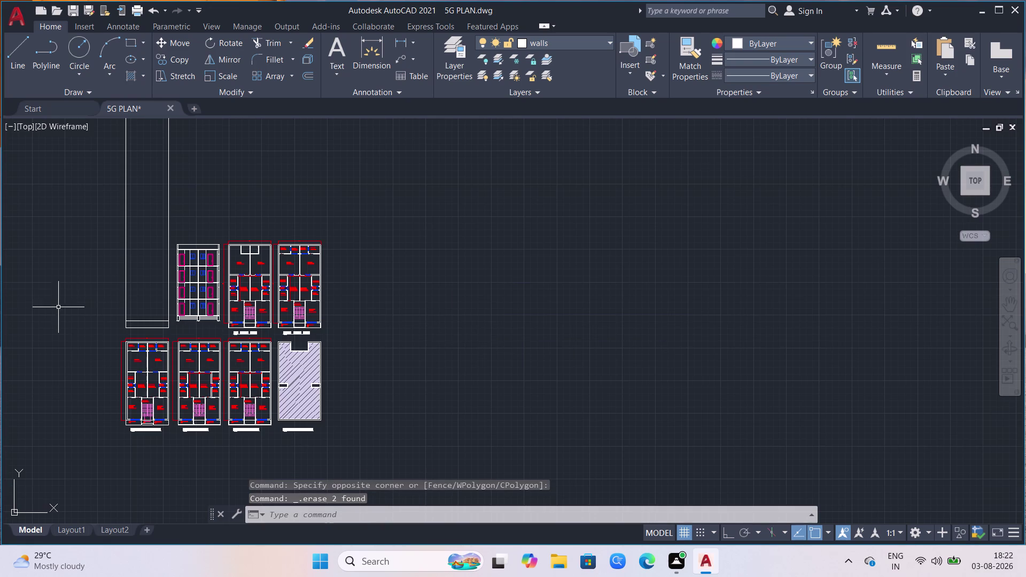
scroll(up, 3)
scroll(up, 3)
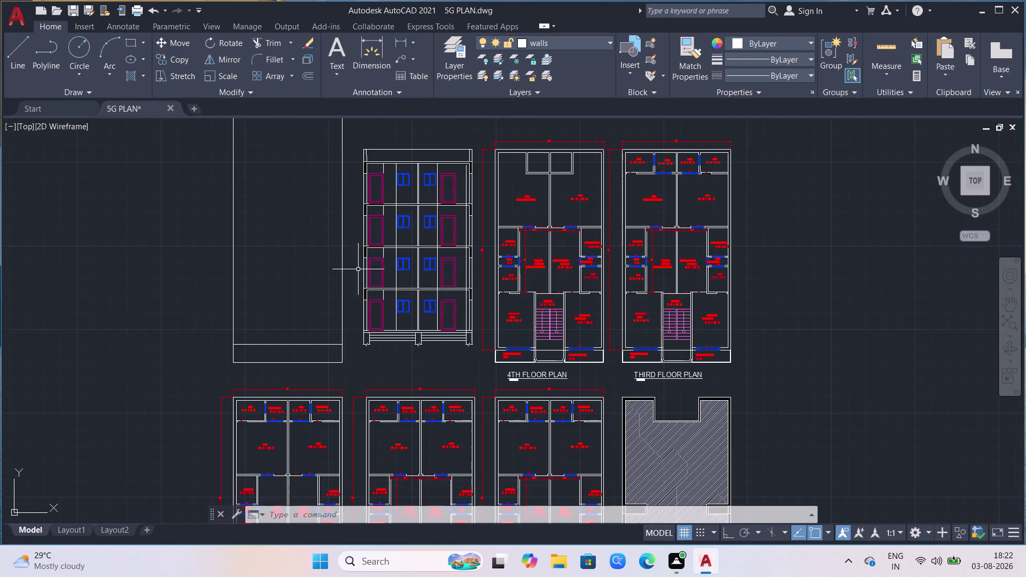
Offset the outline's bottom edge upward twice at 10 feet.
click(315, 344)
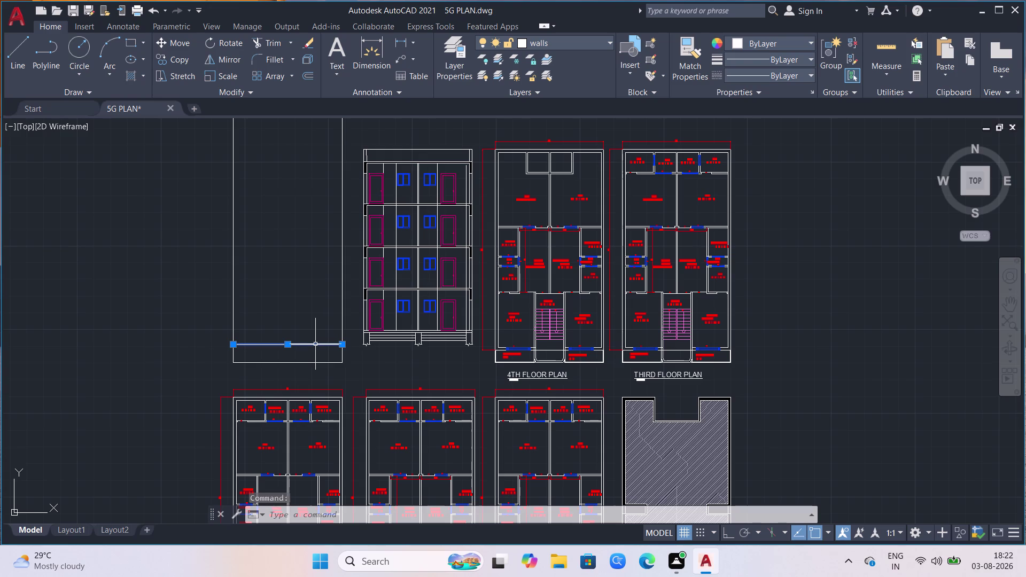
key(o)
key(Return)
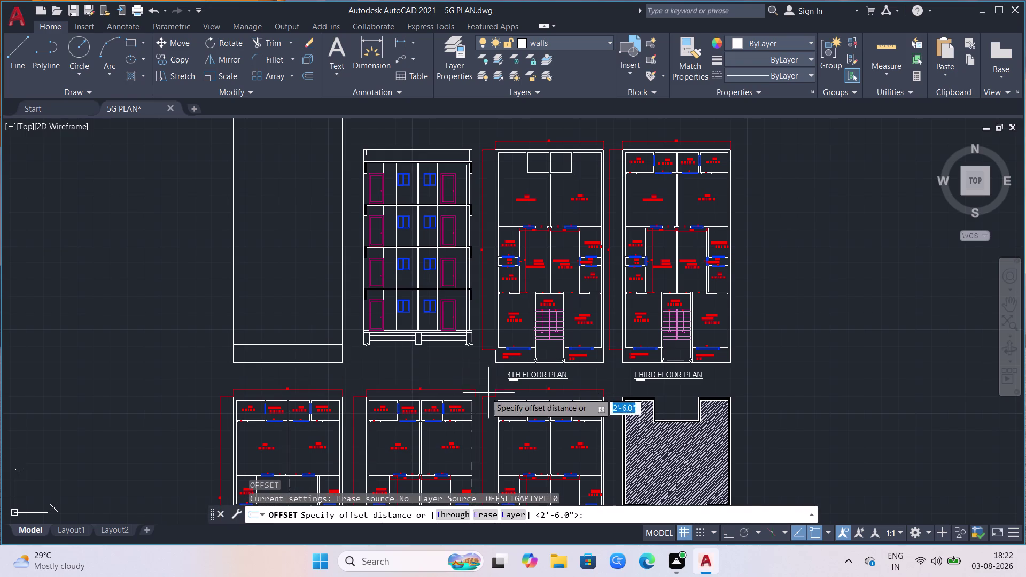
click(341, 343)
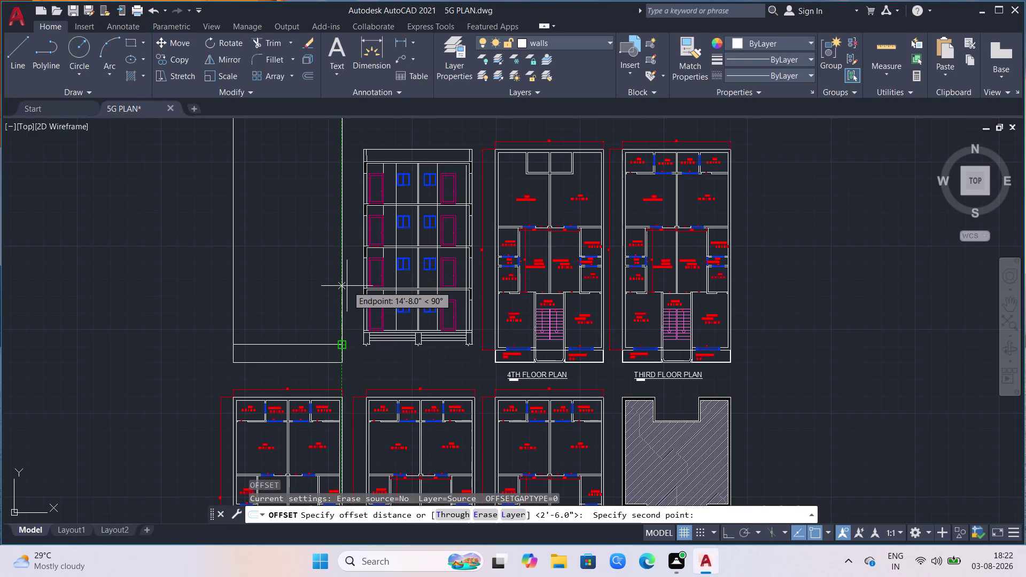
text(10p)
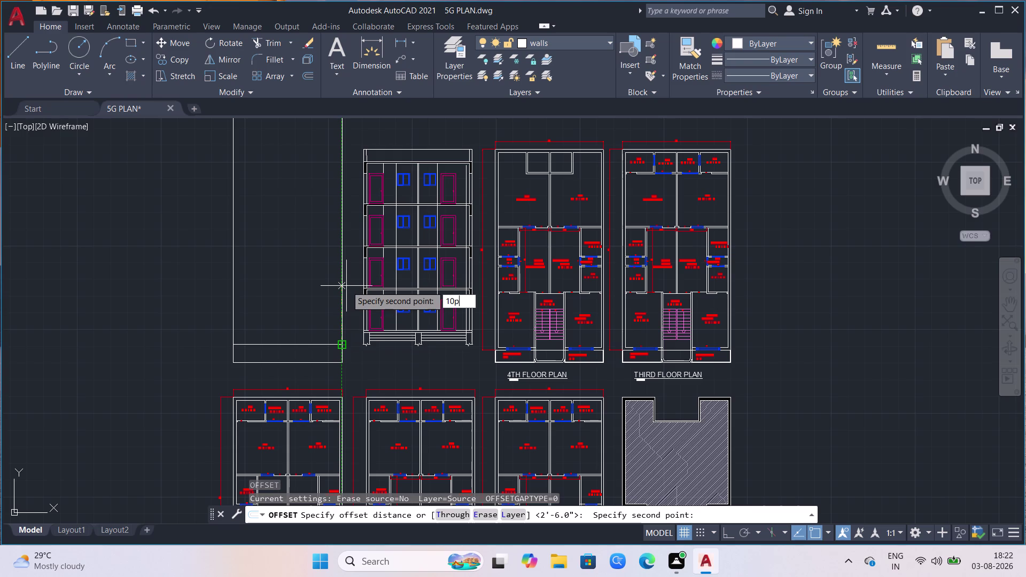
key(apostrophe)
key(BackSpace)
key(BackSpace)
key(apostrophe)
key(Return)
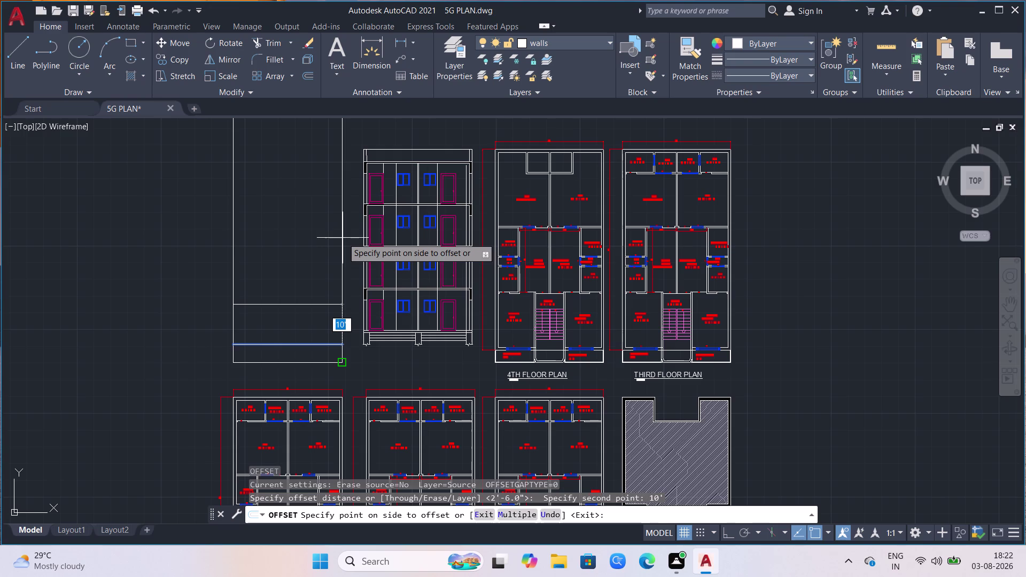
click(339, 306)
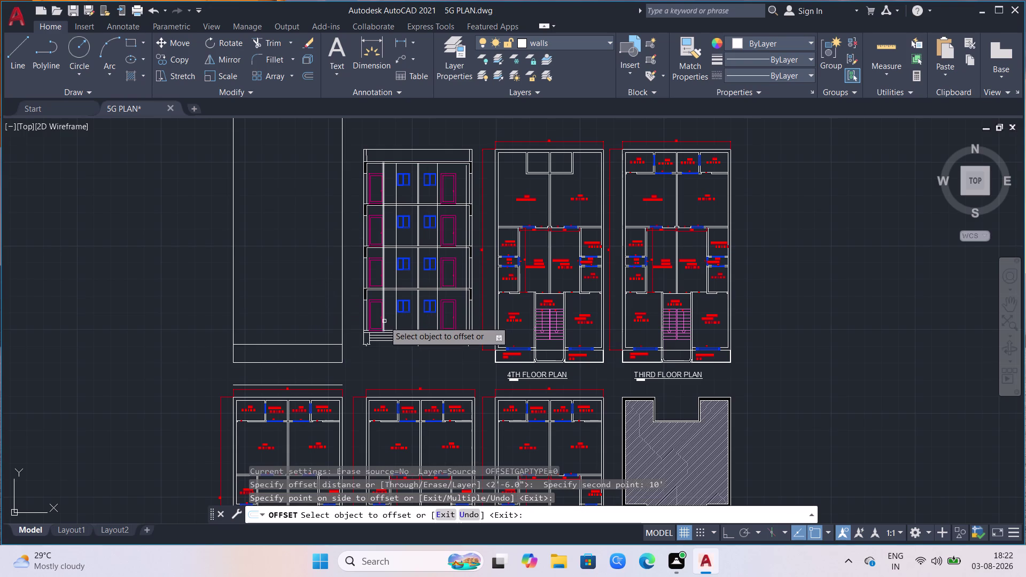
click(333, 346)
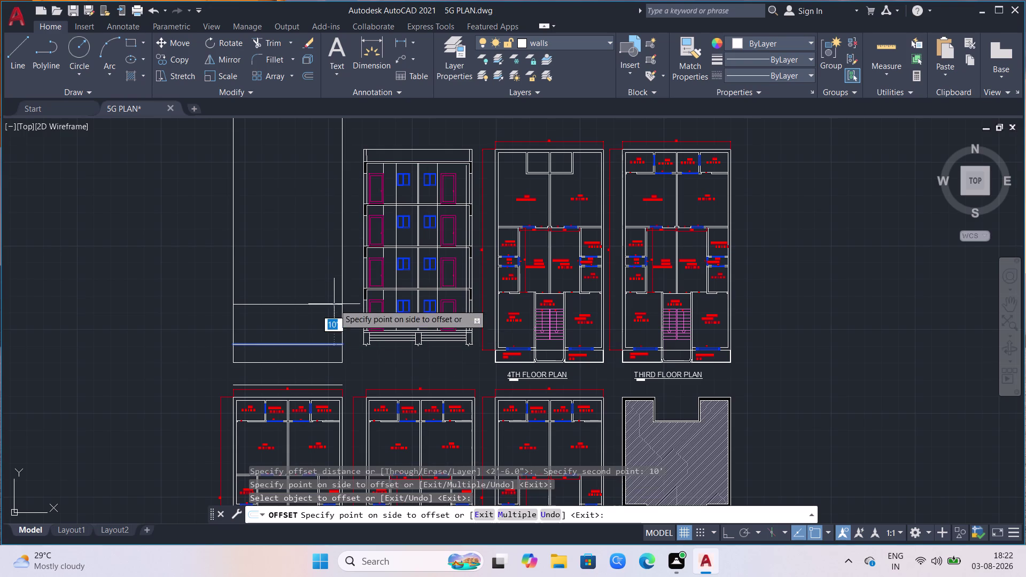
click(334, 300)
Add further offset horizontal lines at 6 and 3 feet.
click(319, 305)
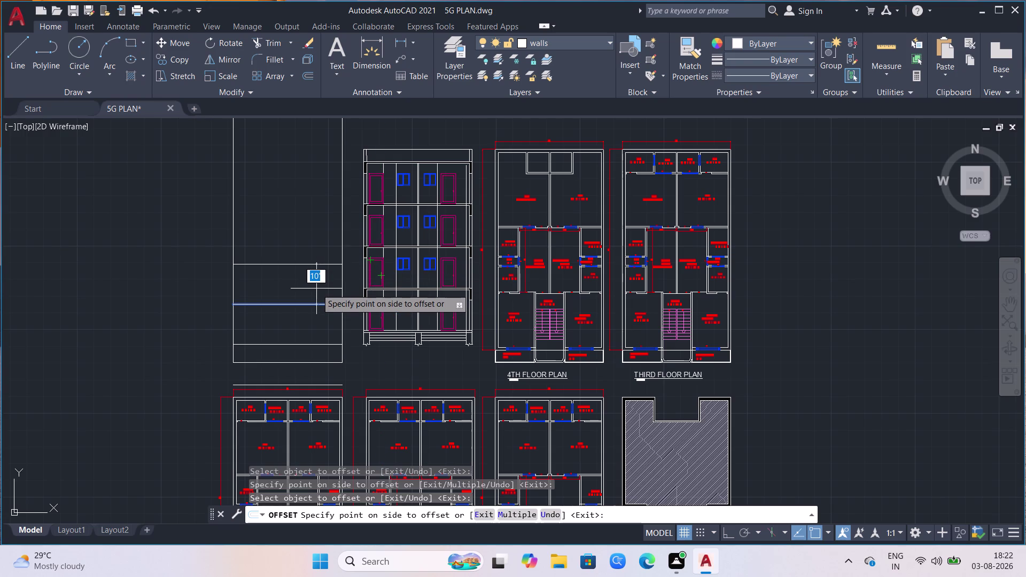
key(6)
key(Return)
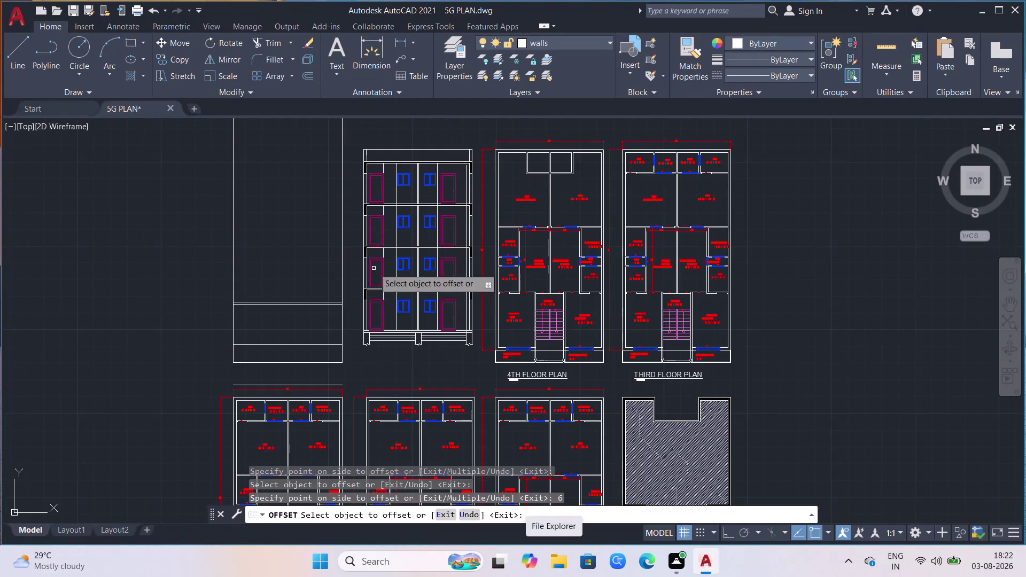
click(330, 302)
text(3)
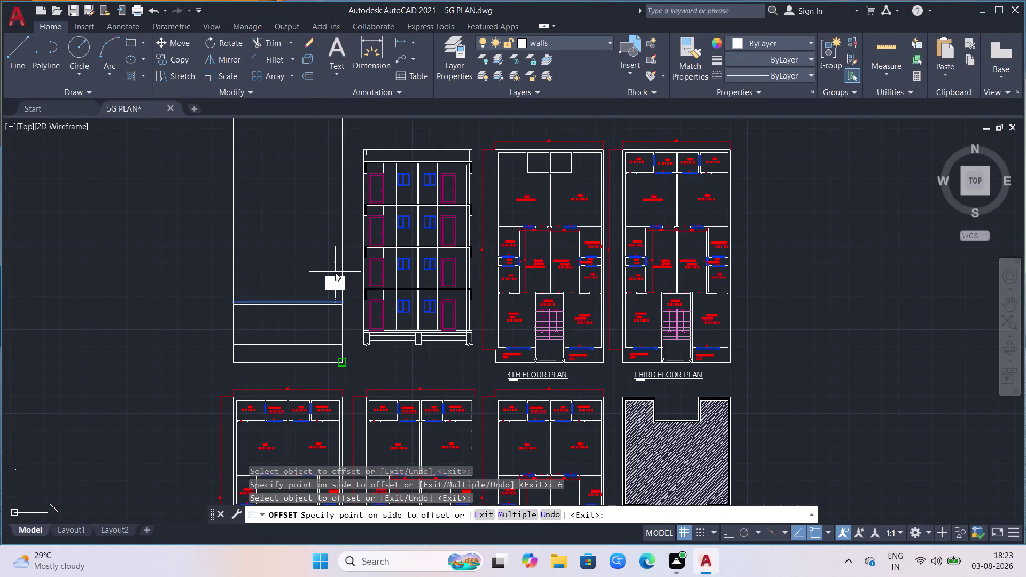
text(')
key(Return)
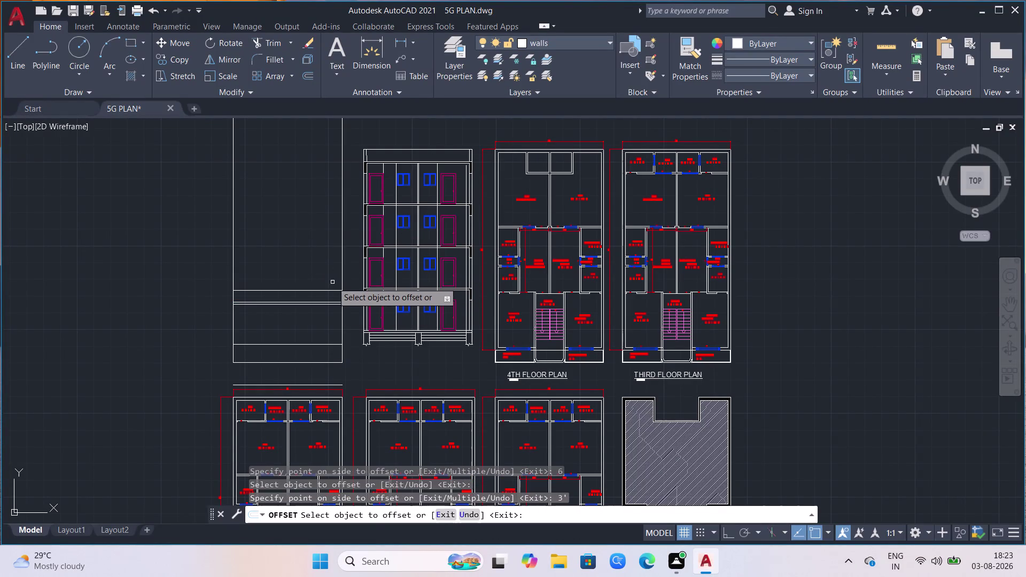
scroll(up, 3)
scroll(up, 3)
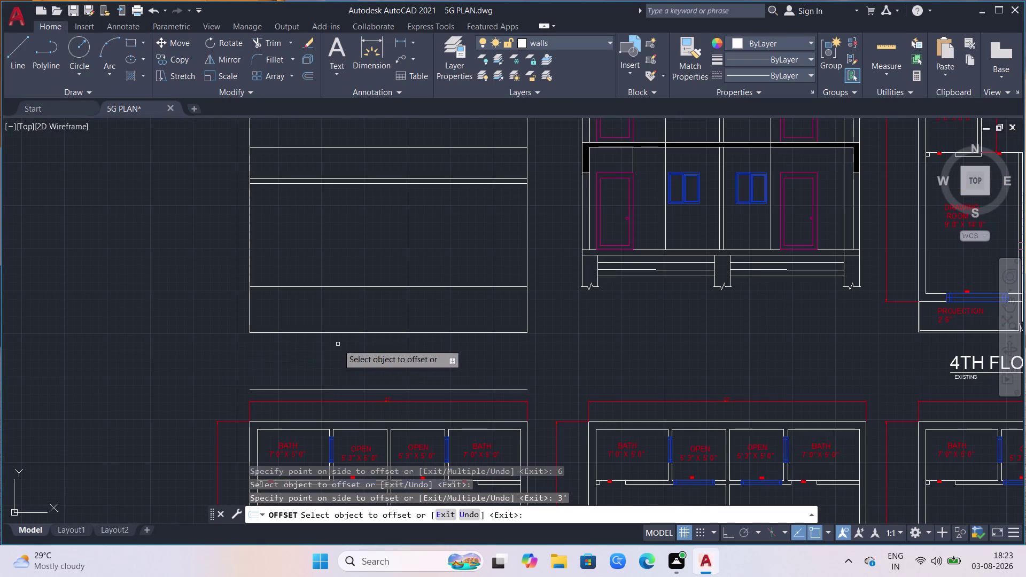
End the offset and delete the stray line below the elevation.
click(339, 389)
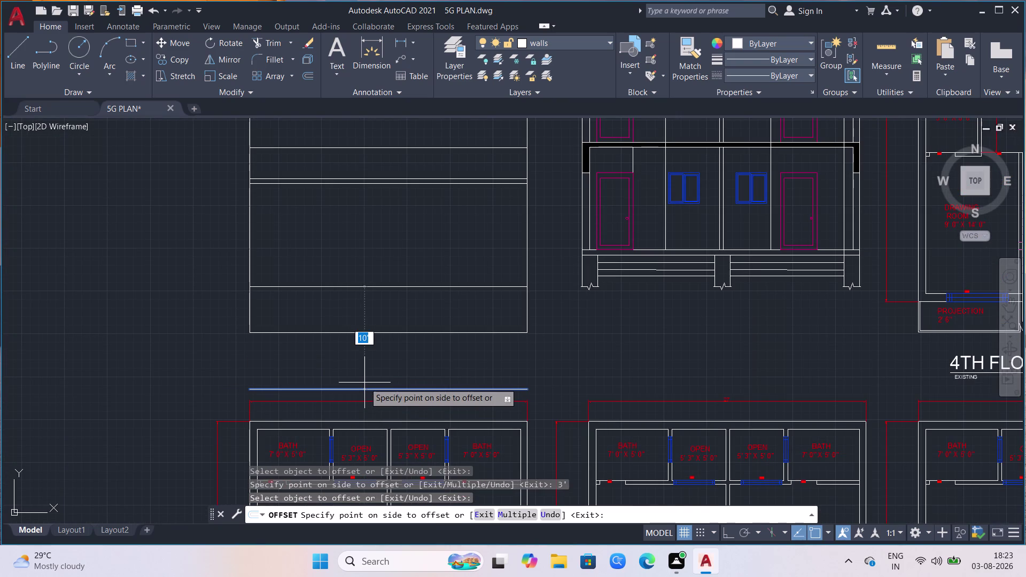
key(Escape)
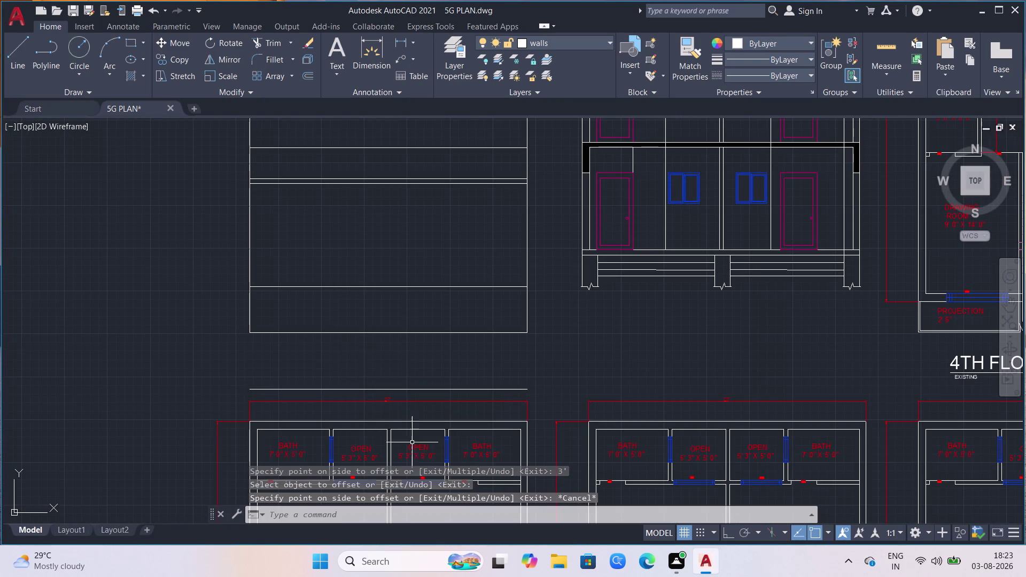
click(476, 390)
key(Delete)
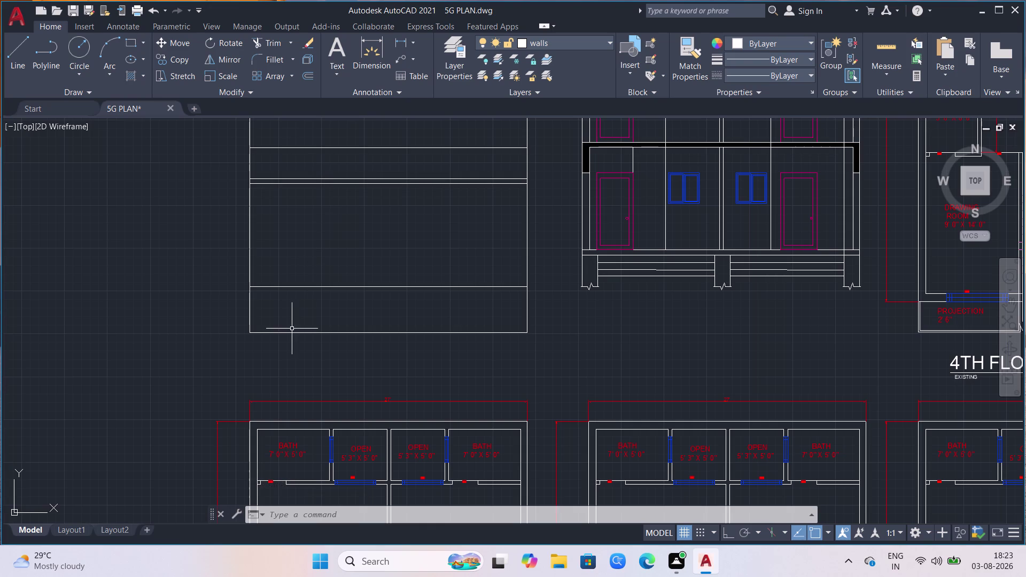
scroll(down, 3)
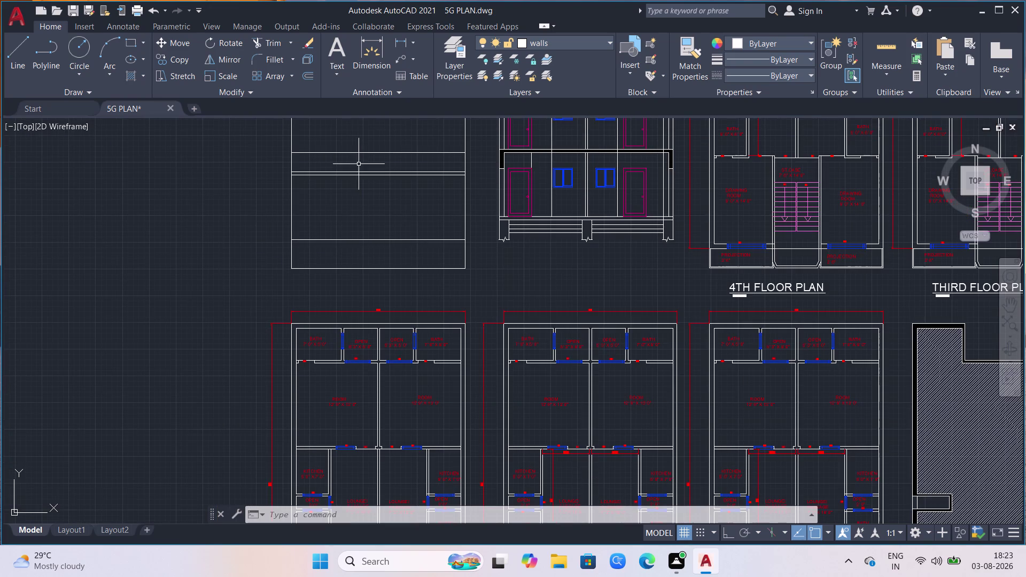
scroll(down, 3)
scroll(down, 3)
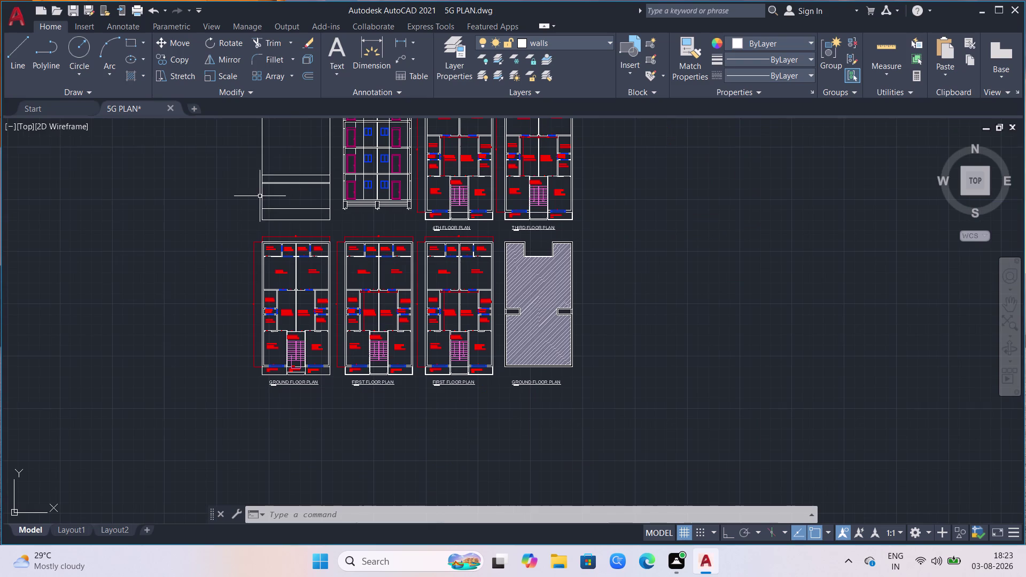
scroll(up, 3)
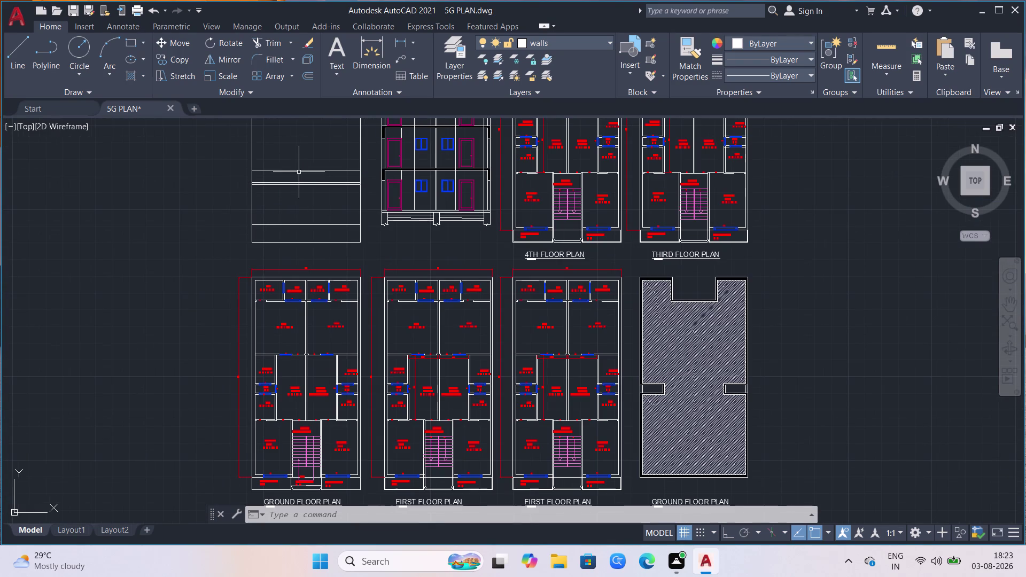
scroll(up, 3)
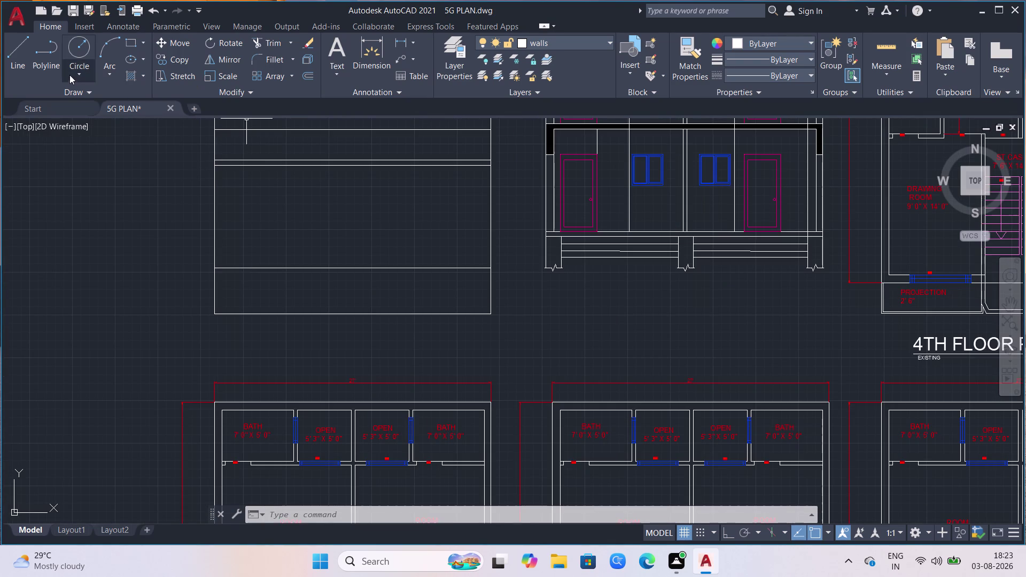
click(129, 44)
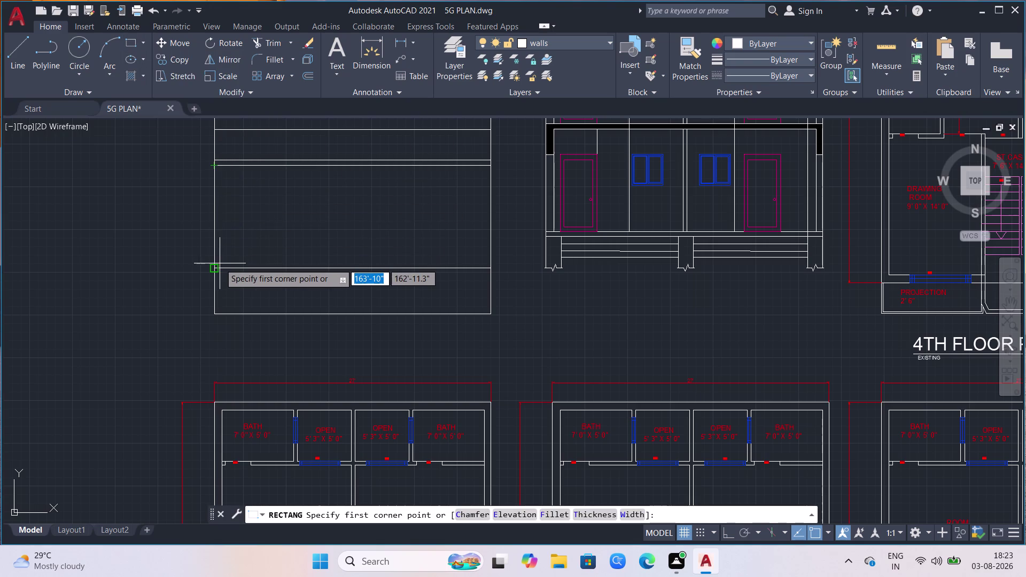
Draw a window rectangle by two corners in the elevation and assign it to layer 'windows'.
click(233, 194)
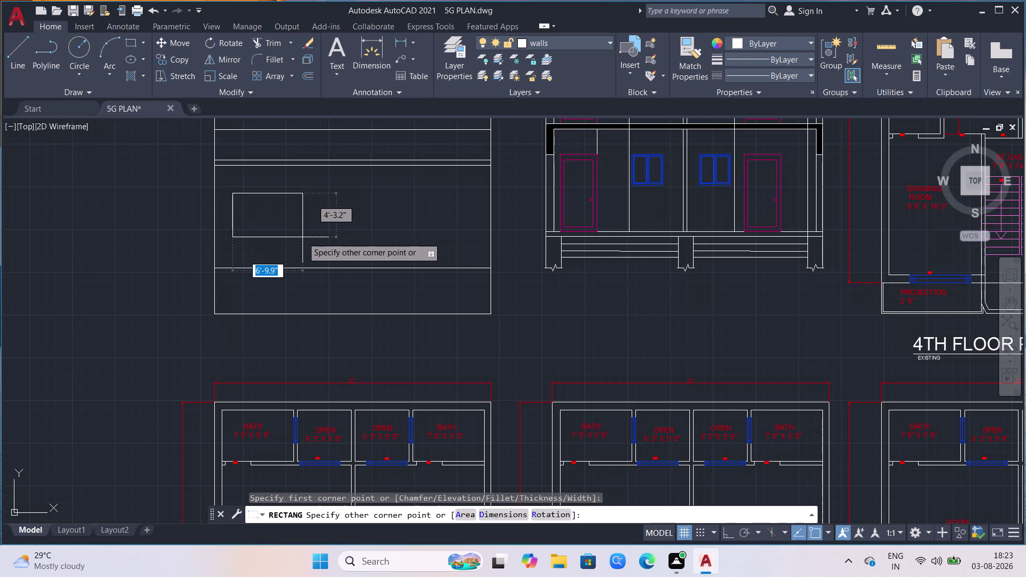
click(303, 238)
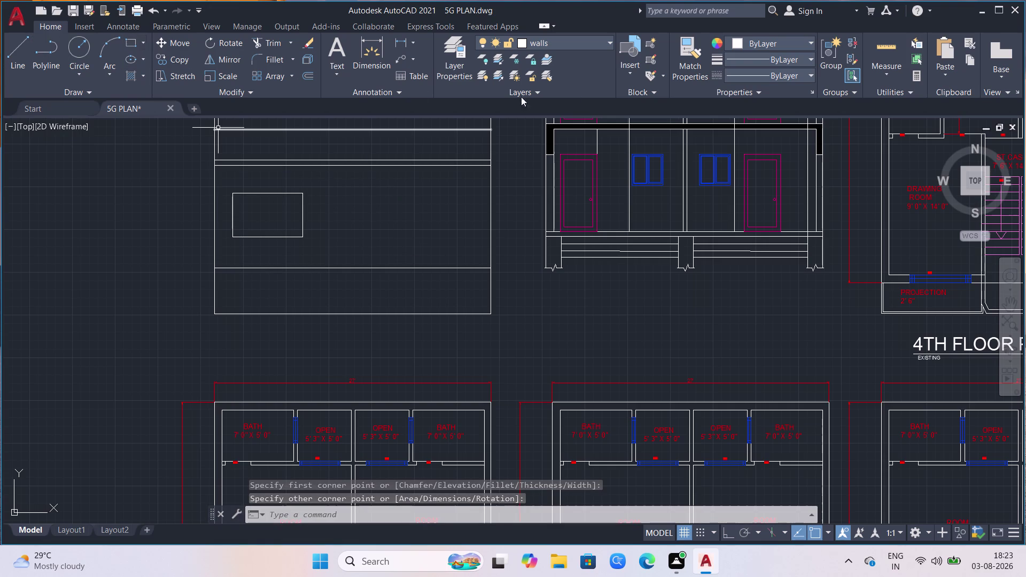
click(567, 47)
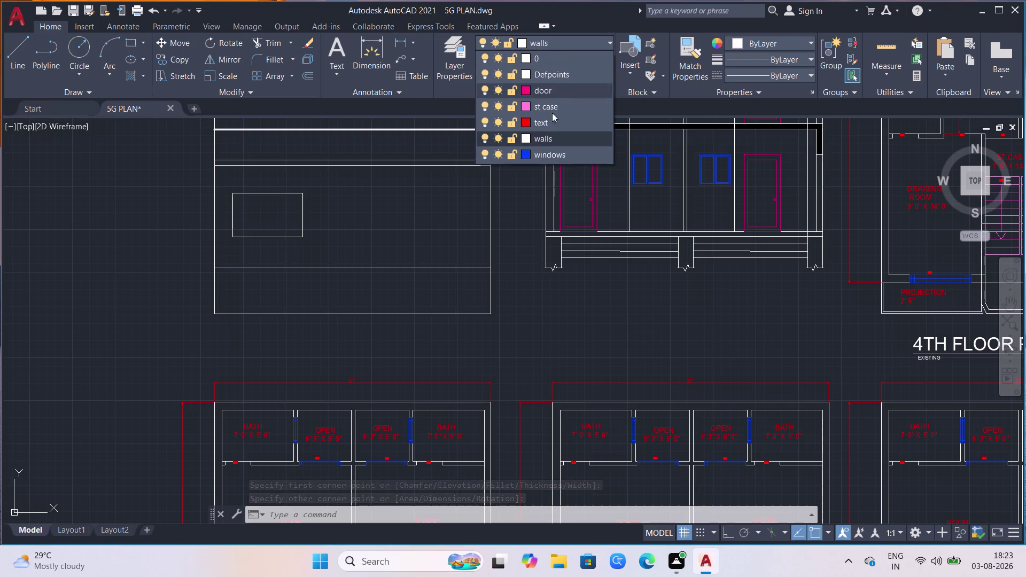
click(535, 151)
click(363, 196)
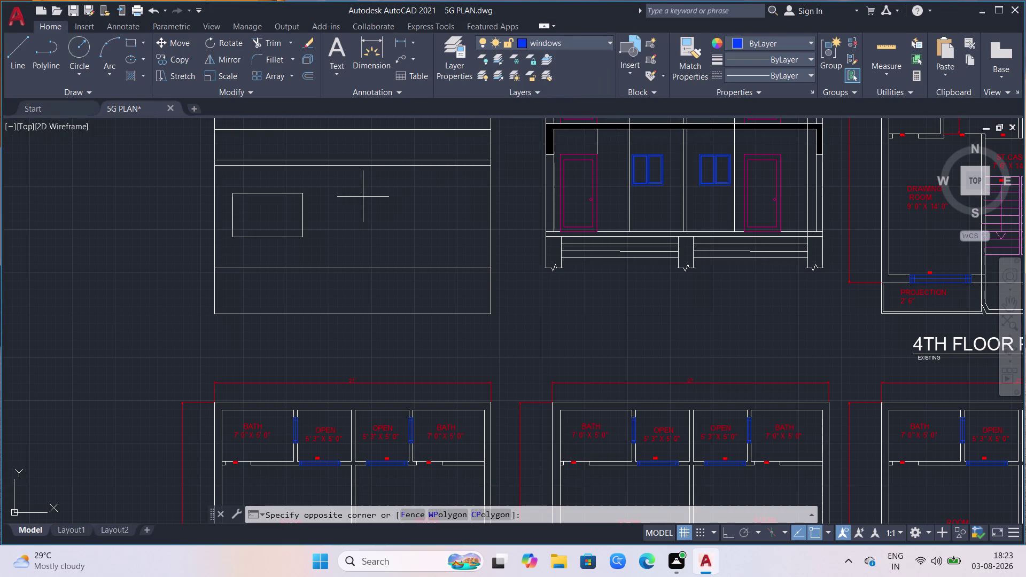
click(245, 241)
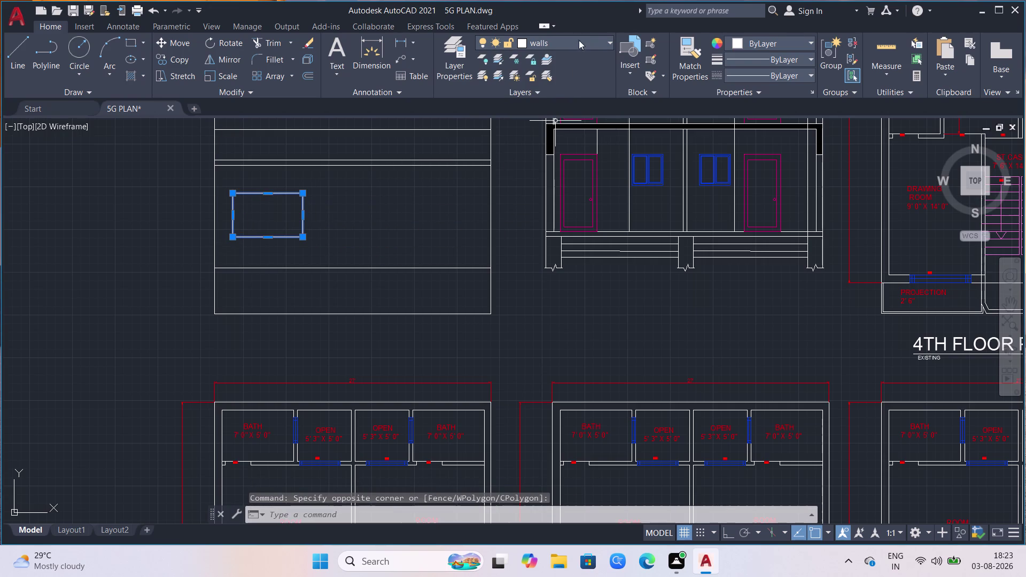
click(605, 41)
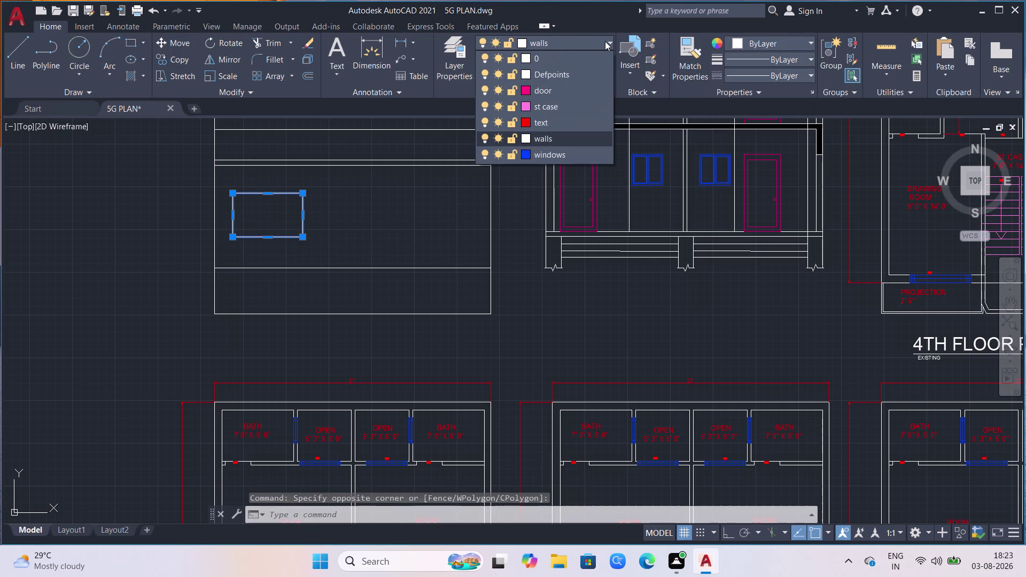
click(543, 153)
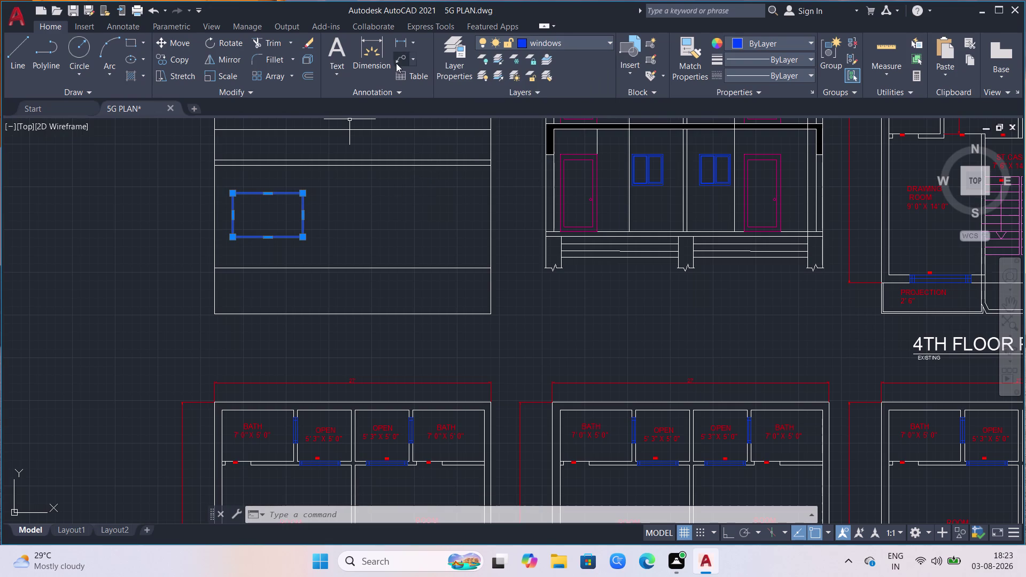
scroll(up, 3)
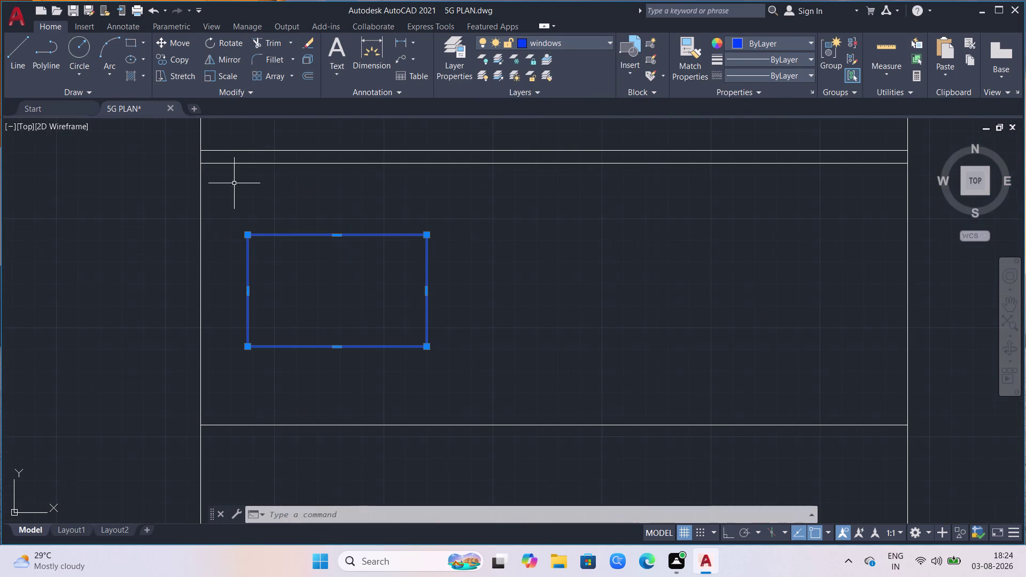
click(13, 44)
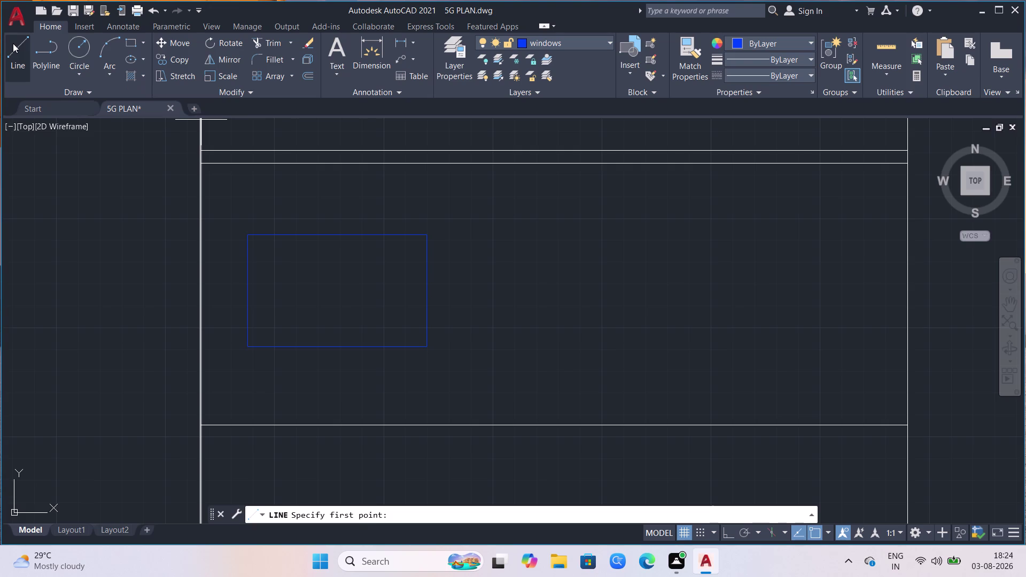
Draw the ledge above the window, joining its top edge to both window corners.
click(24, 47)
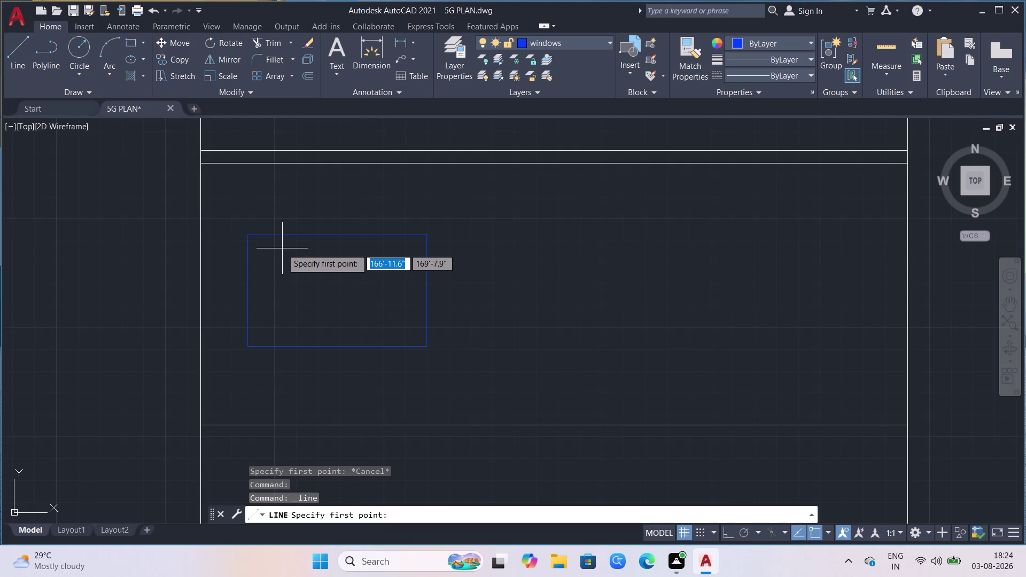
click(260, 217)
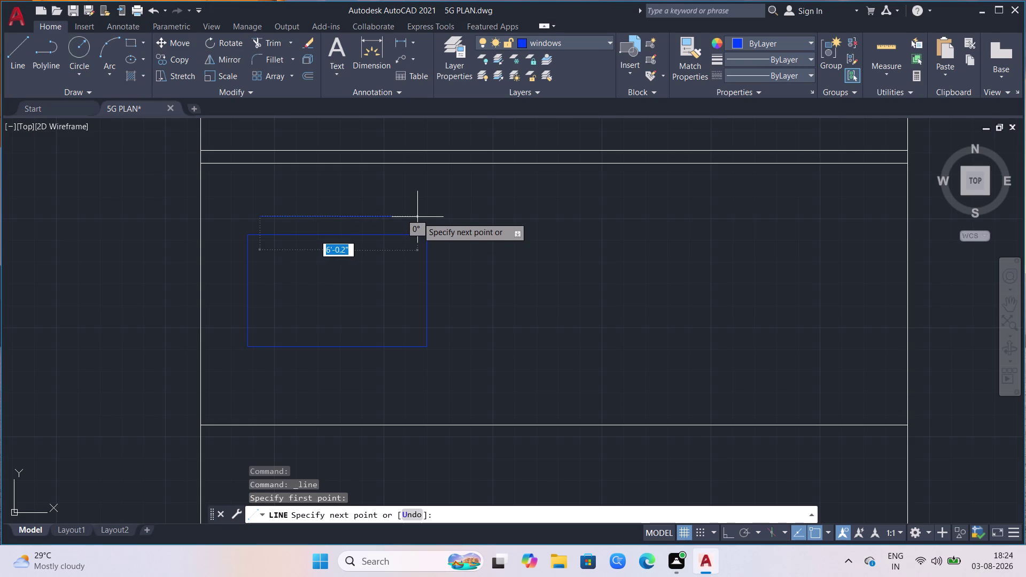
click(417, 217)
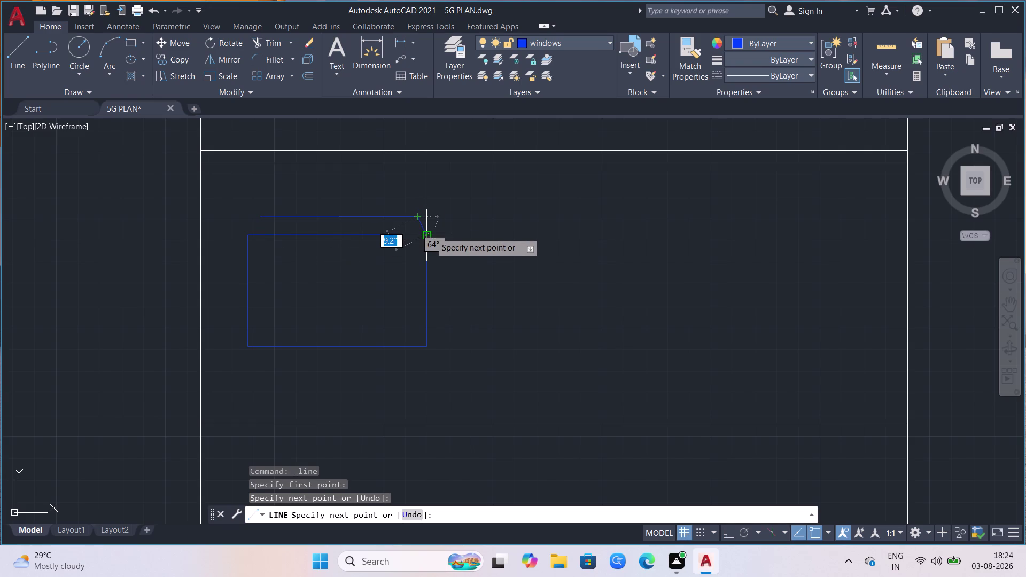
click(430, 233)
key(Escape)
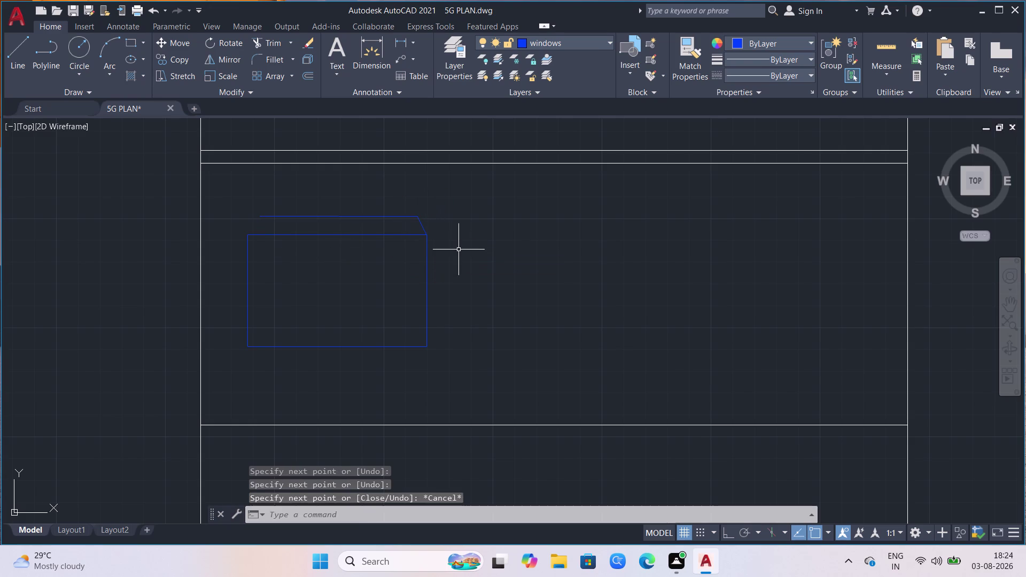
click(22, 66)
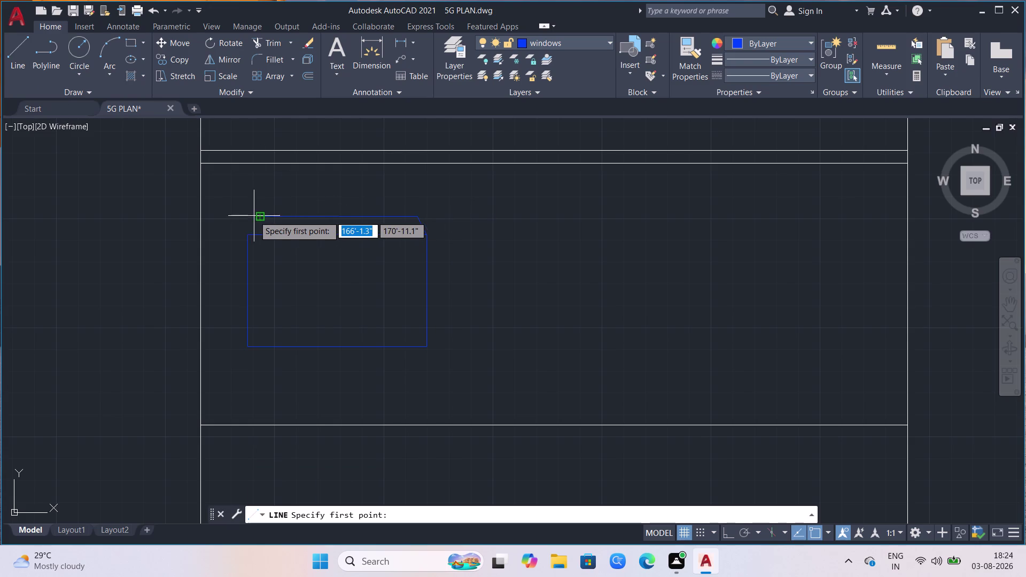
click(259, 217)
click(244, 234)
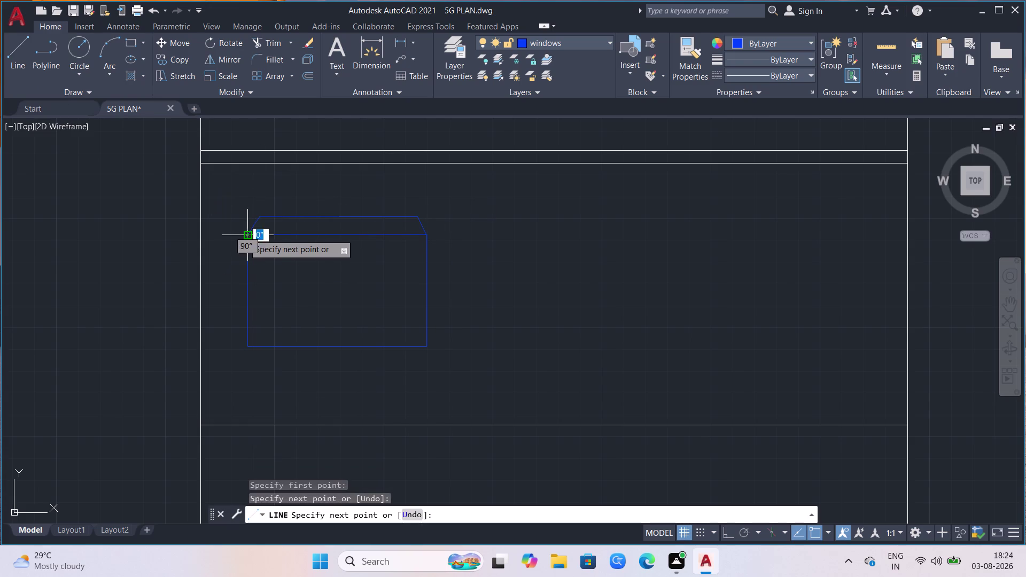
key(Escape)
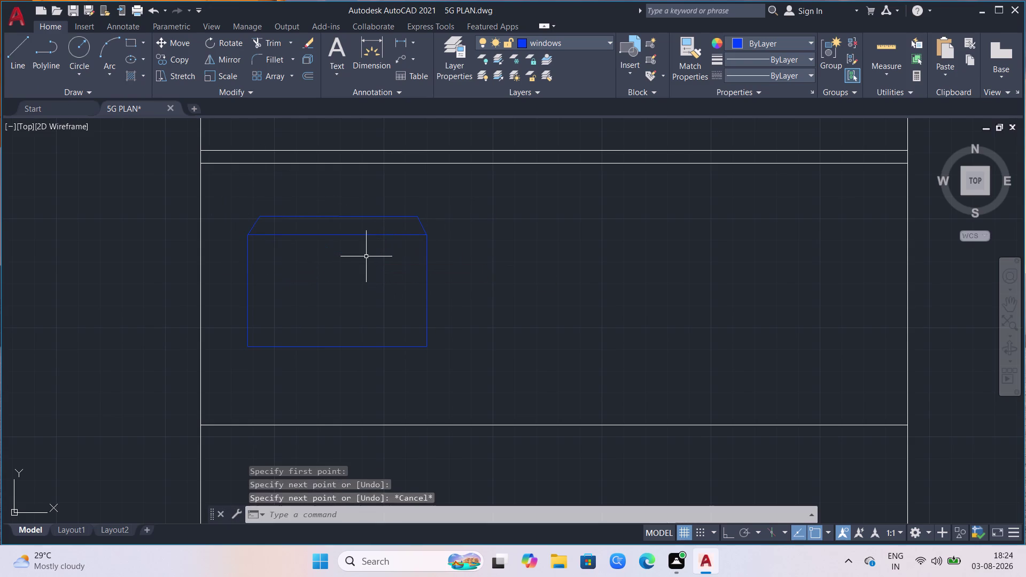
Delete the unwanted right slanted edge and select the top-left slanted edge.
click(434, 221)
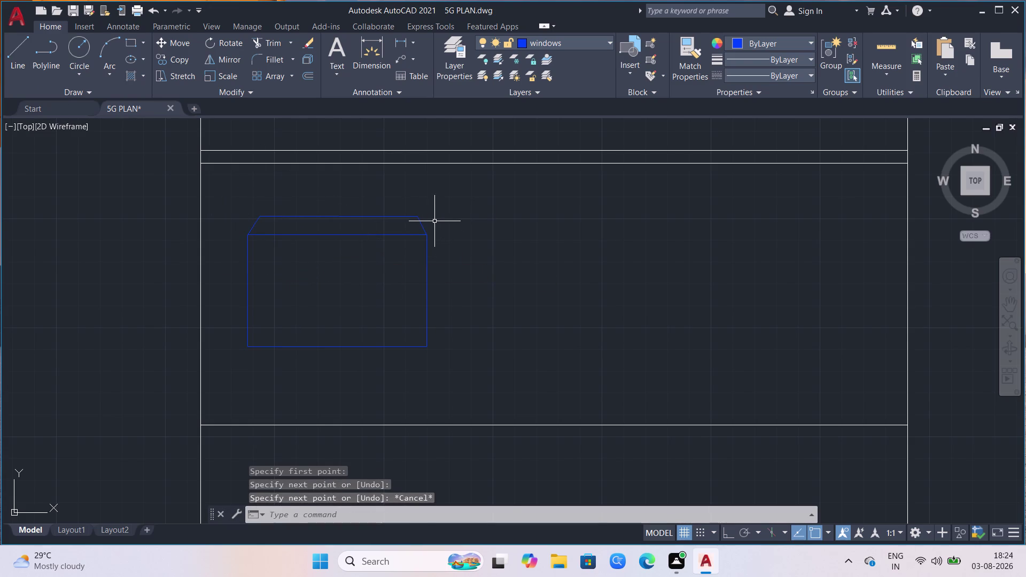
click(405, 227)
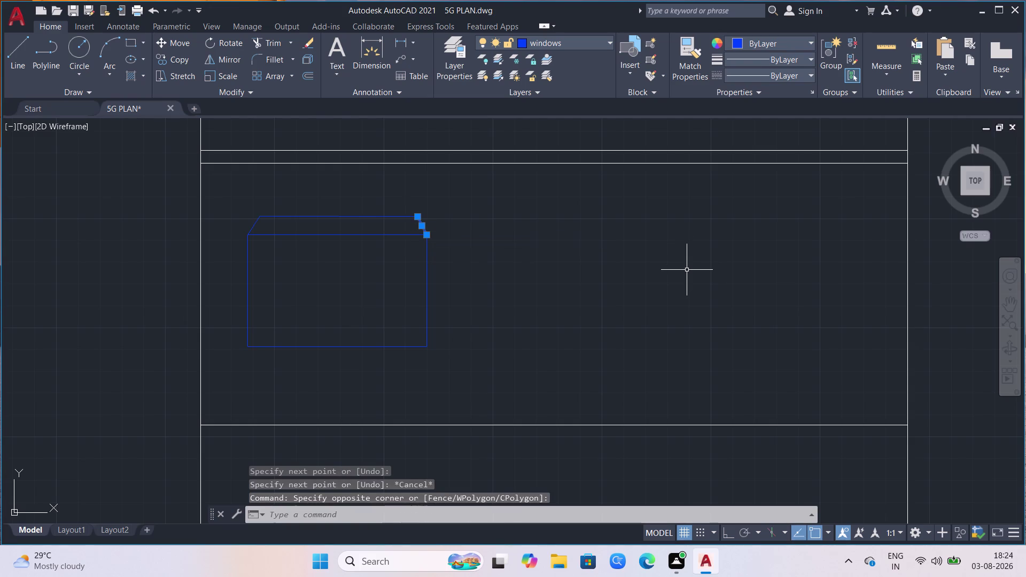
key(Delete)
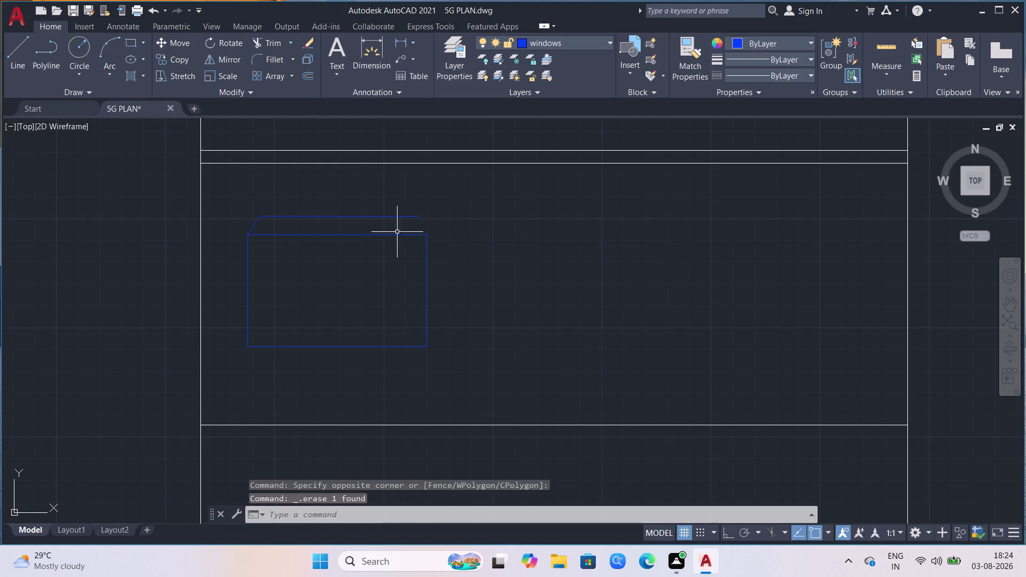
click(259, 226)
click(252, 224)
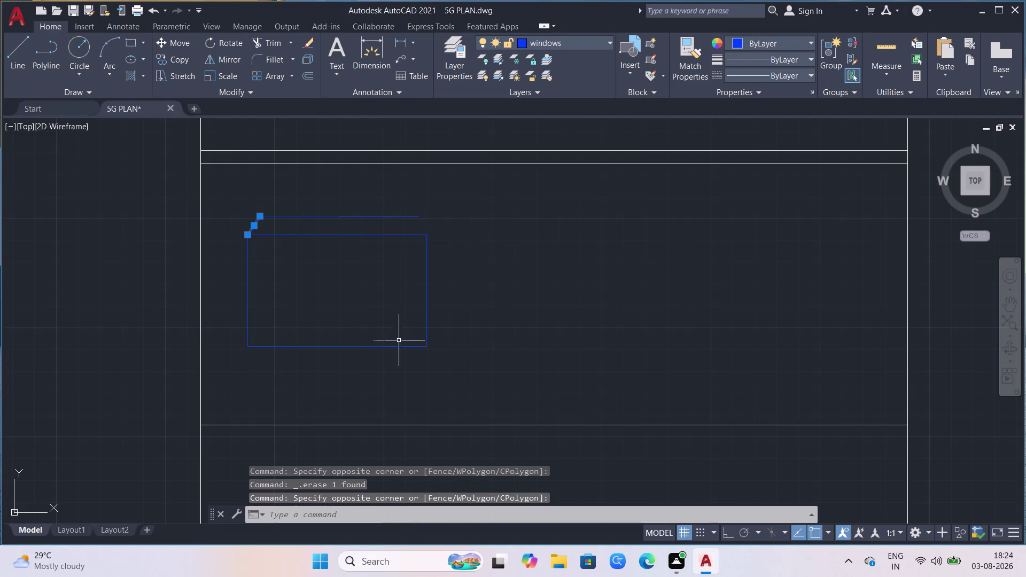
Mirror the slanted edge about a vertical line through the bottom corners' midpoint, keeping the source.
key(m)
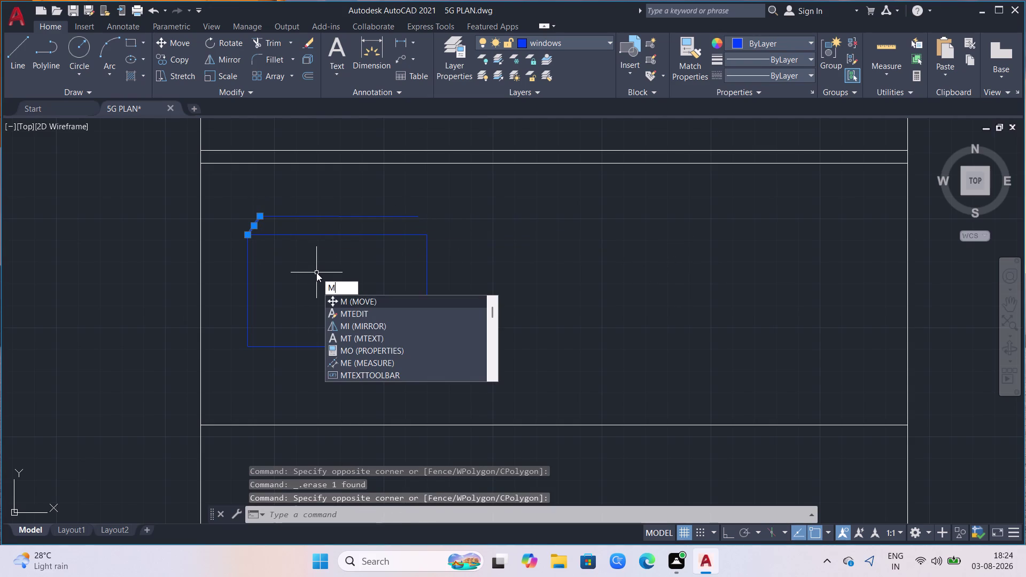
key(i)
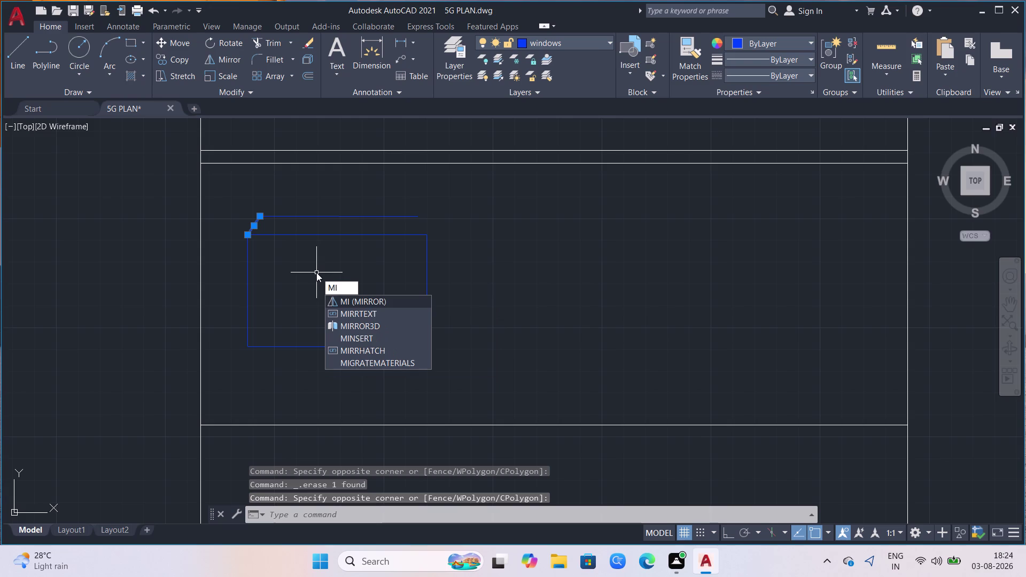
key(Return)
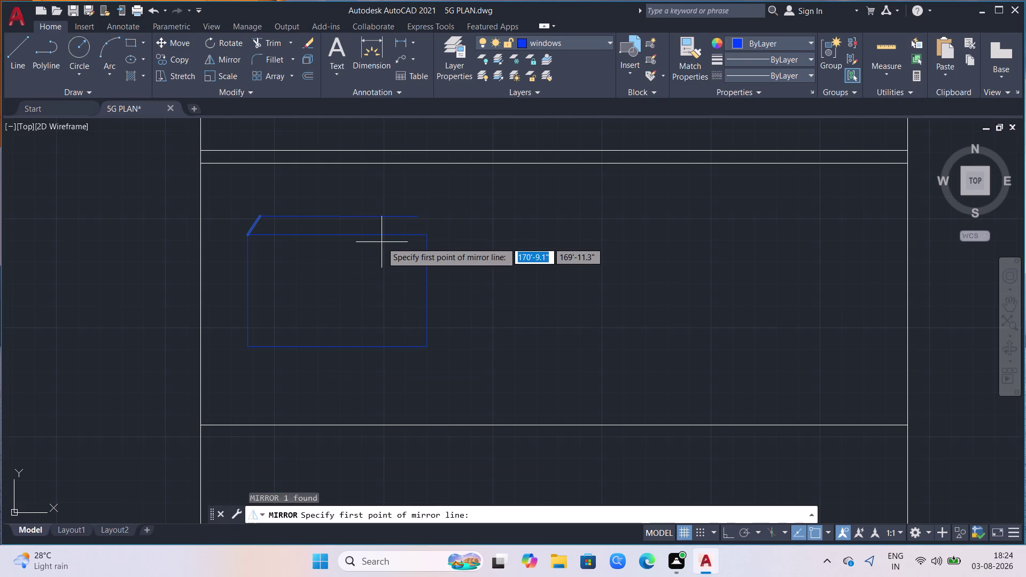
text(m2)
key(p)
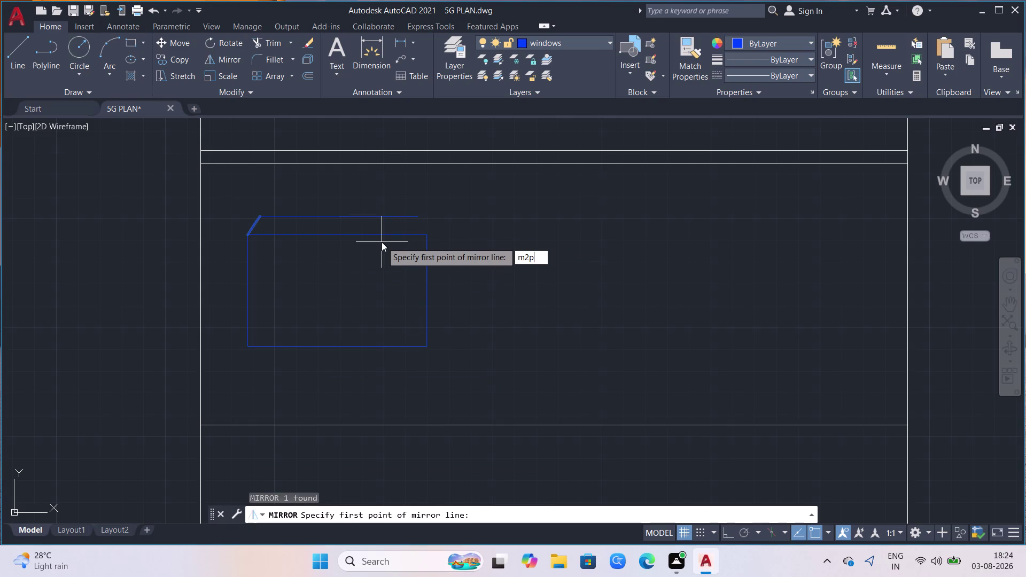
key(Return)
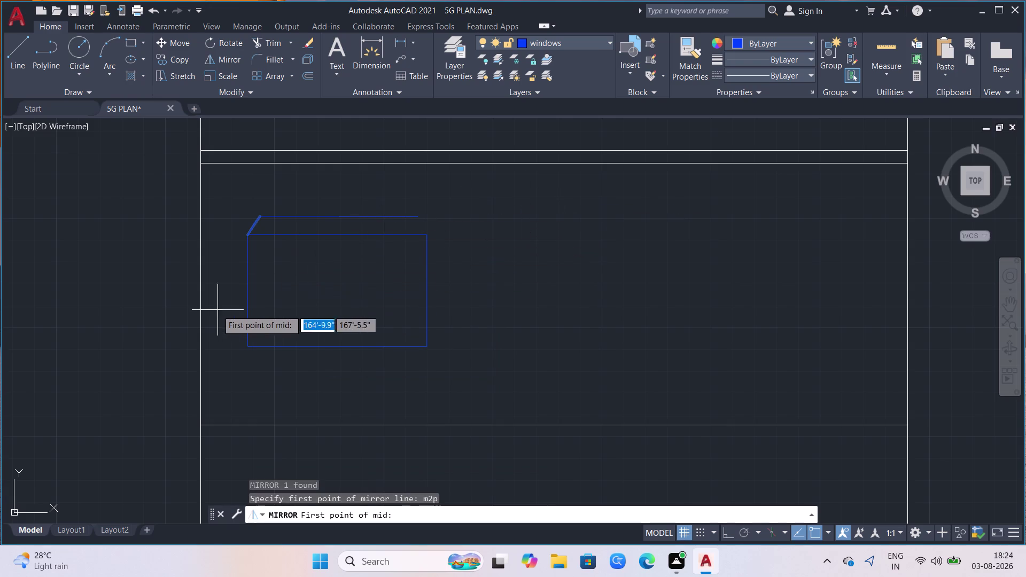
click(247, 351)
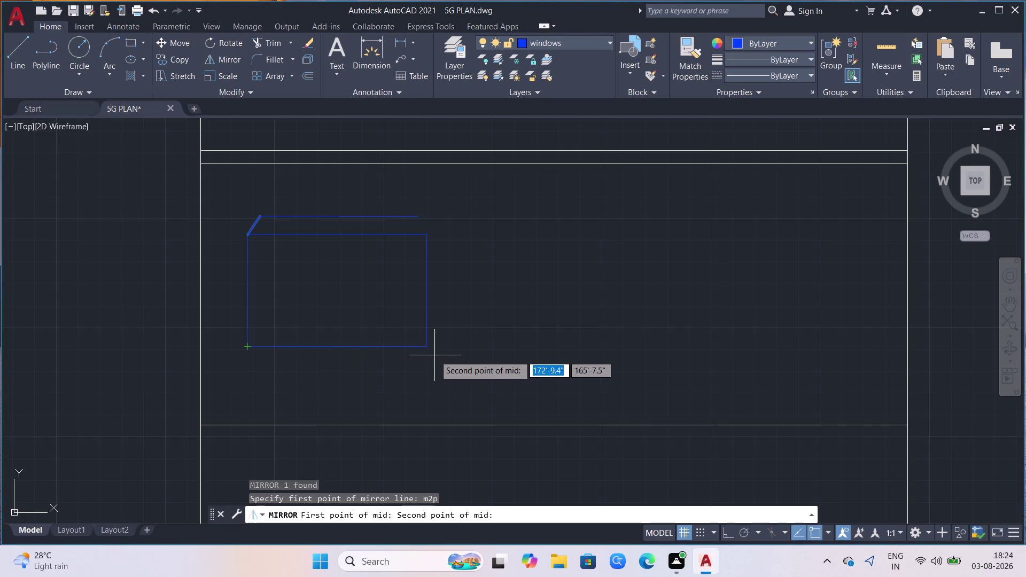
click(431, 344)
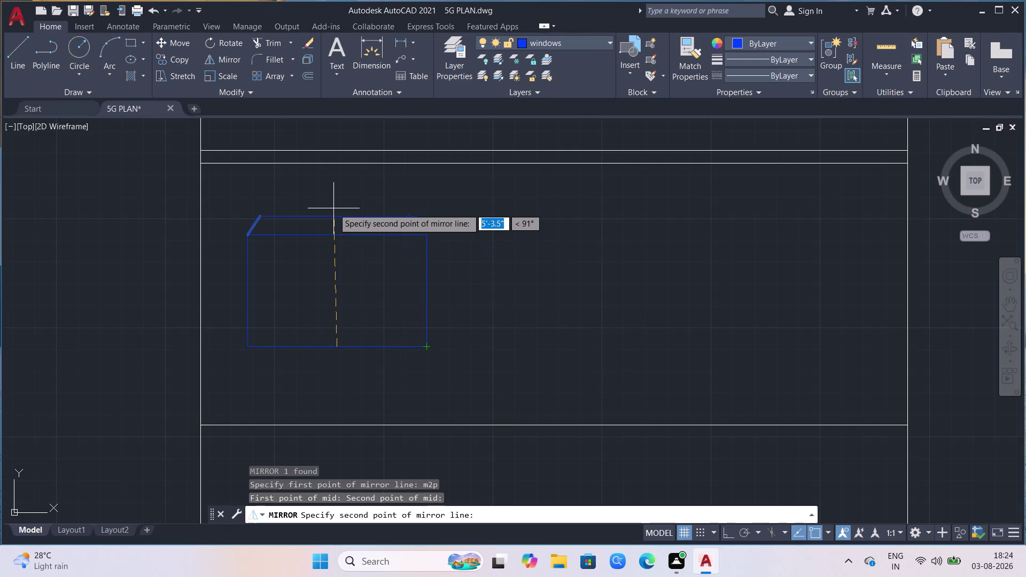
scroll(up, 3)
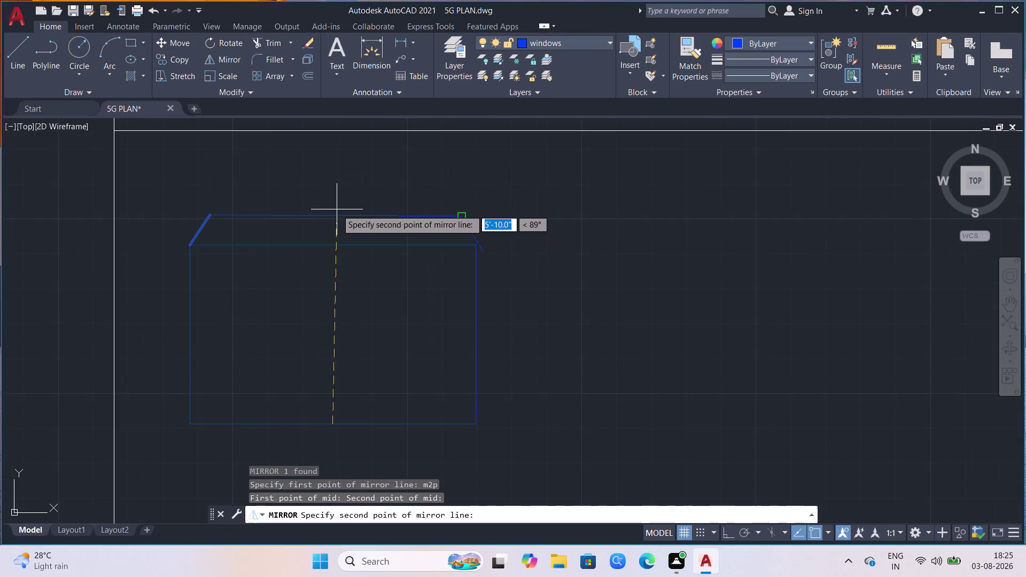
click(332, 203)
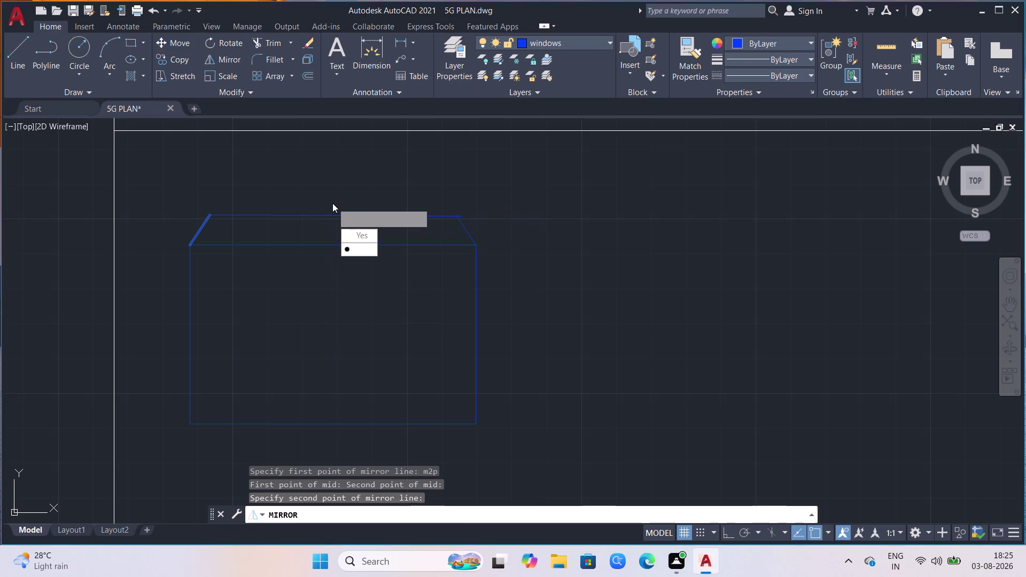
drag(351, 244, 333, 203)
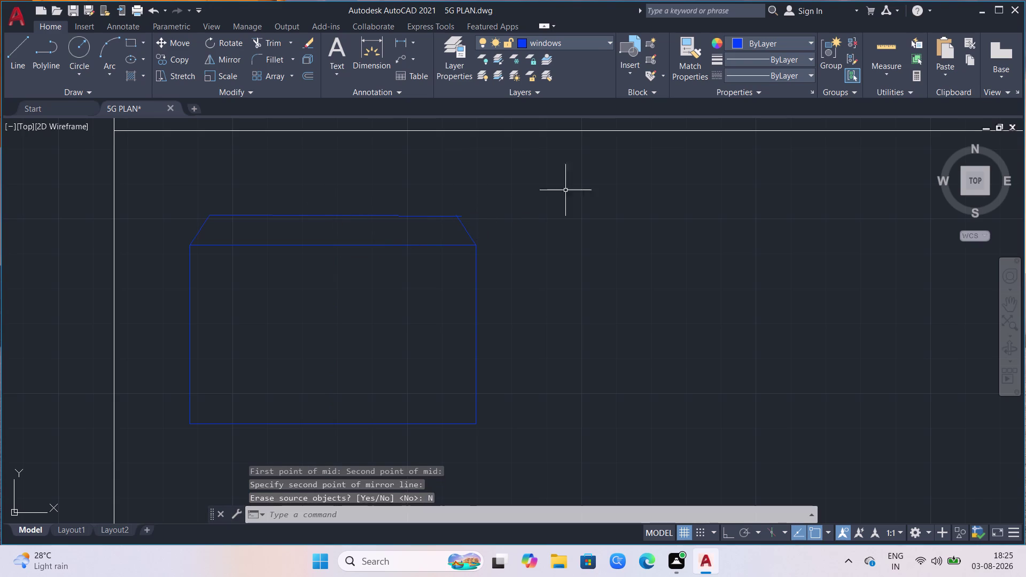
Trim the protruding ledge line ends at the corners and check the result.
text(t)
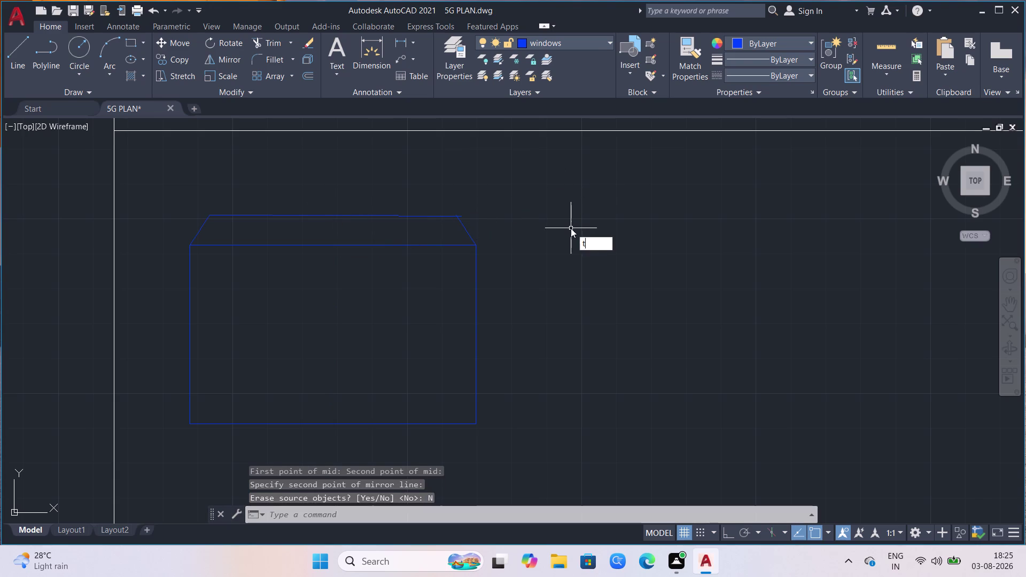
text(r)
key(Return)
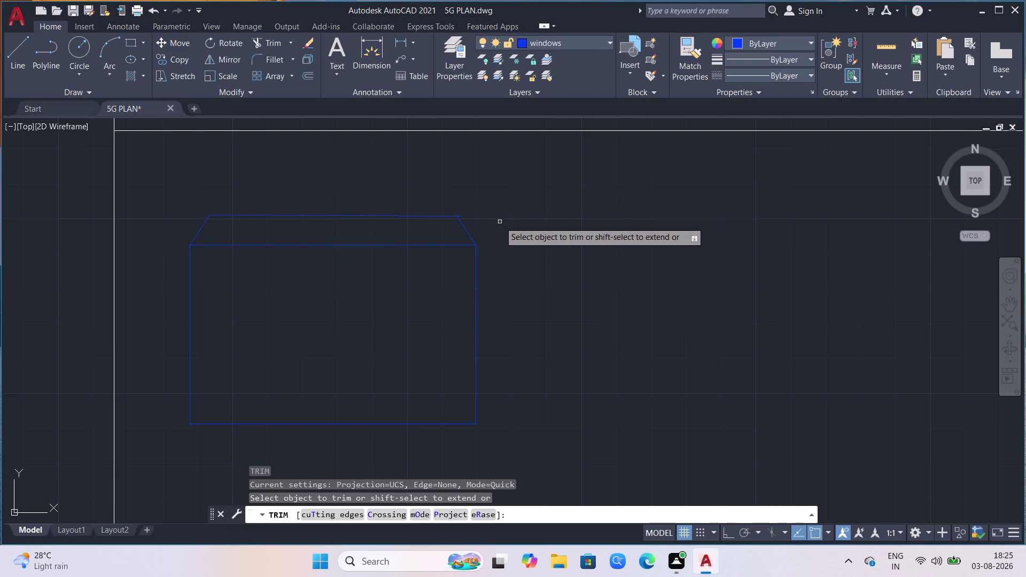
click(461, 216)
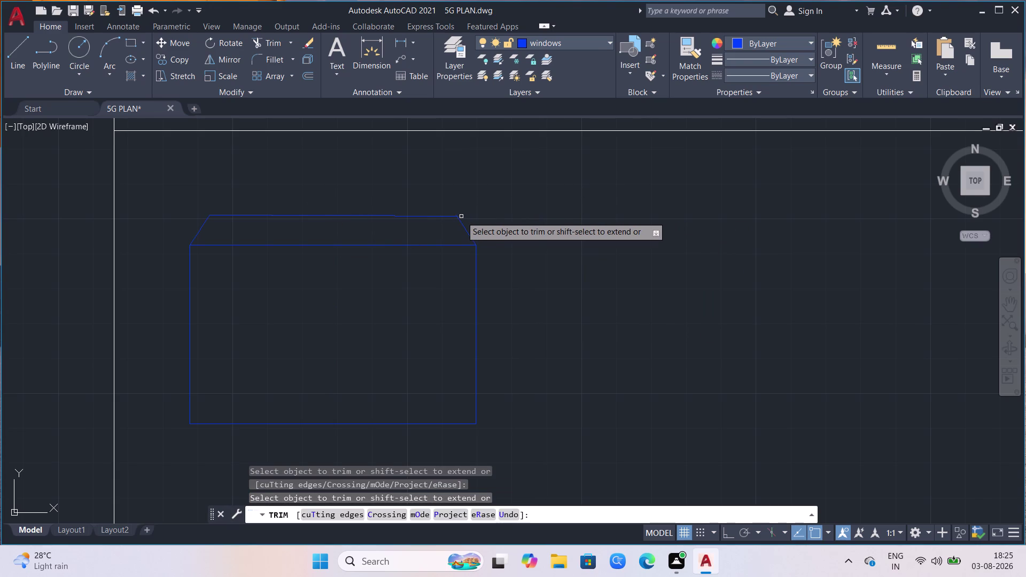
scroll(up, 3)
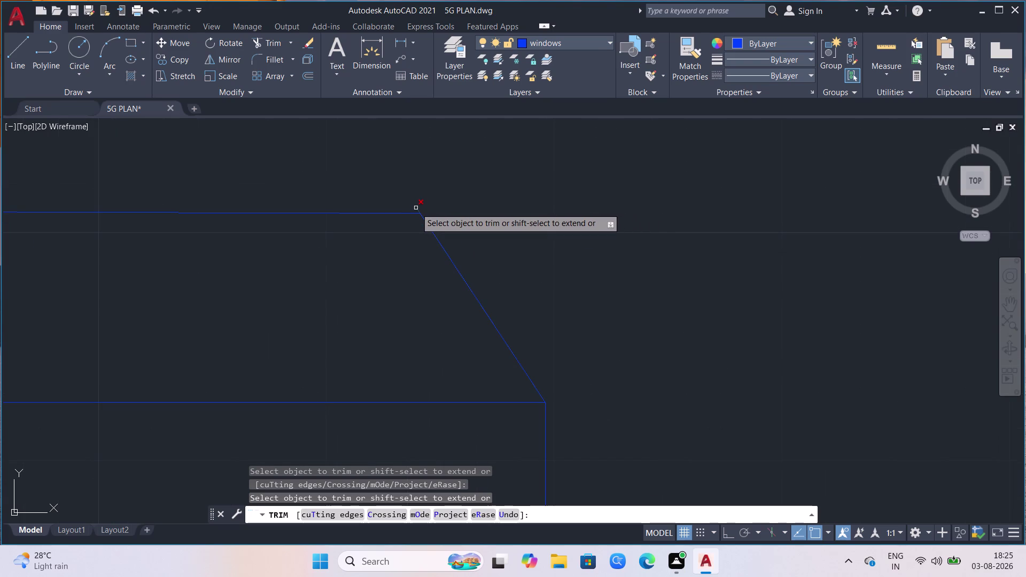
click(415, 208)
scroll(down, 3)
scroll(down, 3)
scroll(down, 3)
scroll(down, 3)
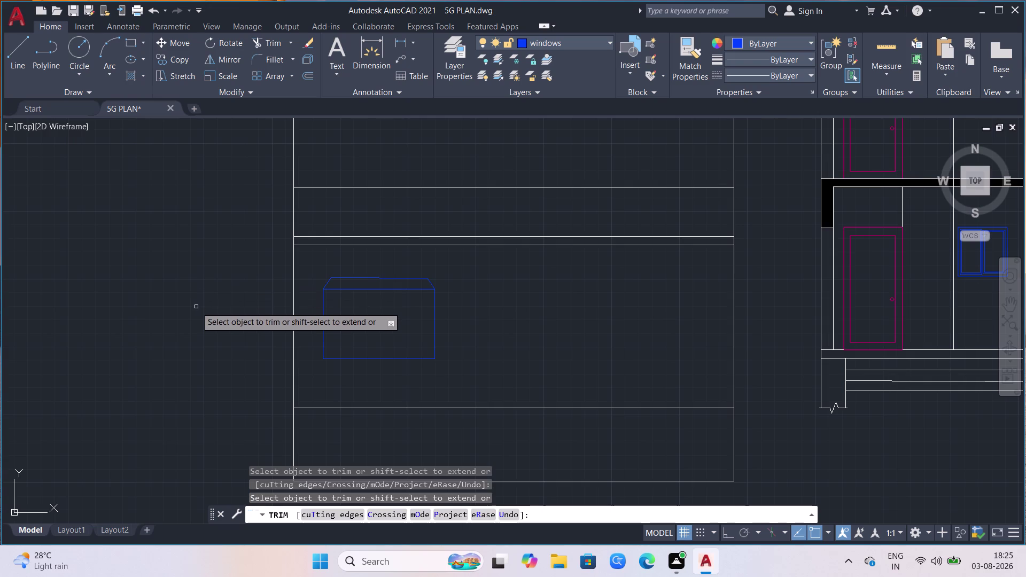
click(19, 56)
scroll(up, 3)
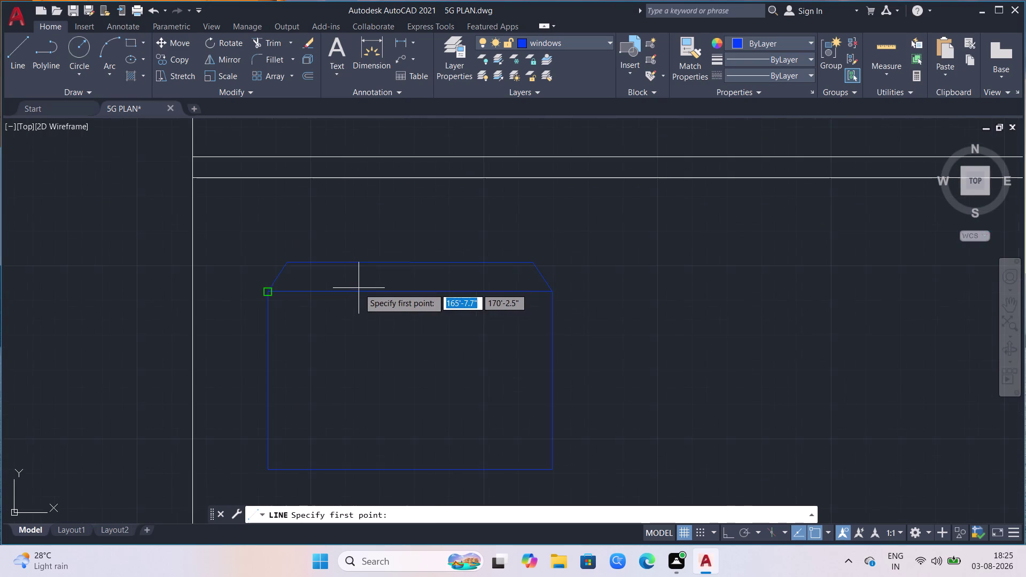
Draw a horizontal line from just below the top-left corner to the window's right side.
click(267, 294)
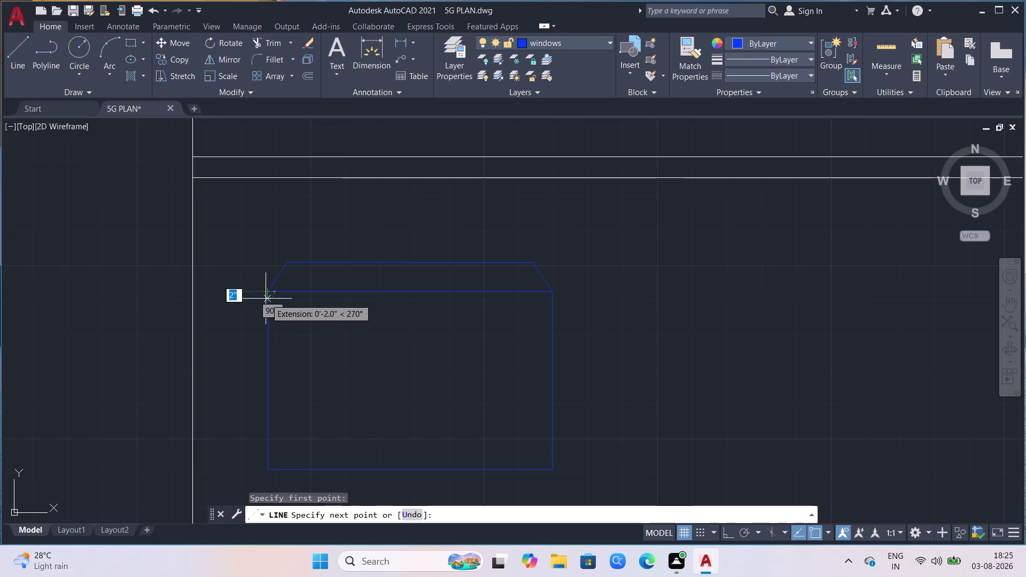
click(269, 300)
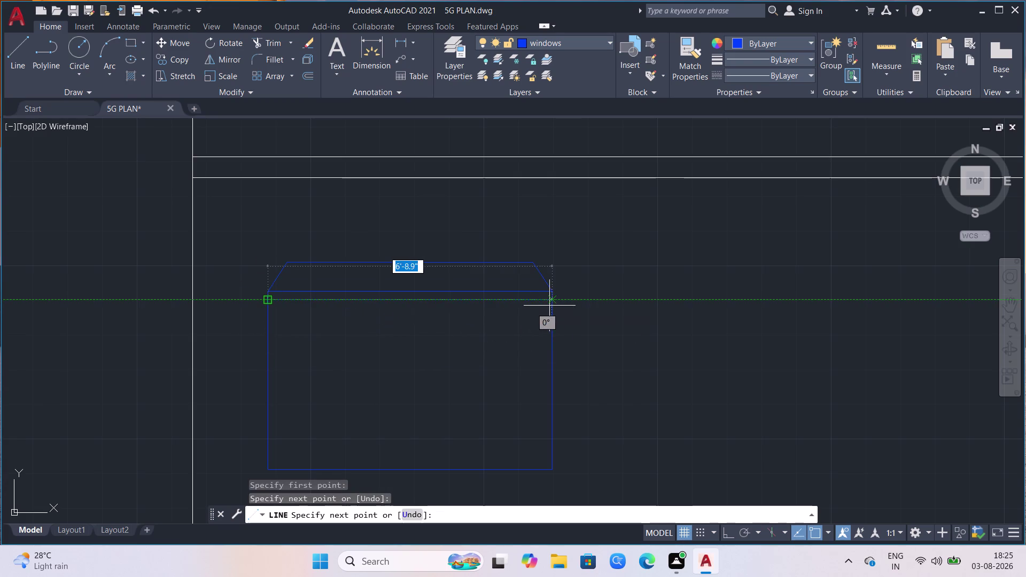
click(551, 304)
click(554, 293)
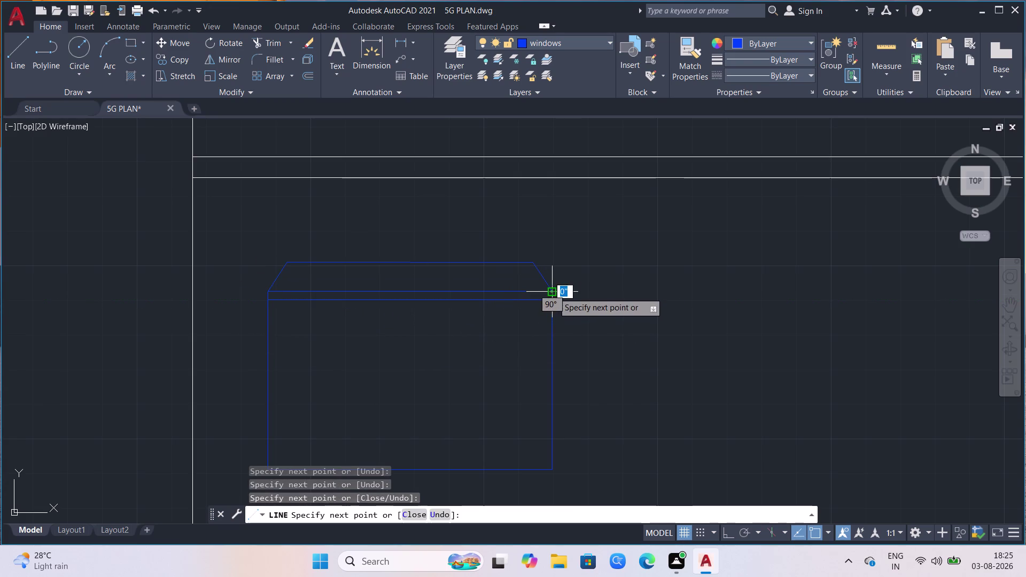
key(Escape)
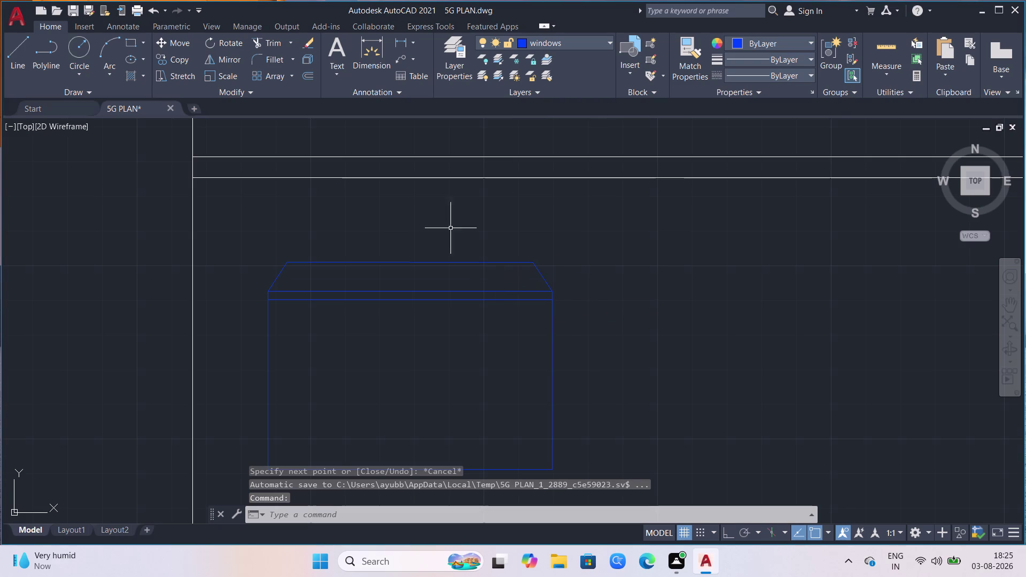
Draw a tall pane rectangle in the frame's left part, then abandon an attempted array.
click(132, 37)
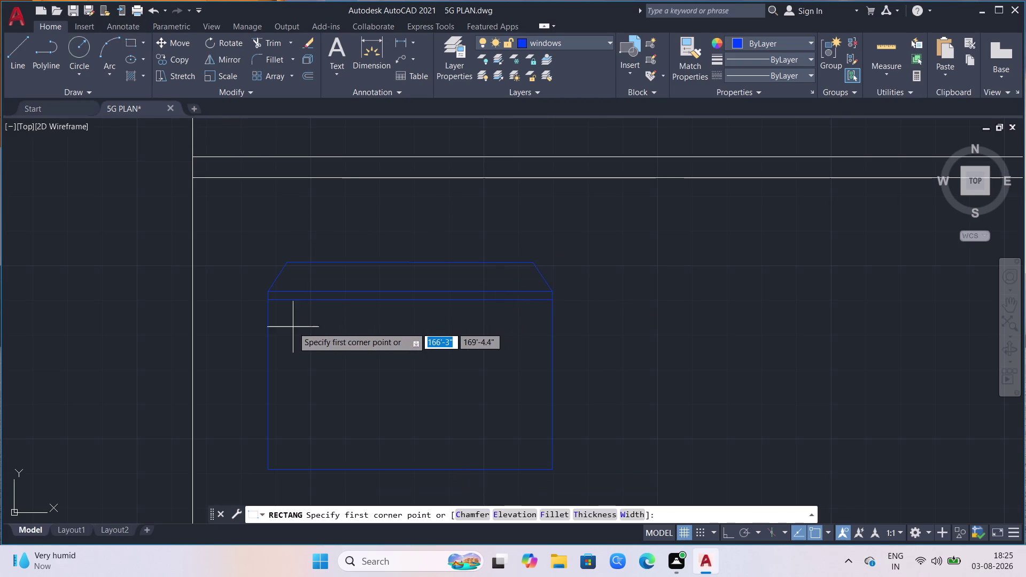
click(278, 310)
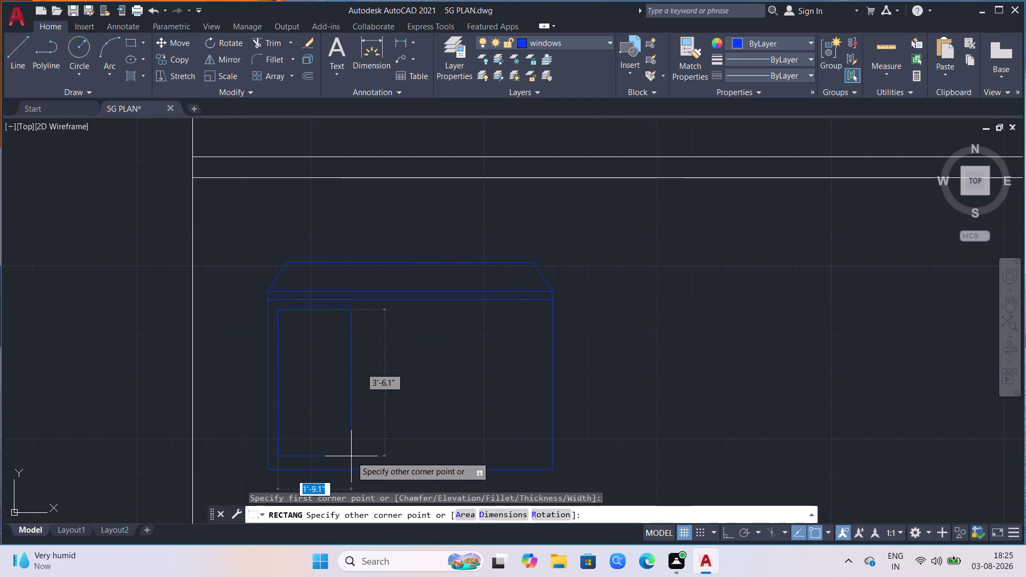
click(351, 458)
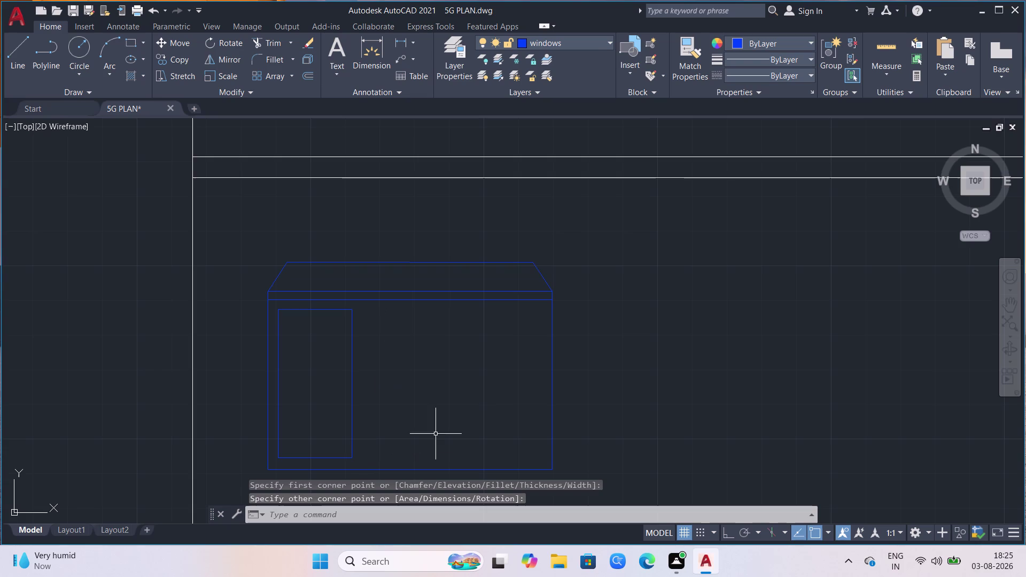
drag(368, 360, 362, 366)
click(326, 388)
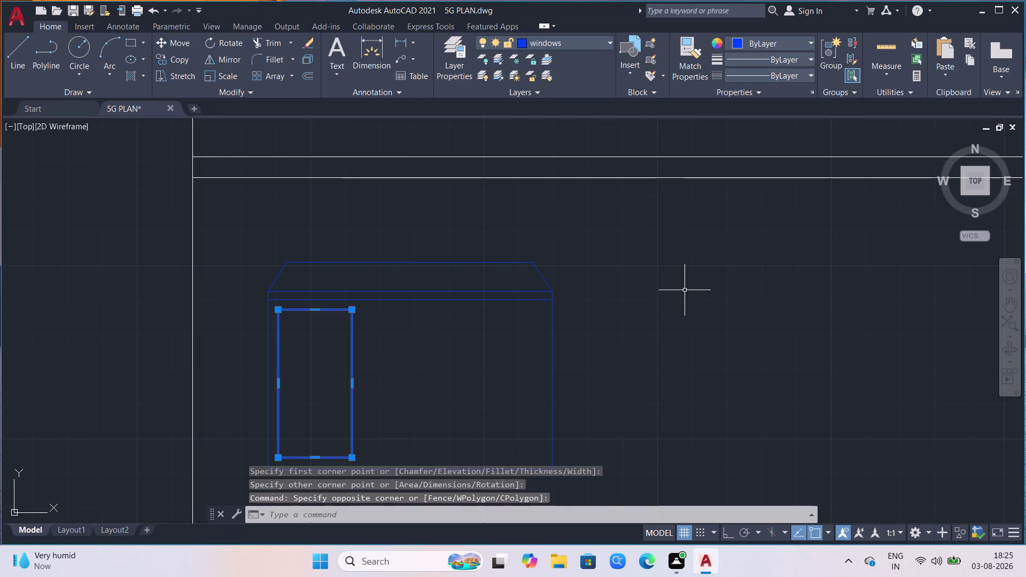
scroll(down, 3)
text(a)
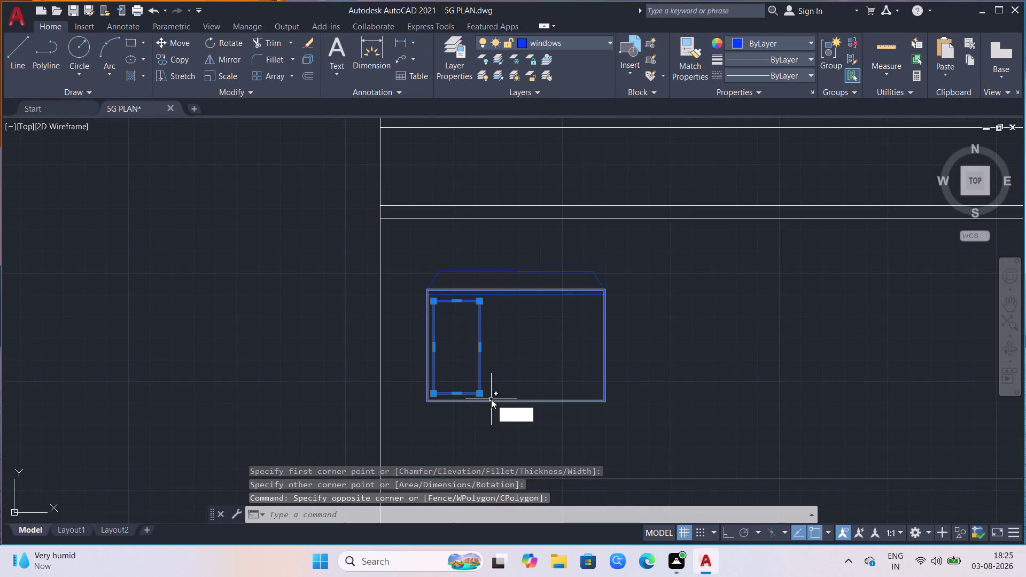
text(r)
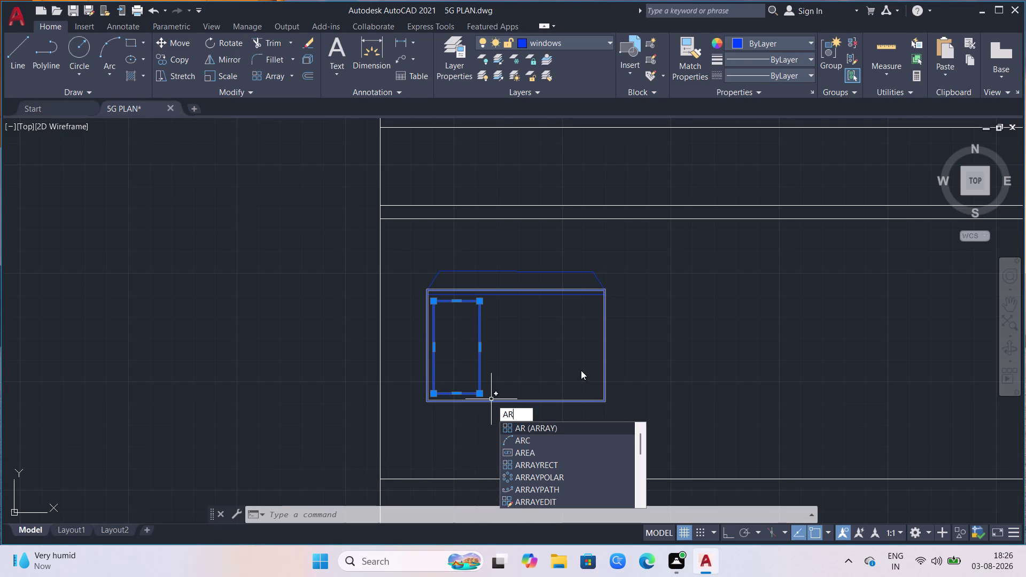
key(Escape)
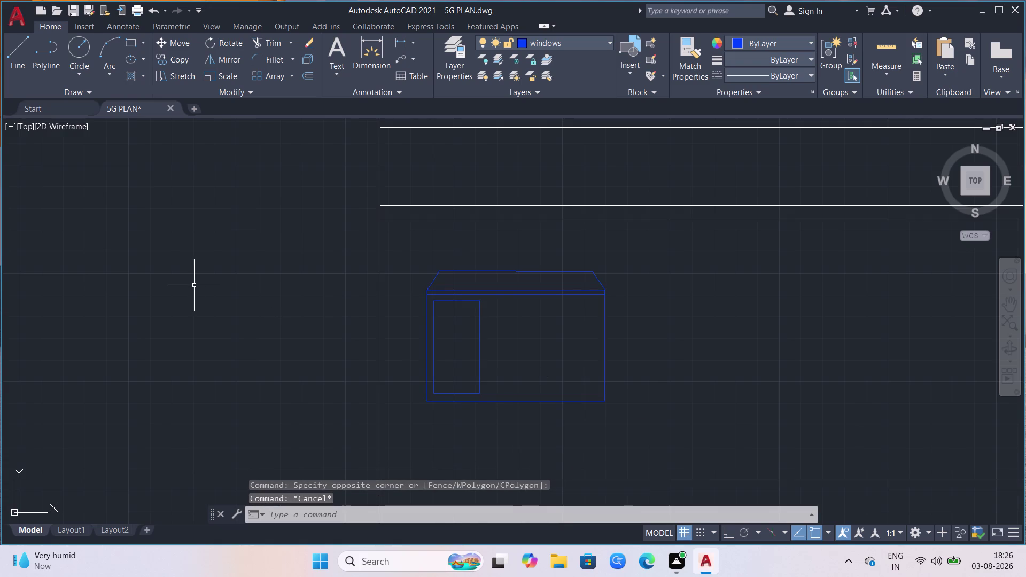
click(486, 349)
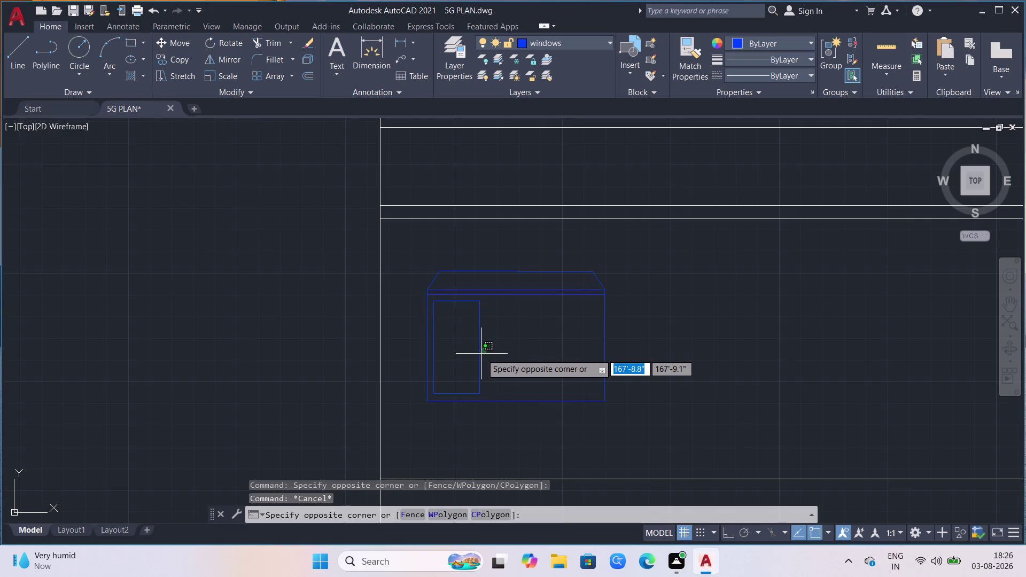
Copy the pane as a 3-item array fitted to the frame's right endpoint.
click(471, 363)
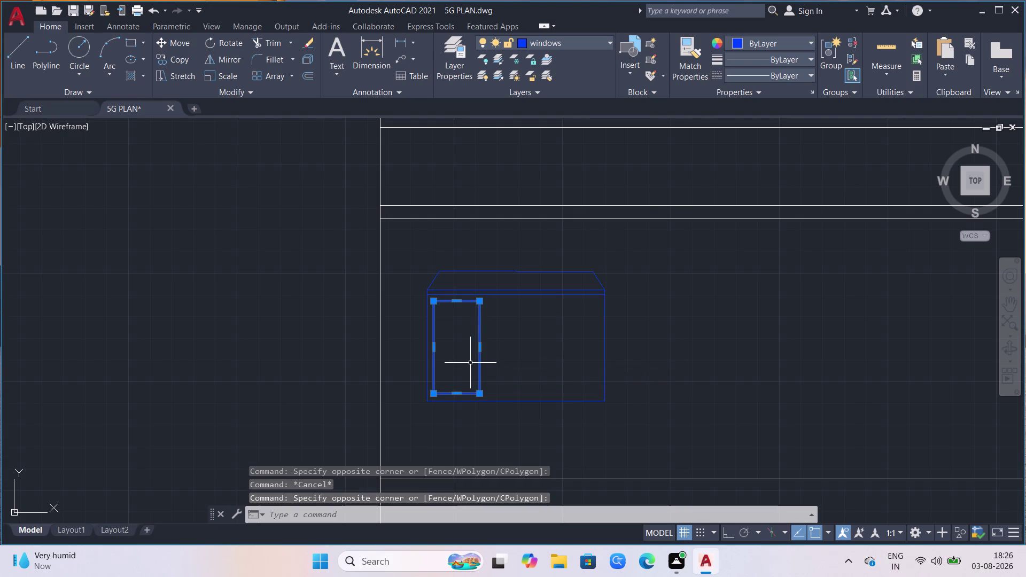
text(co)
key(Return)
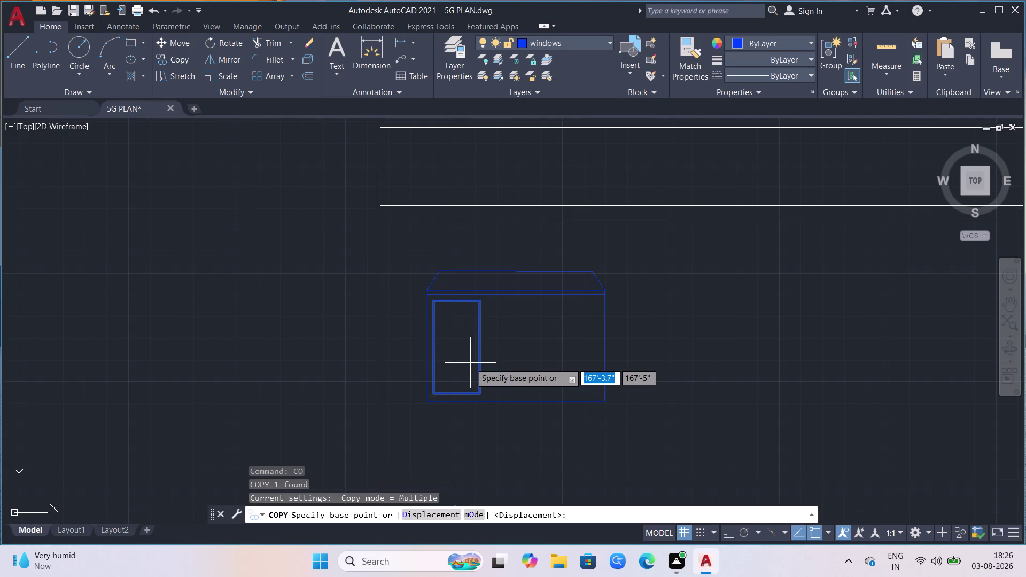
click(429, 403)
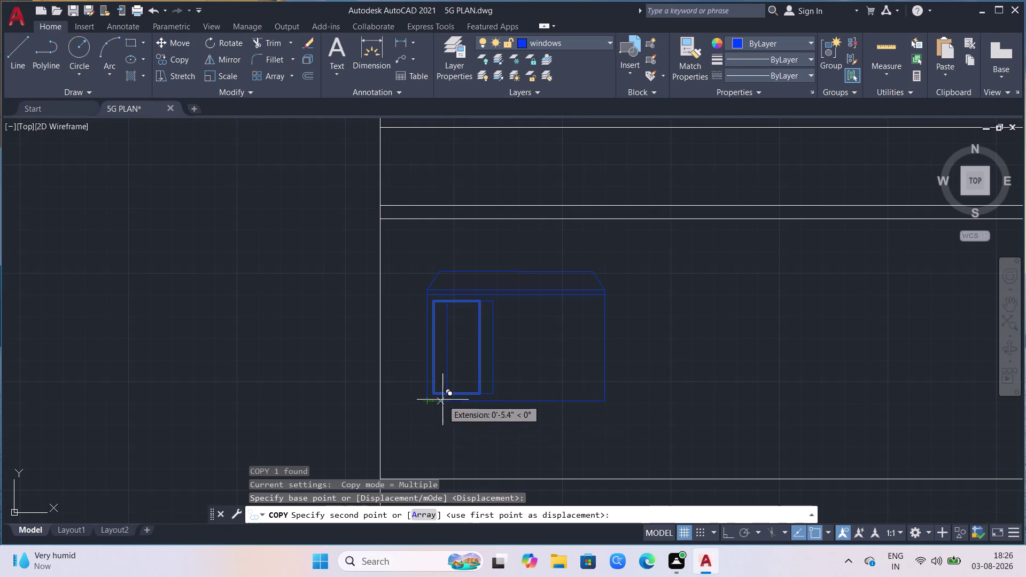
key(a)
key(Return)
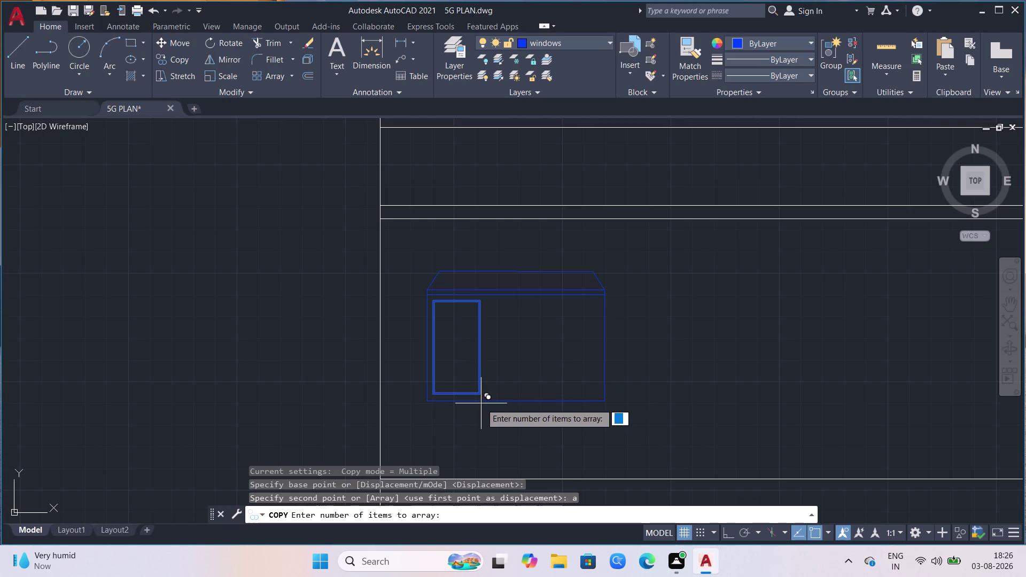
key(3)
key(Return)
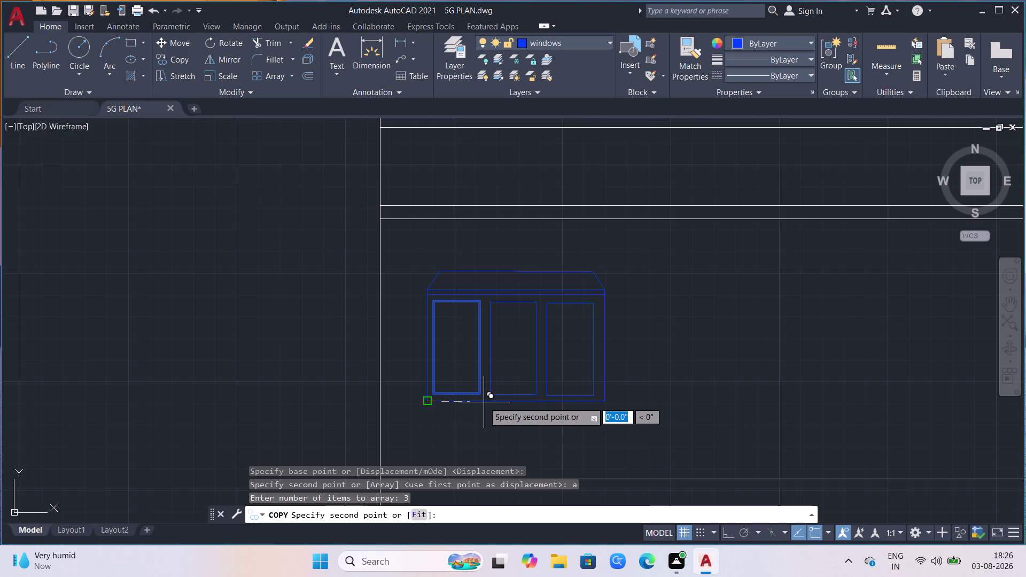
key(f)
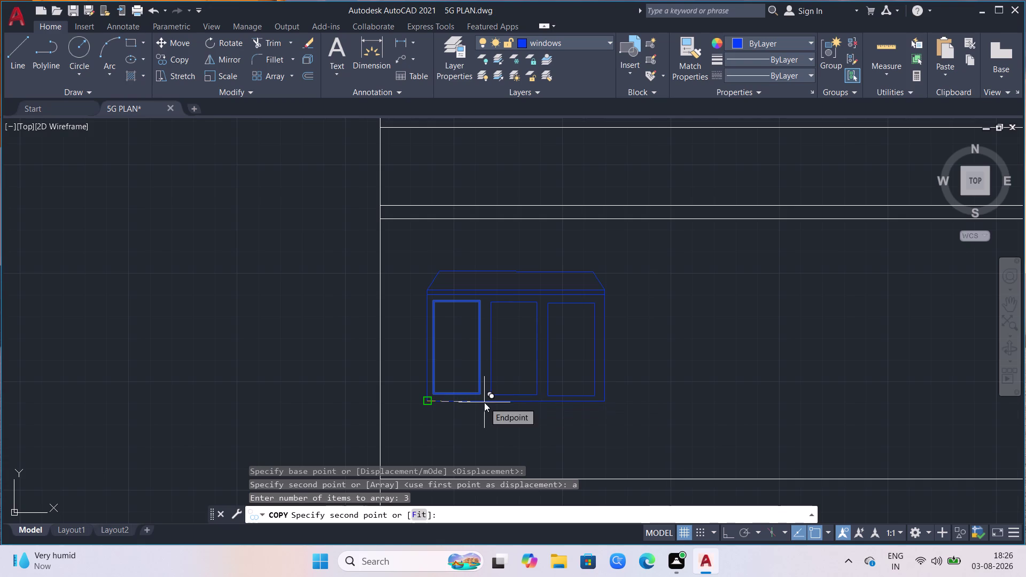
key(Return)
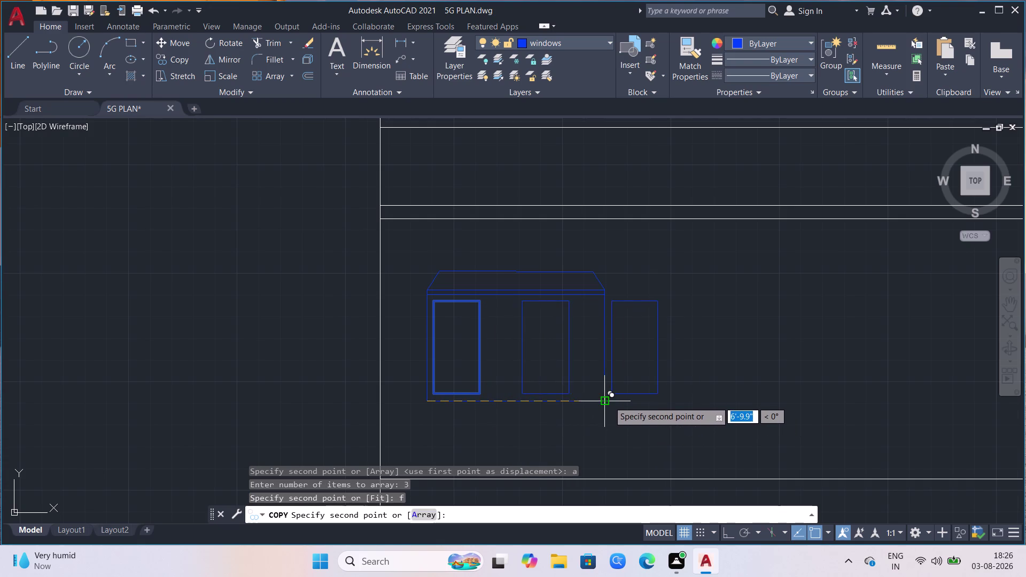
click(544, 407)
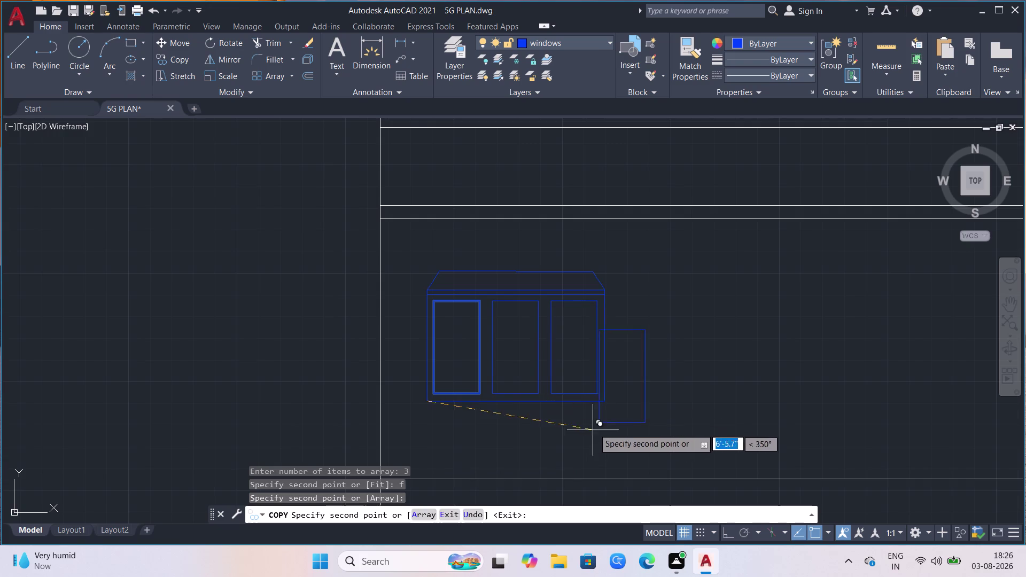
key(Escape)
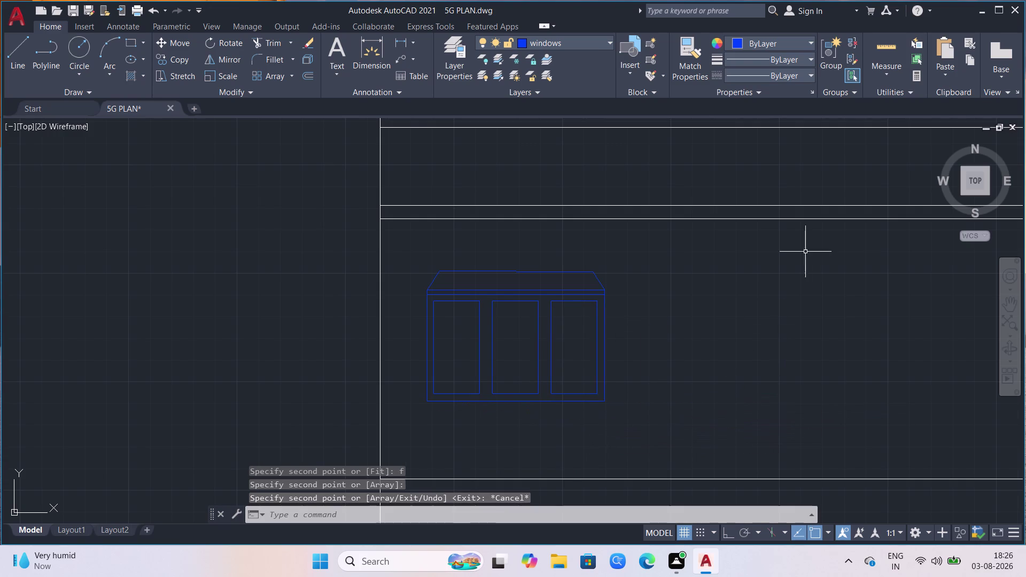
click(14, 51)
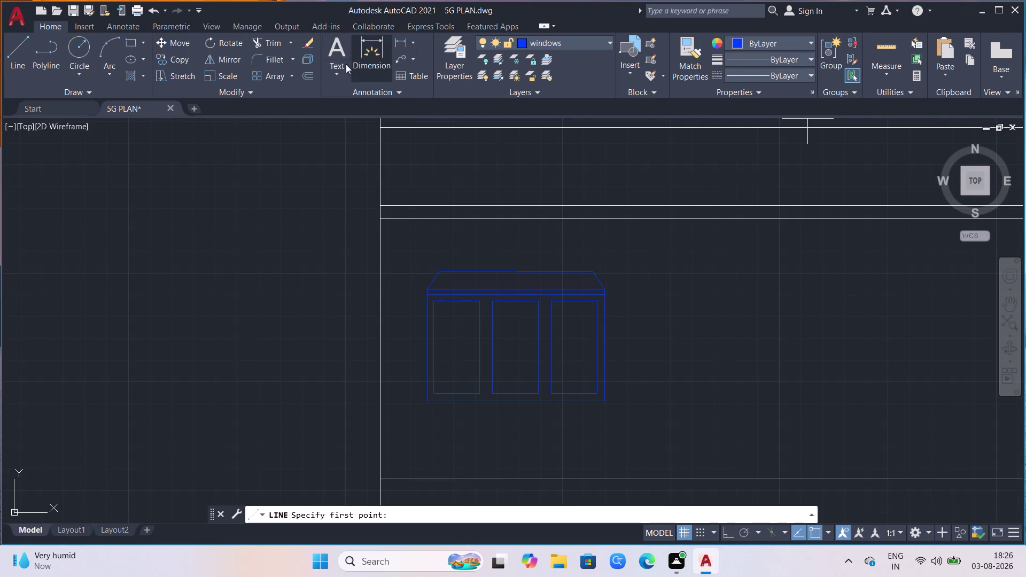
Make walls the current layer and link the window's top corners to the upper horizontal line.
click(607, 44)
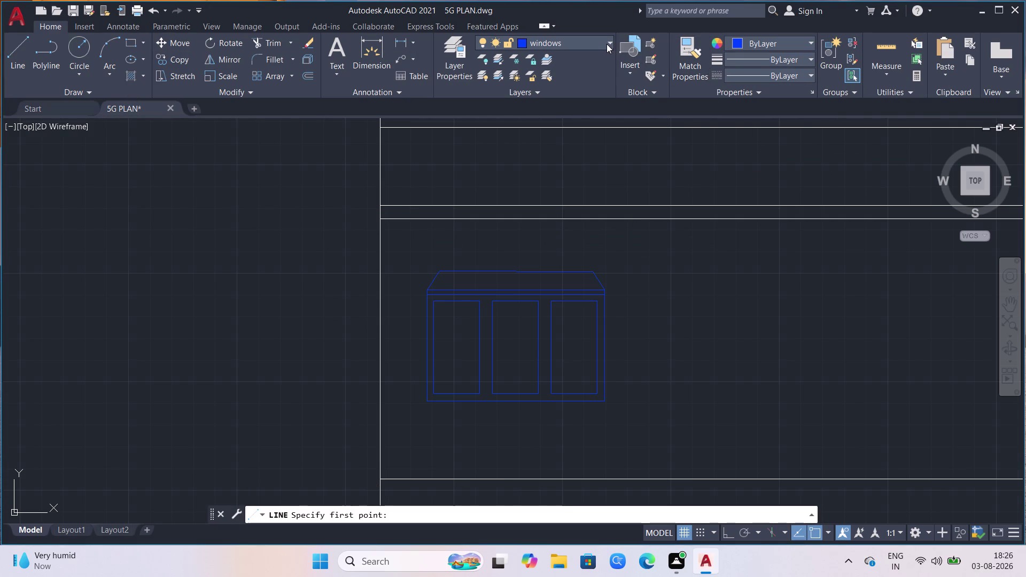
click(545, 138)
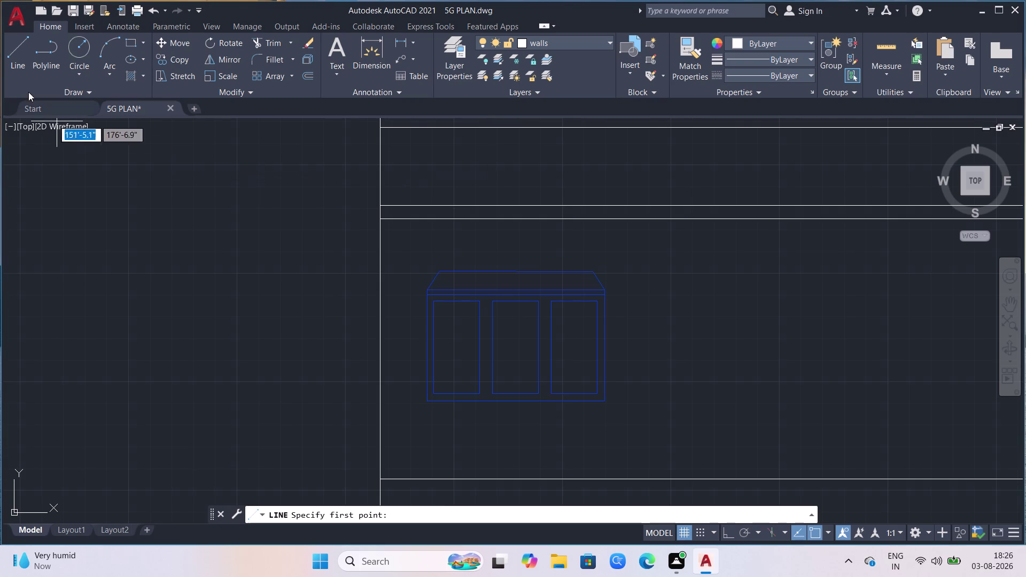
click(13, 50)
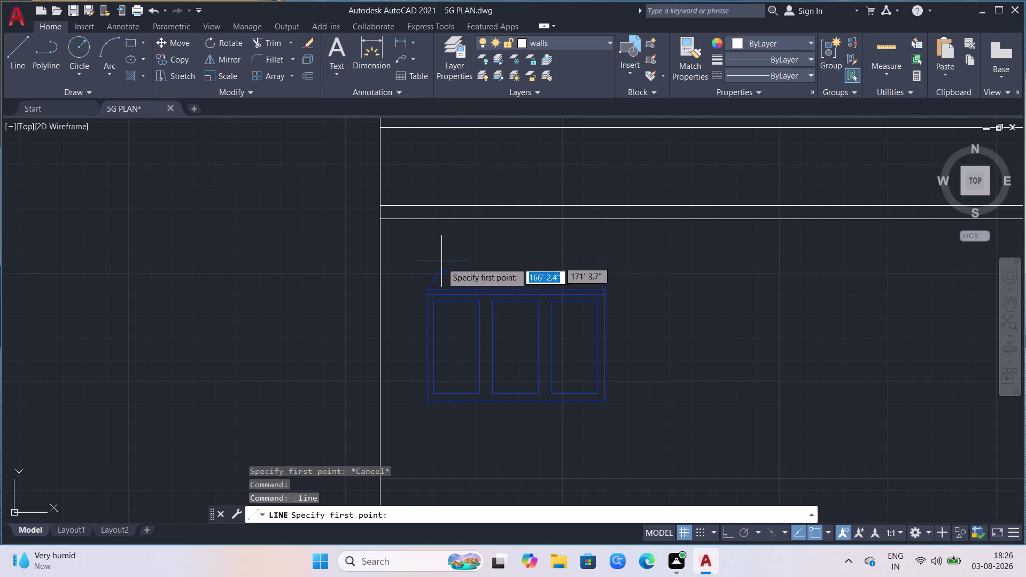
drag(439, 270, 443, 263)
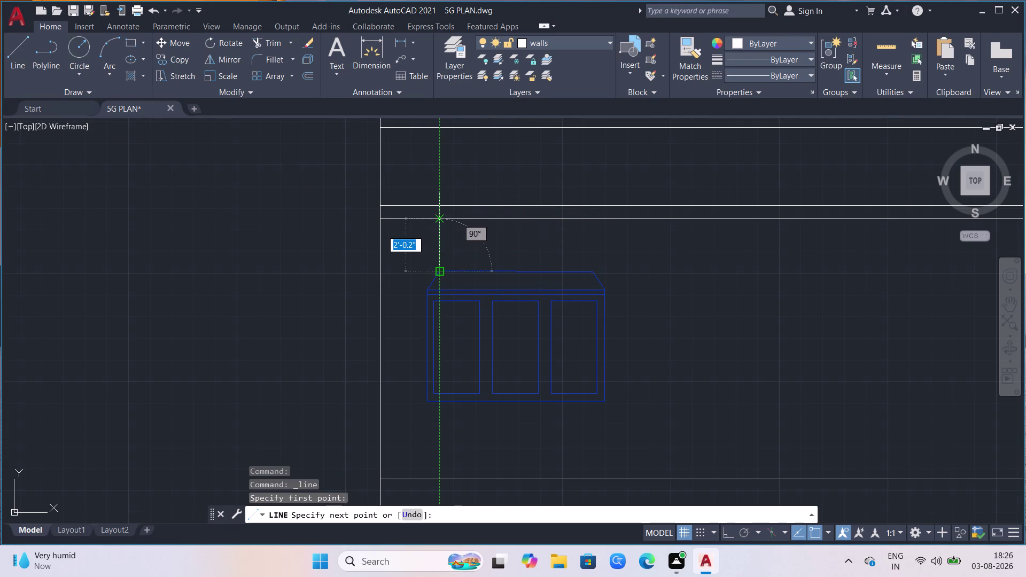
click(438, 220)
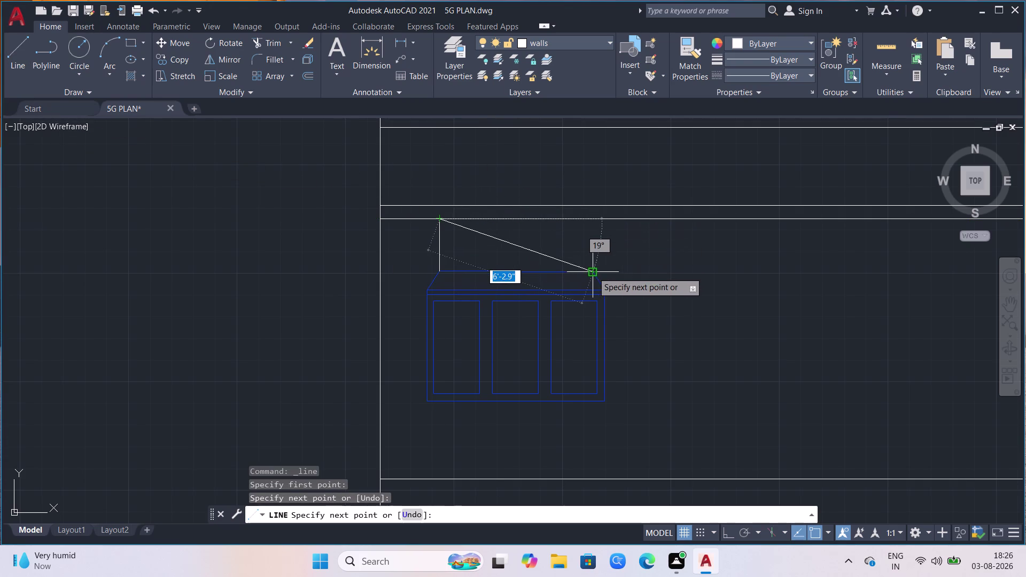
click(597, 219)
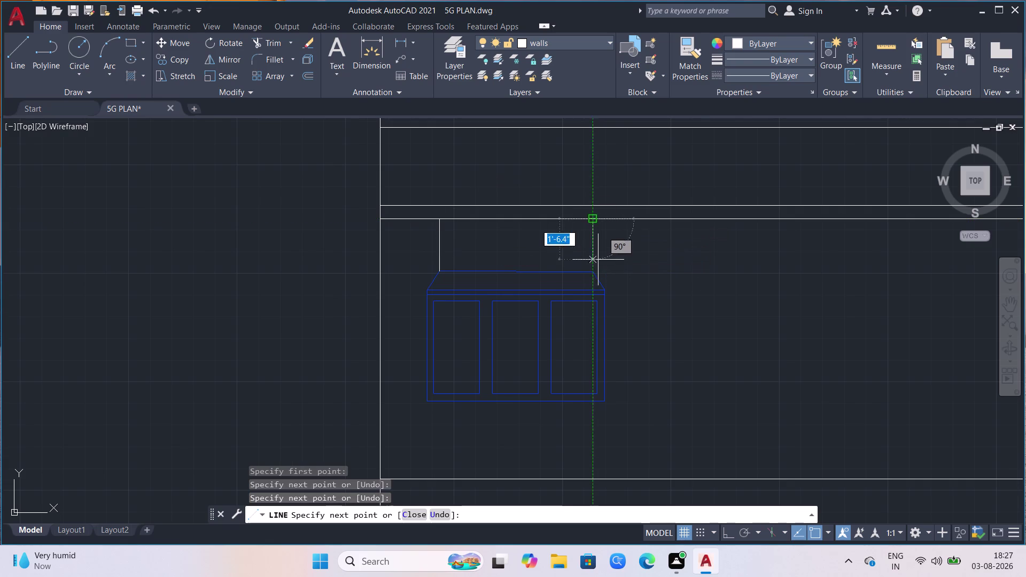
click(593, 266)
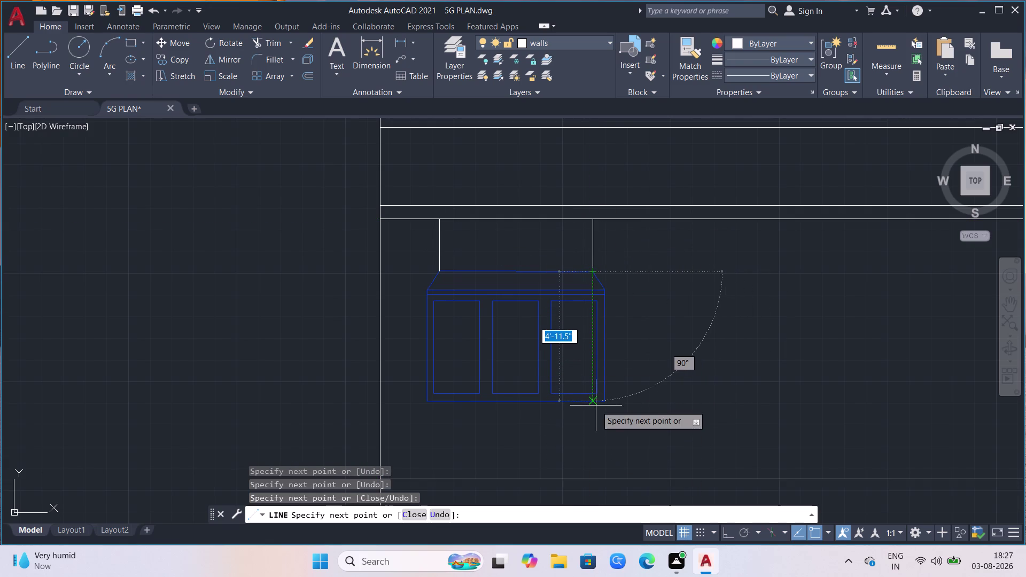
key(Escape)
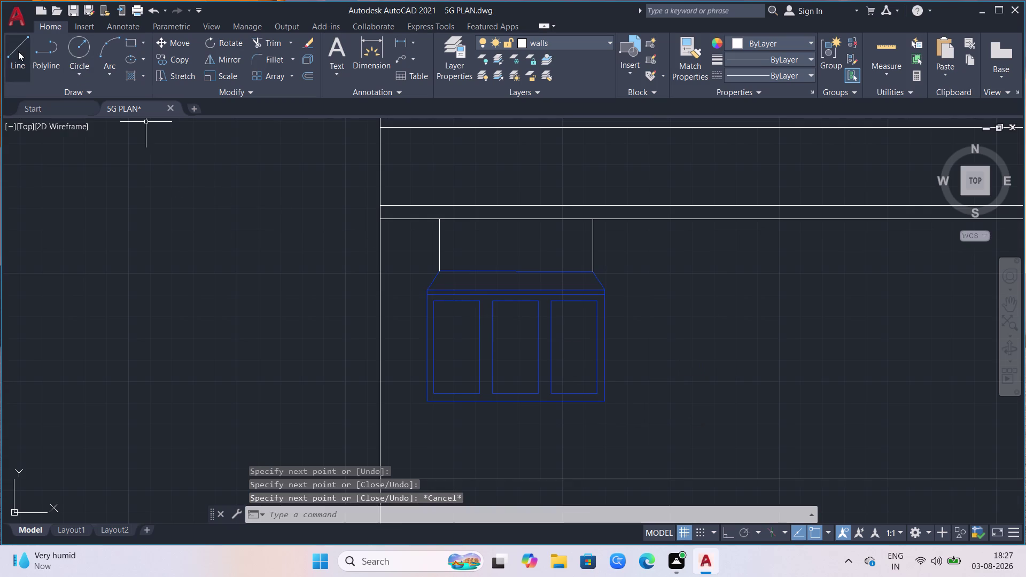
Draw vertical lines from the window's bottom corners down to the lower horizontal line.
drag(18, 52, 33, 64)
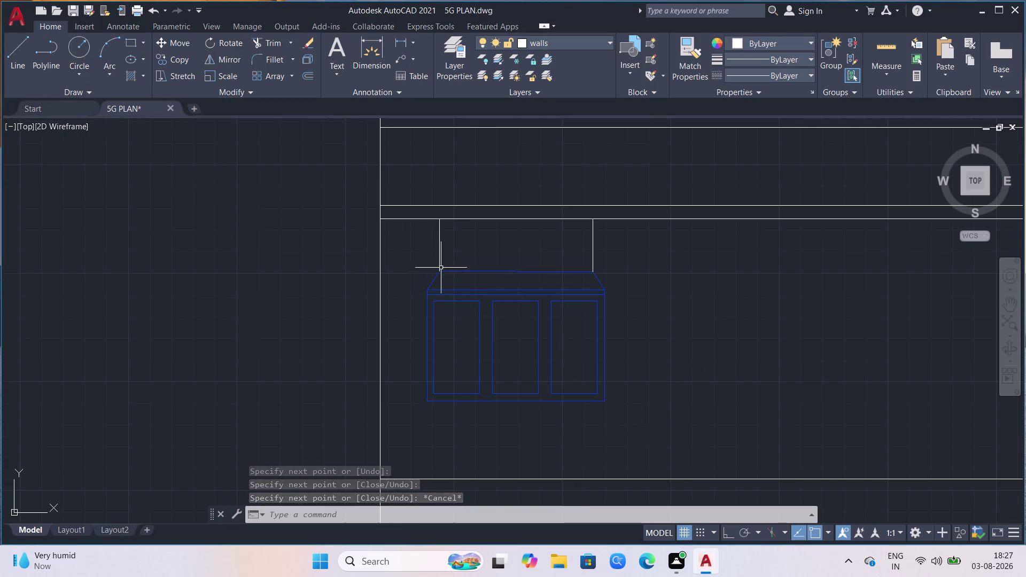
click(20, 50)
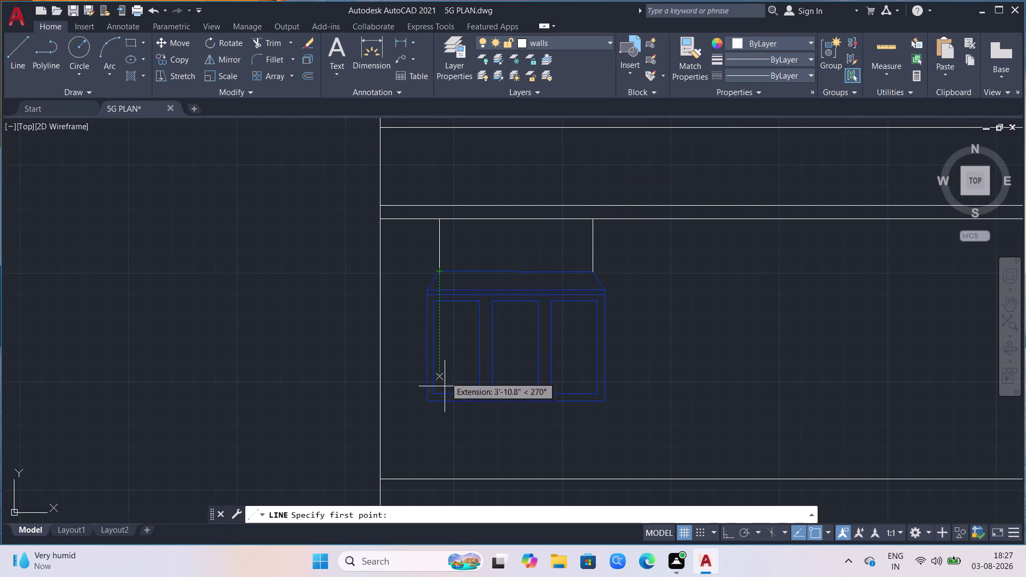
click(443, 402)
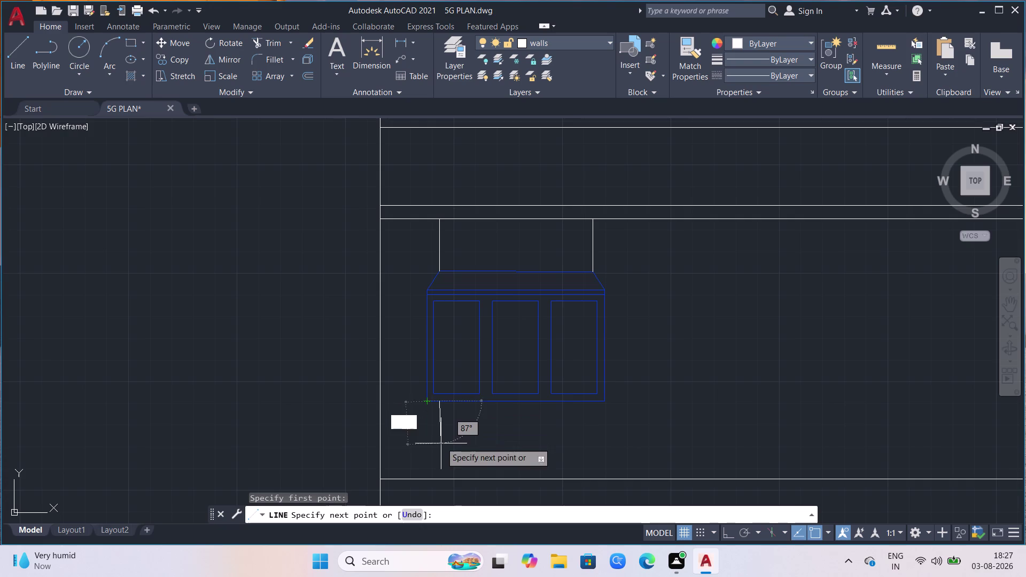
scroll(up, 3)
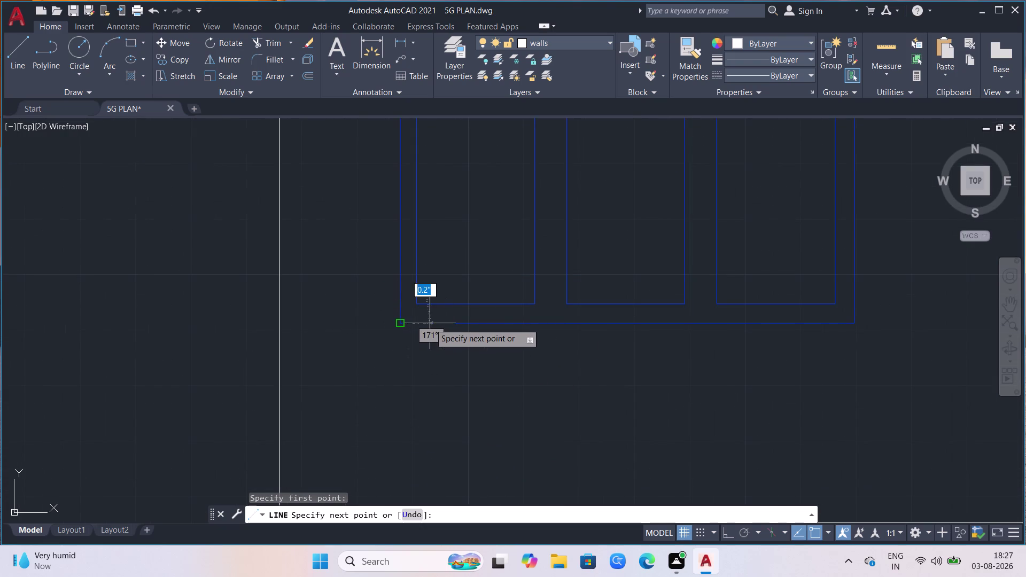
scroll(down, 3)
scroll(down, 3)
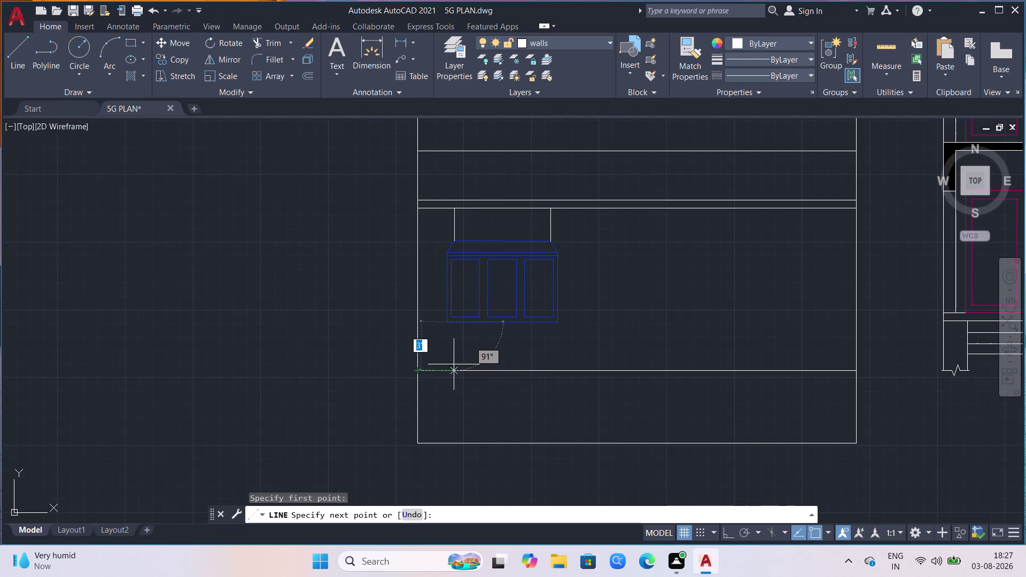
click(454, 373)
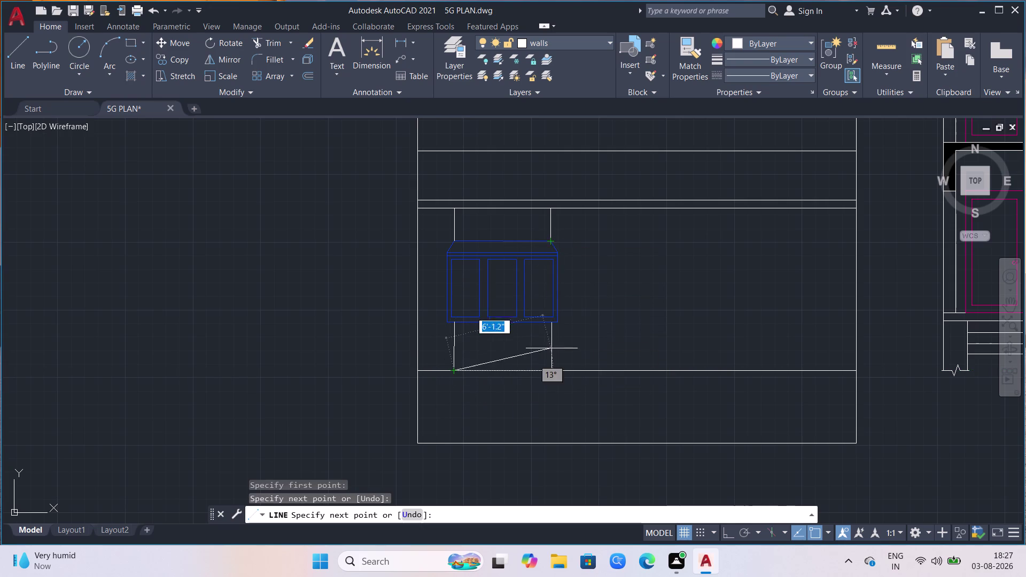
click(549, 364)
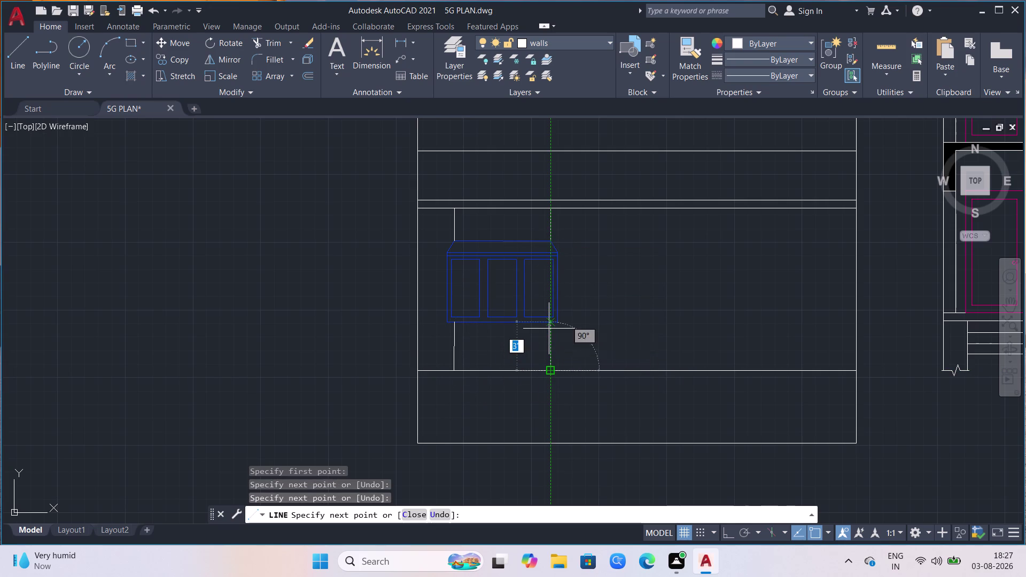
click(549, 329)
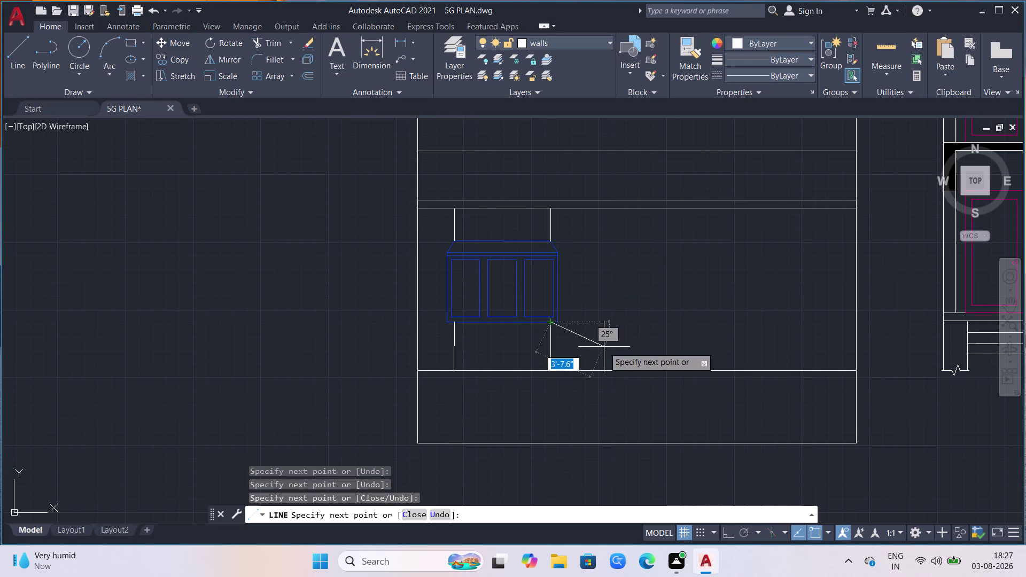
key(Escape)
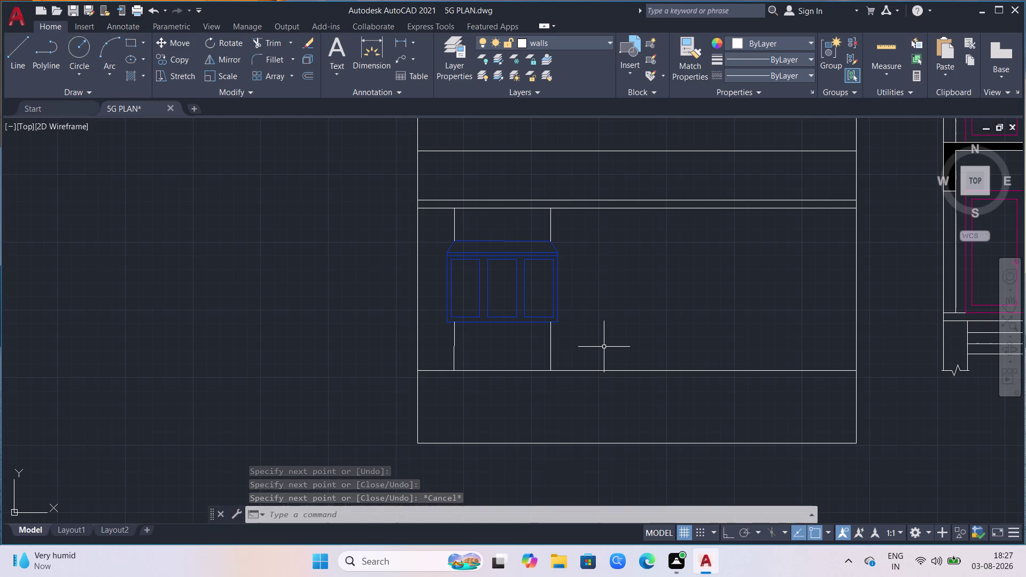
click(639, 245)
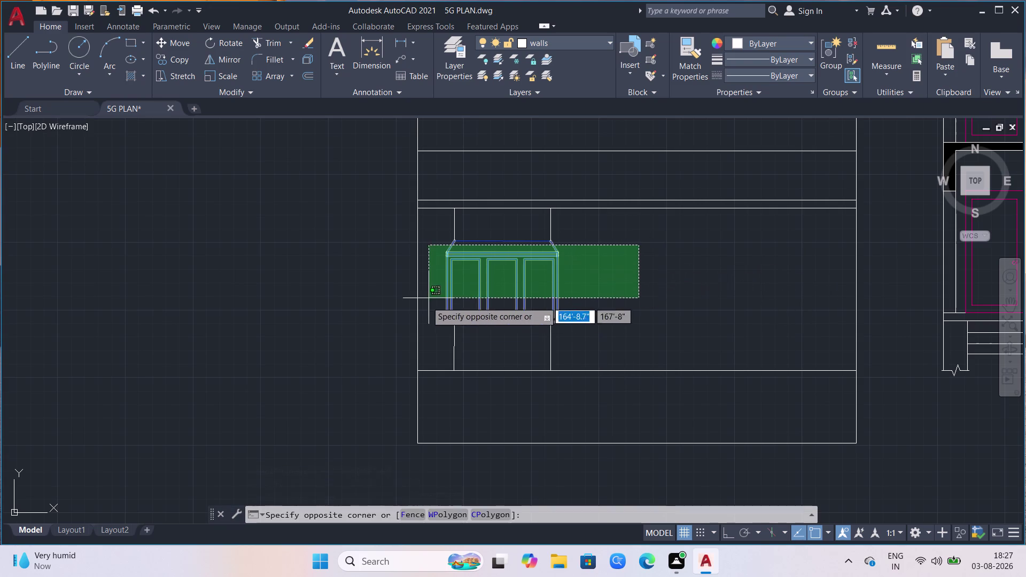
Copy the three-pane window and its connecting wall lines further right with CO.
click(423, 360)
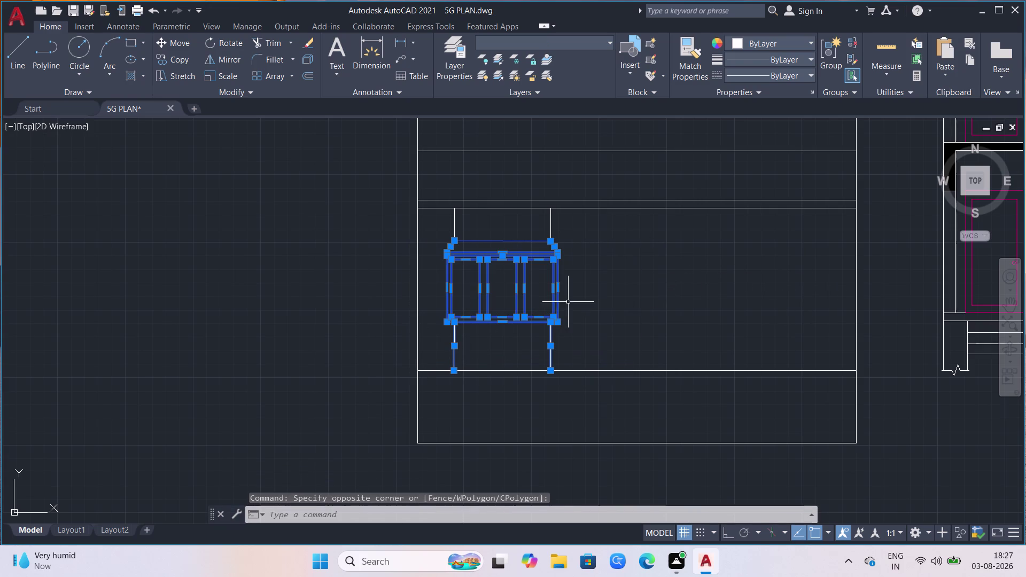
click(624, 259)
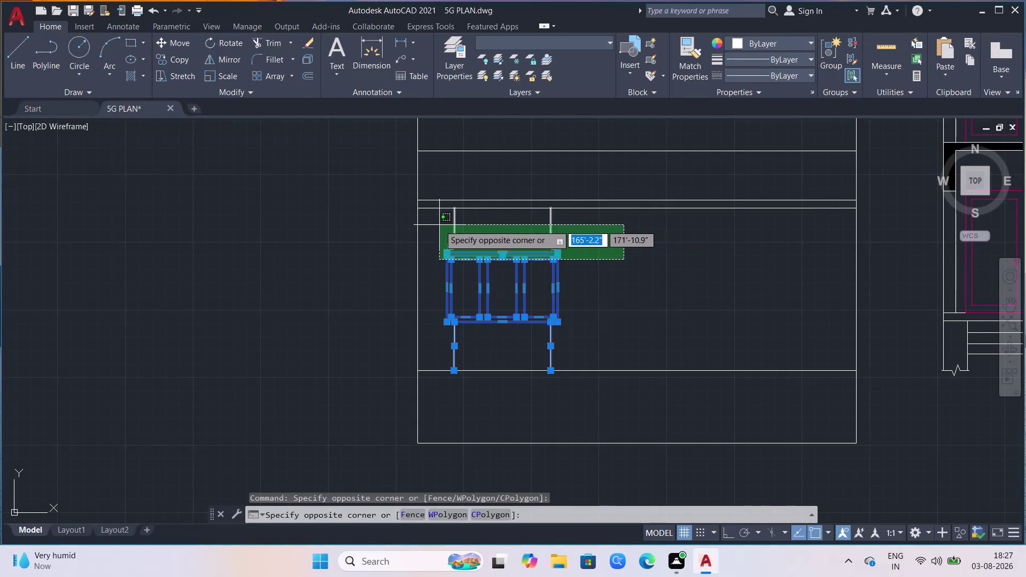
click(439, 225)
click(613, 280)
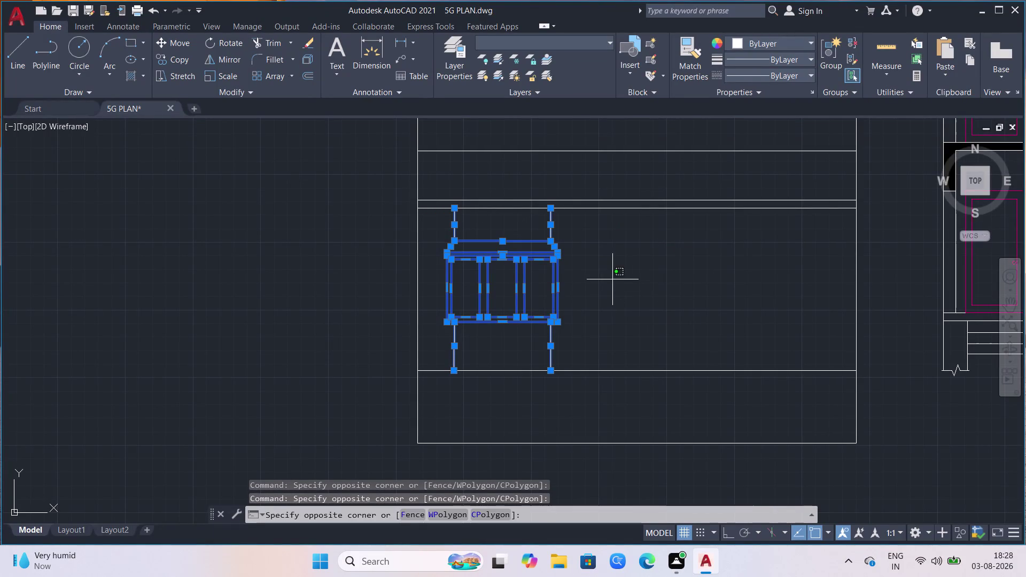
click(426, 346)
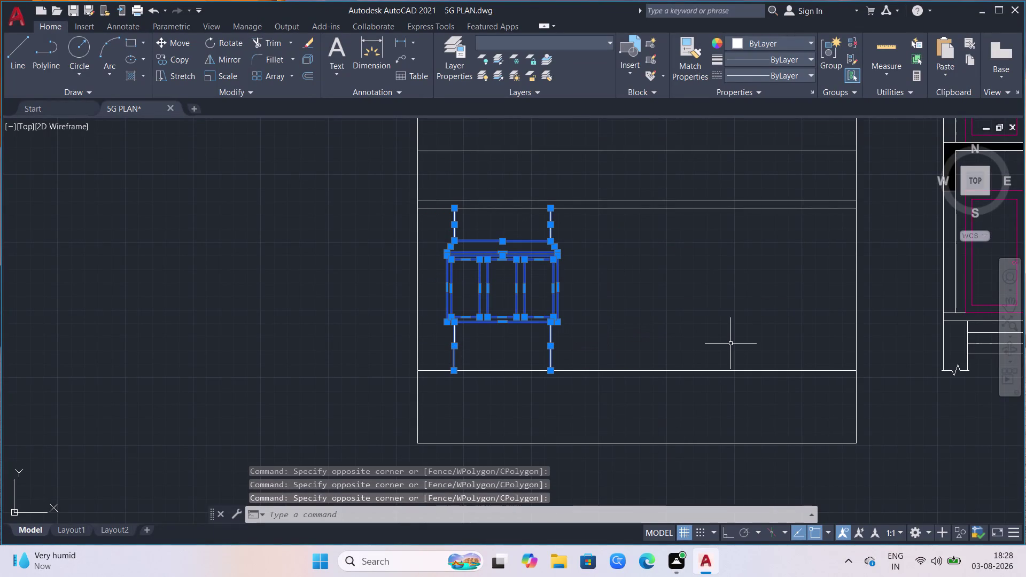
text(c)
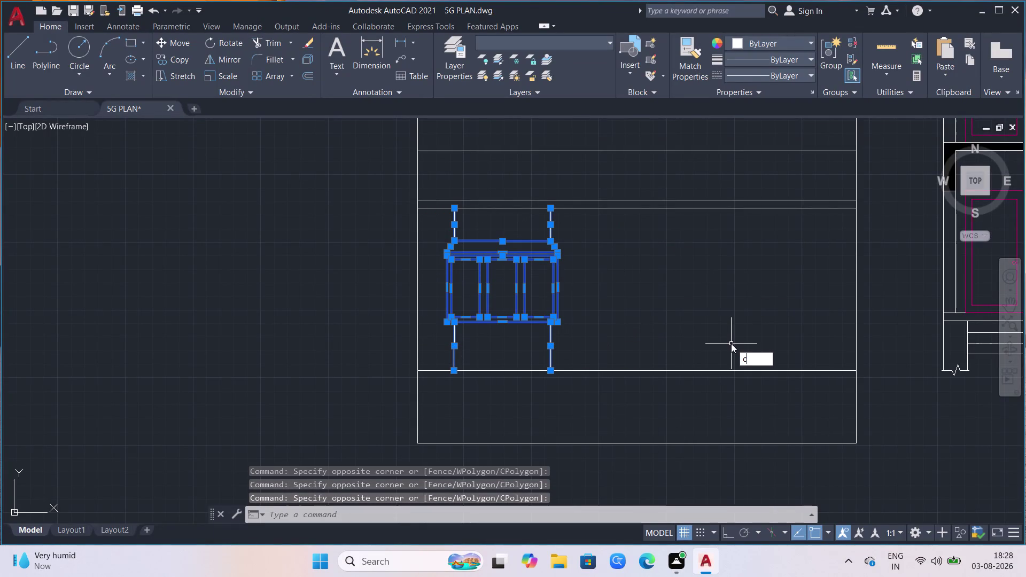
text(o)
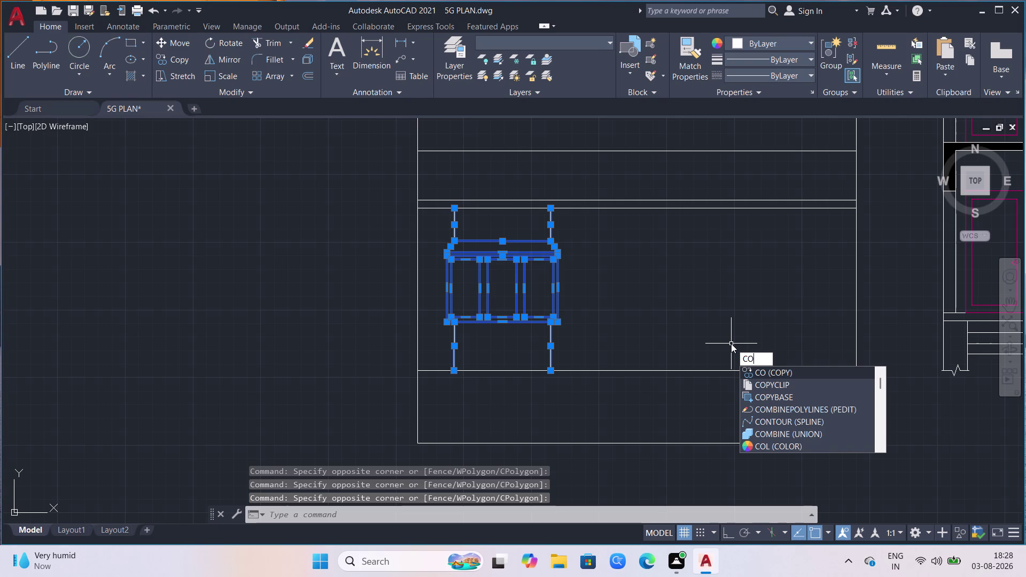
click(852, 375)
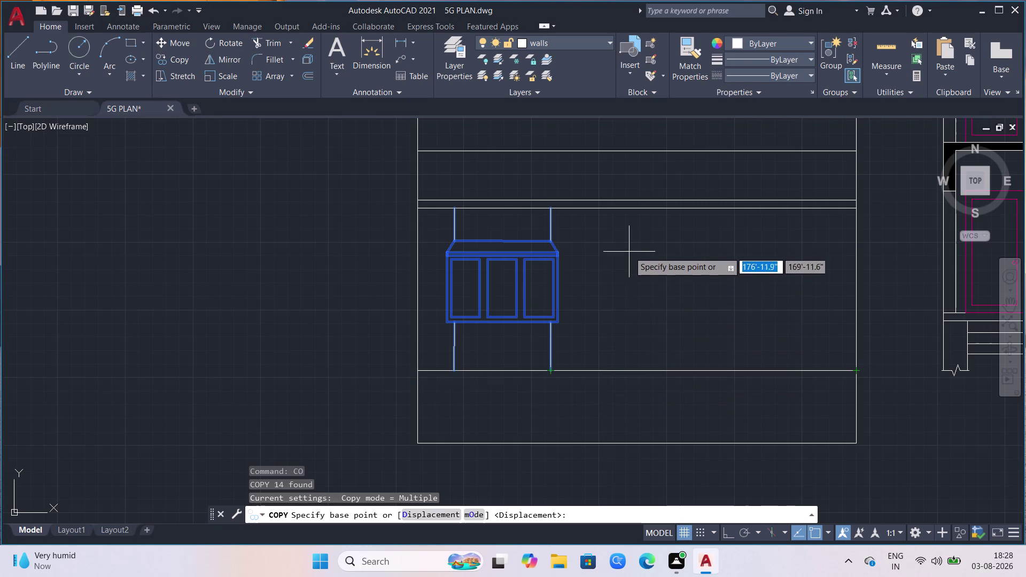
click(421, 371)
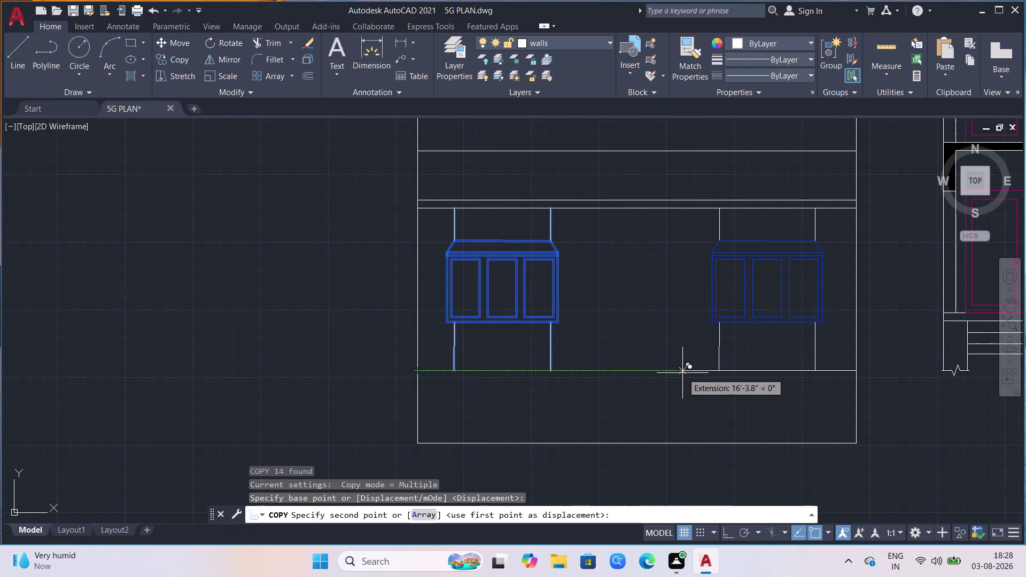
click(683, 373)
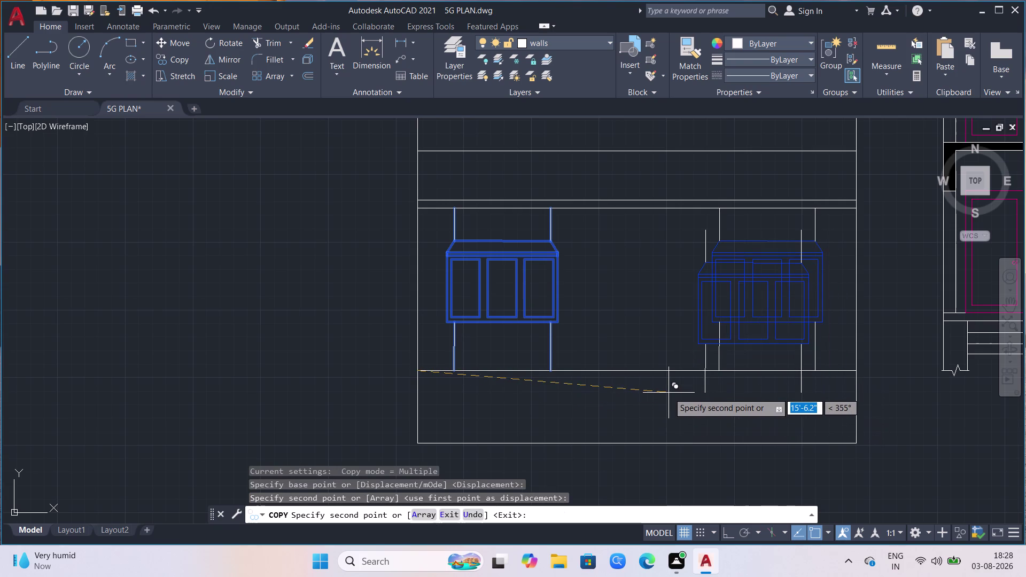
key(Escape)
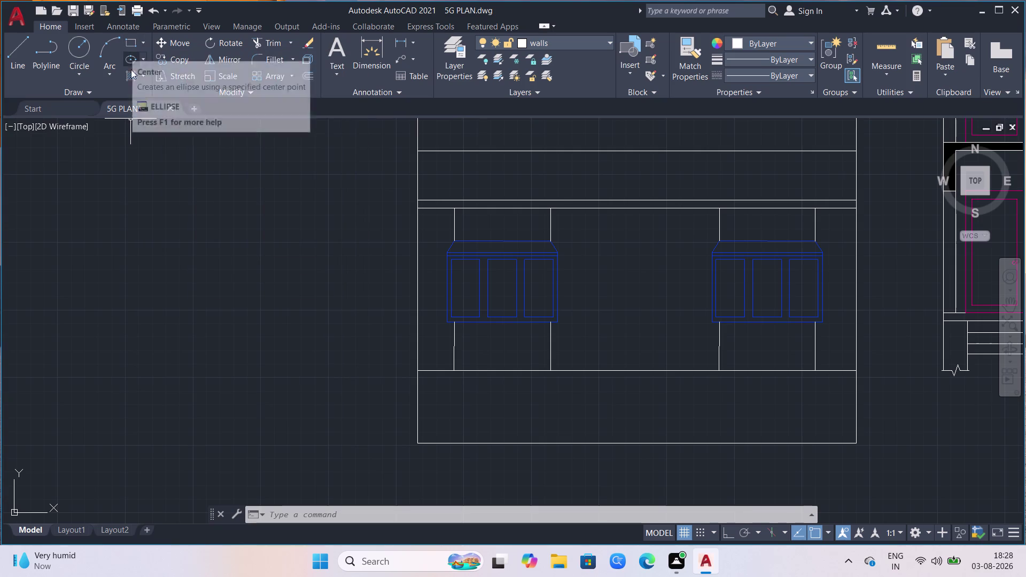
scroll(down, 3)
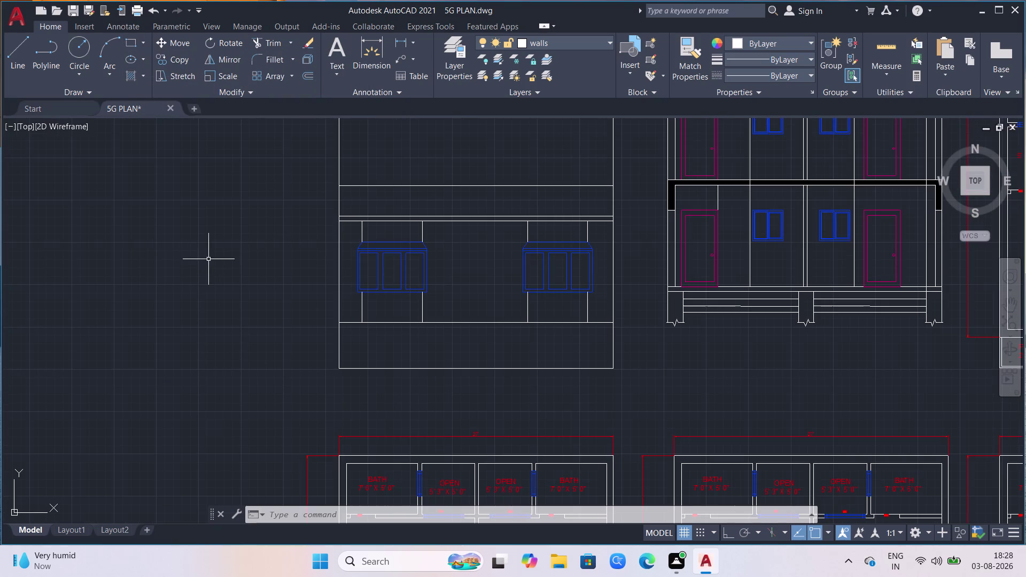
Draw a tall doorway rectangle from the ground line between the windows to below the top band.
click(138, 47)
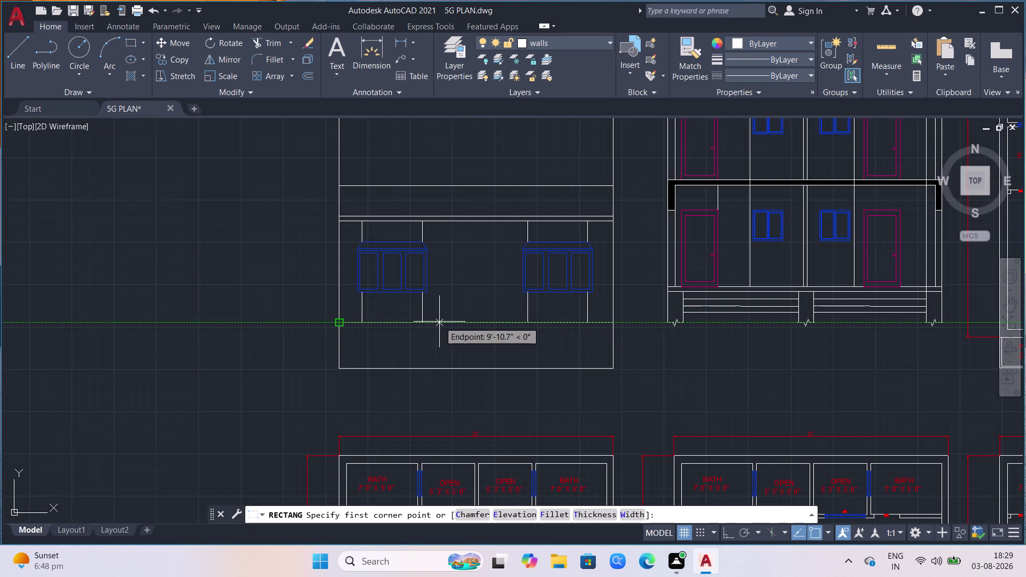
click(440, 322)
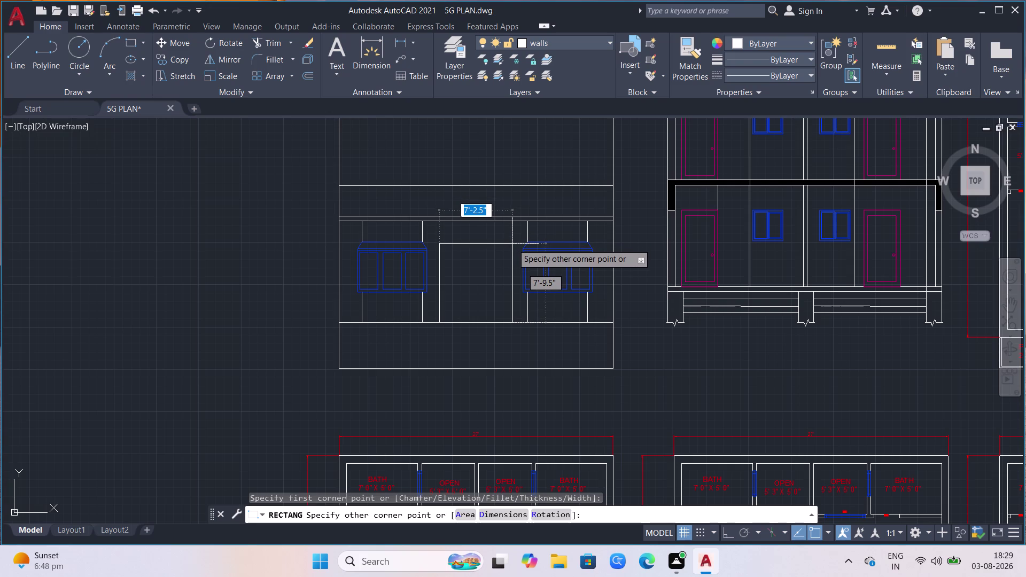
click(513, 242)
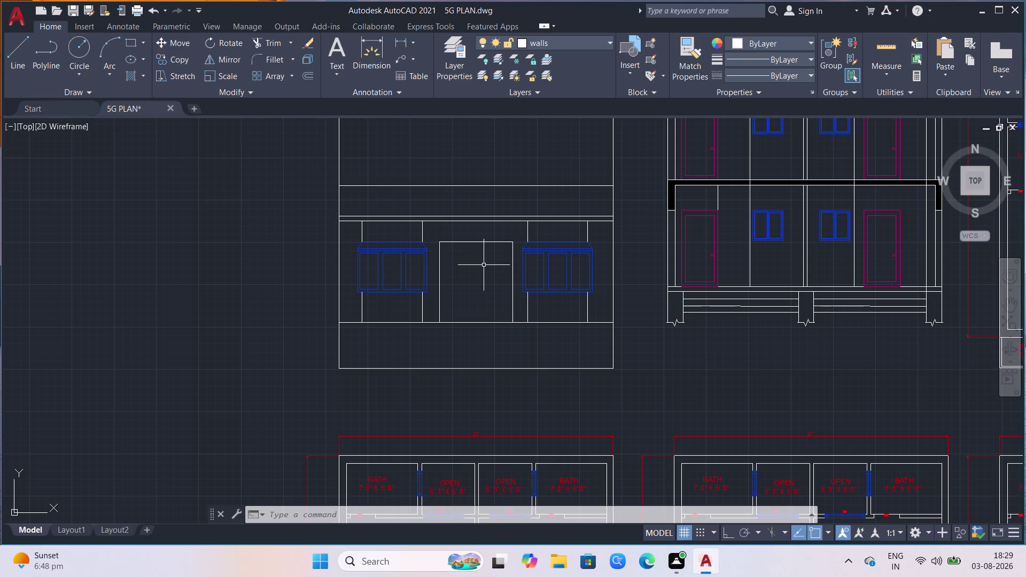
click(481, 243)
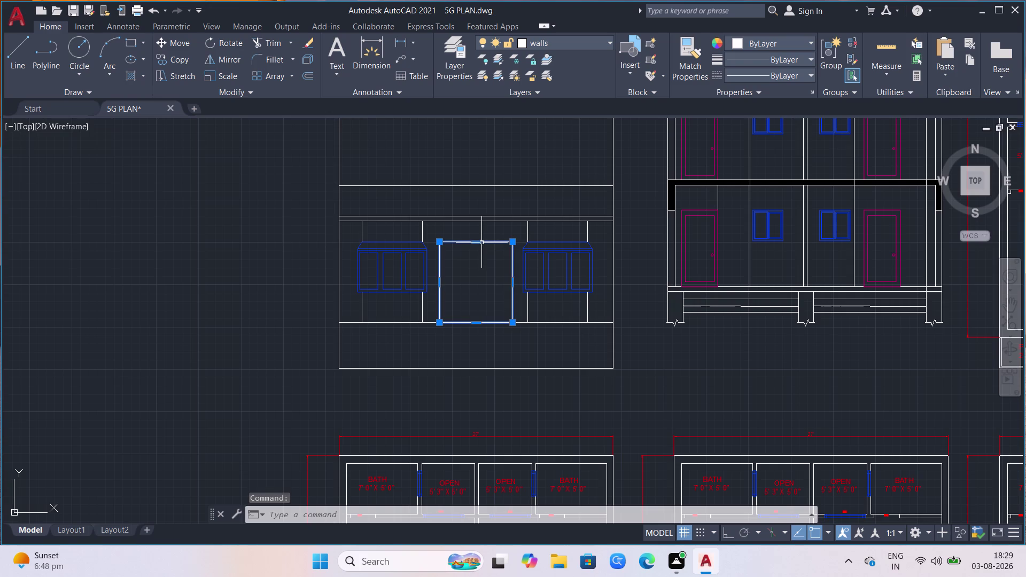
key(c)
key(BackSpace)
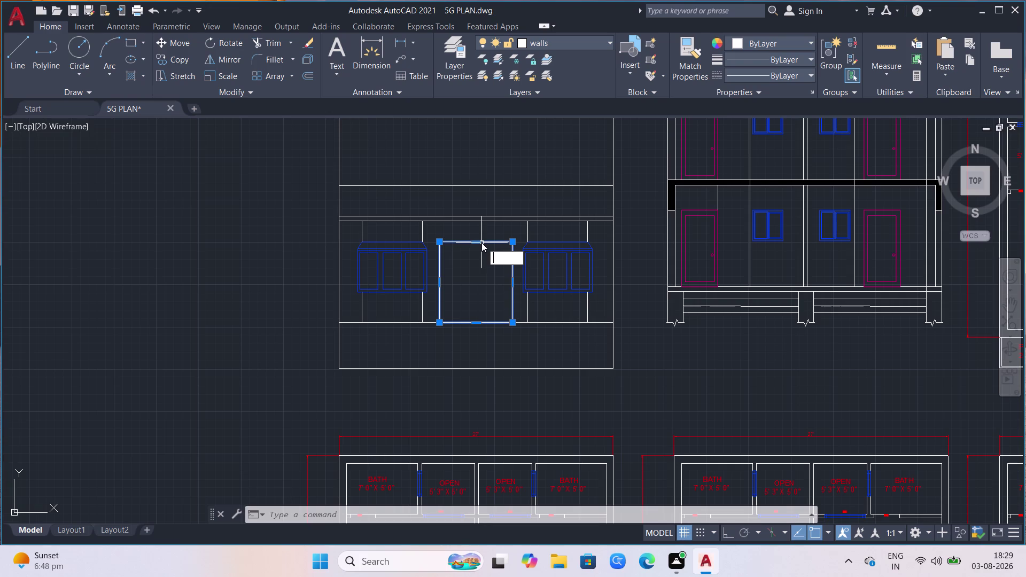
key(o)
key(Return)
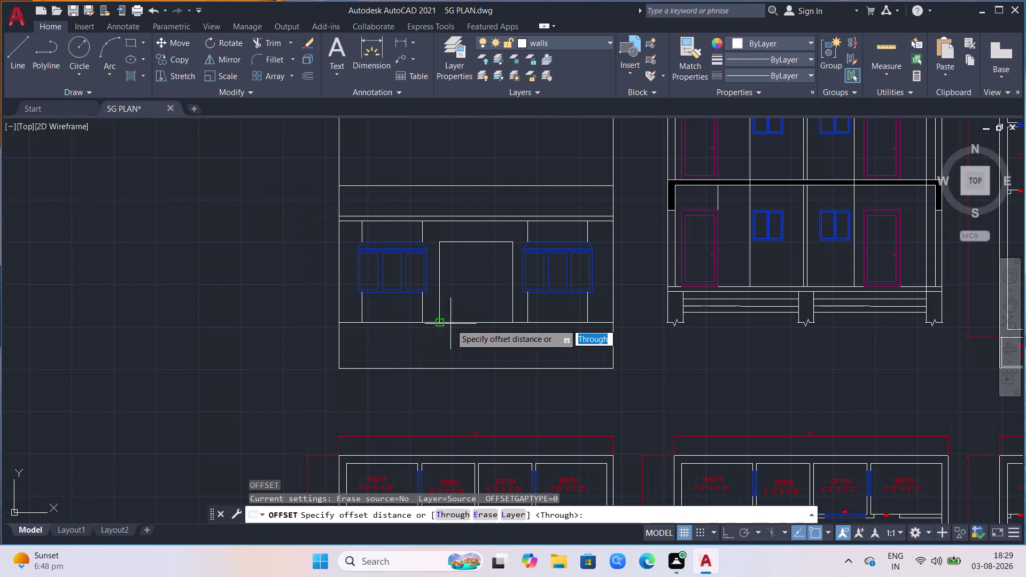
Offset the doorway rectangle inward by 2, then offset that outline inward by 2 again.
click(442, 322)
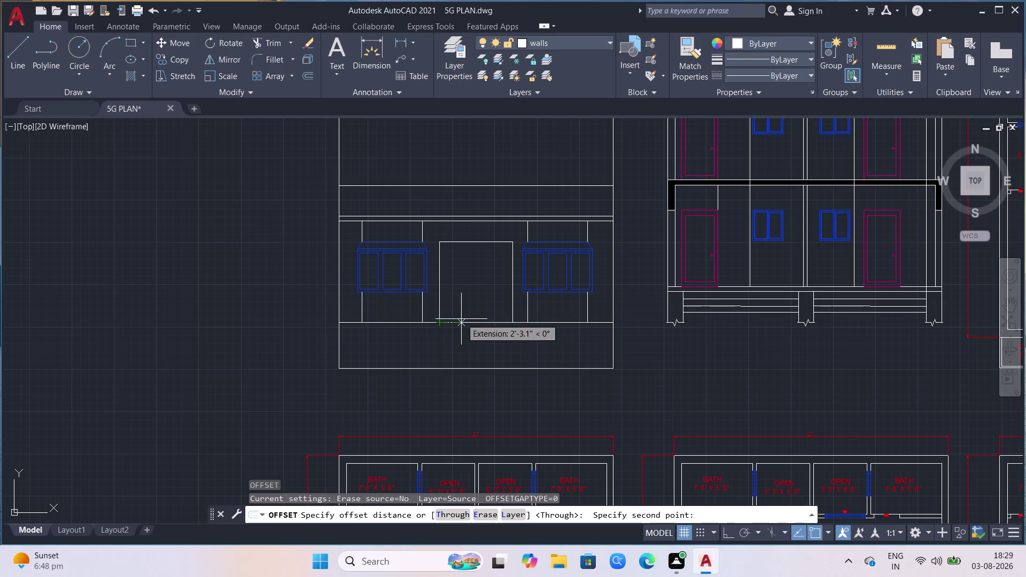
key(2)
key(Return)
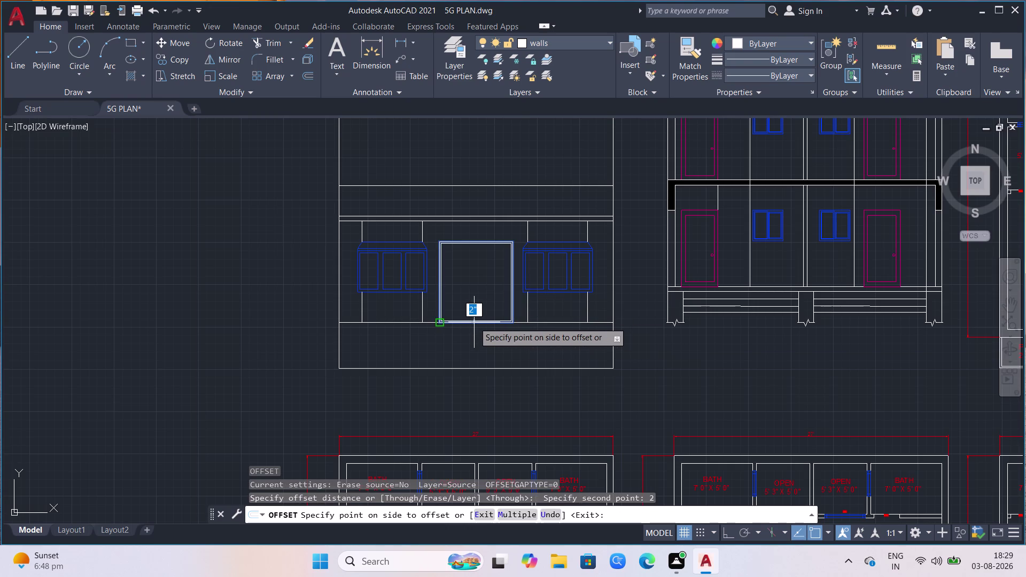
click(474, 322)
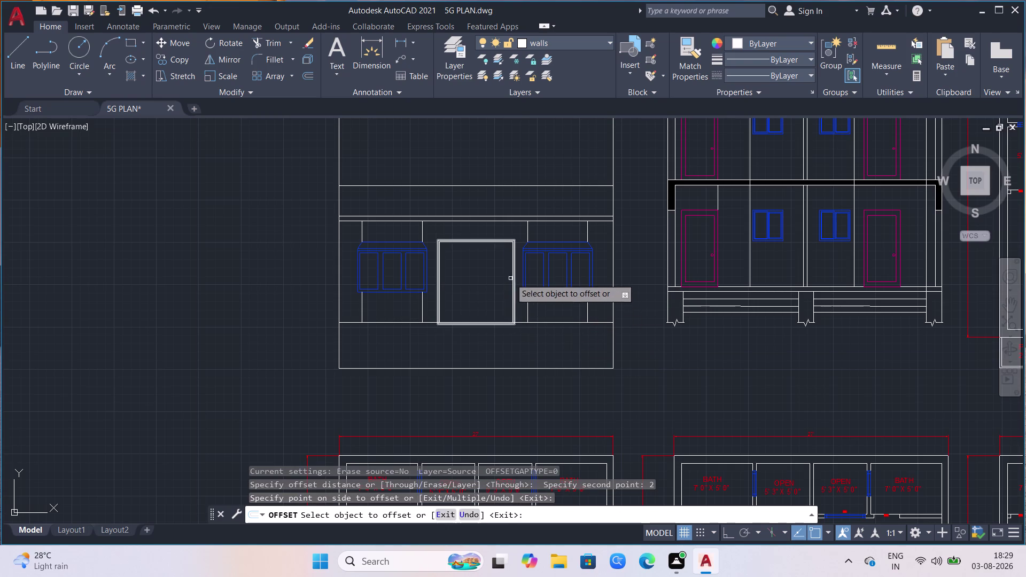
scroll(up, 3)
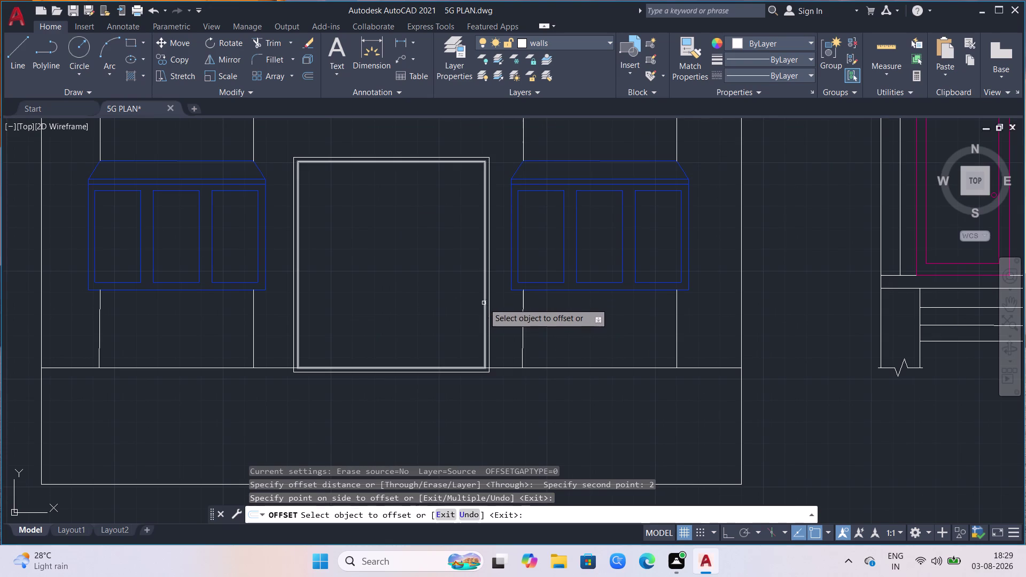
click(485, 303)
click(469, 310)
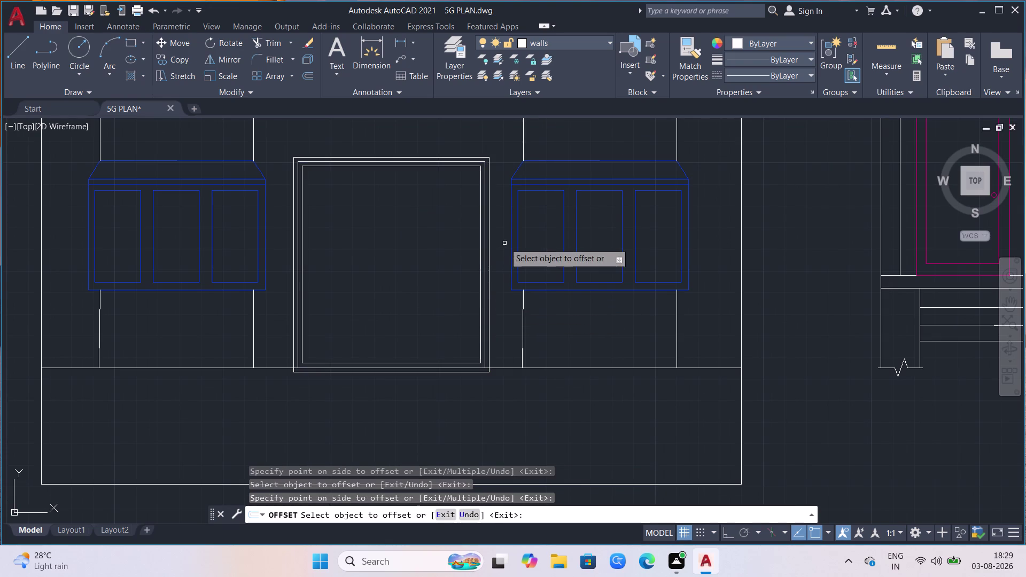
scroll(up, 3)
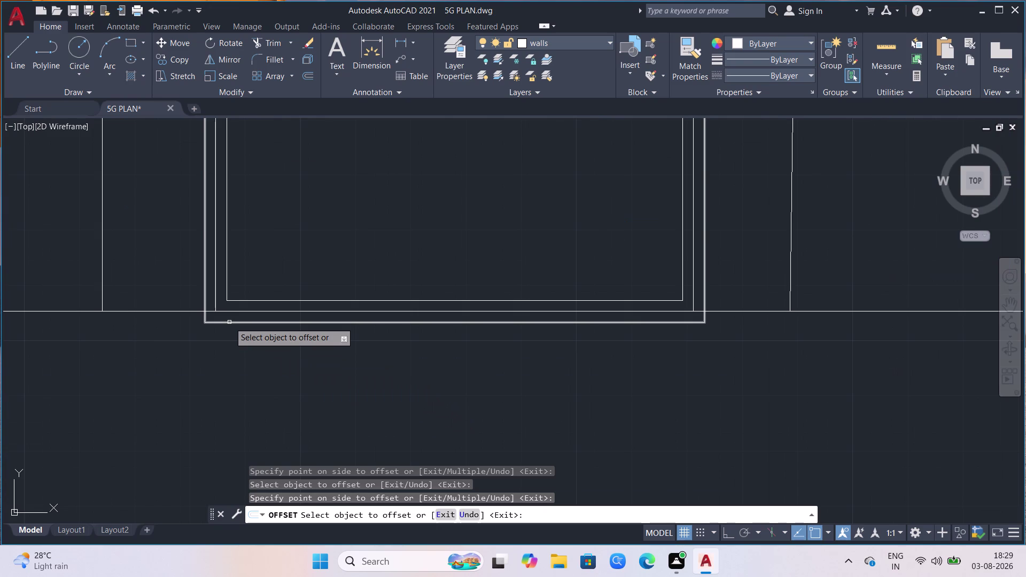
scroll(down, 3)
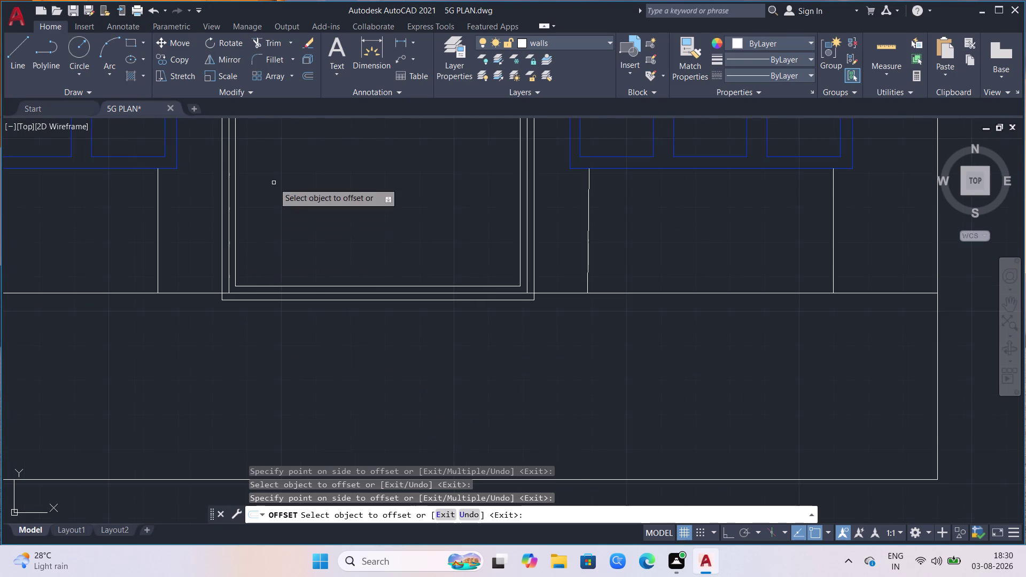
scroll(down, 3)
scroll(down, 3)
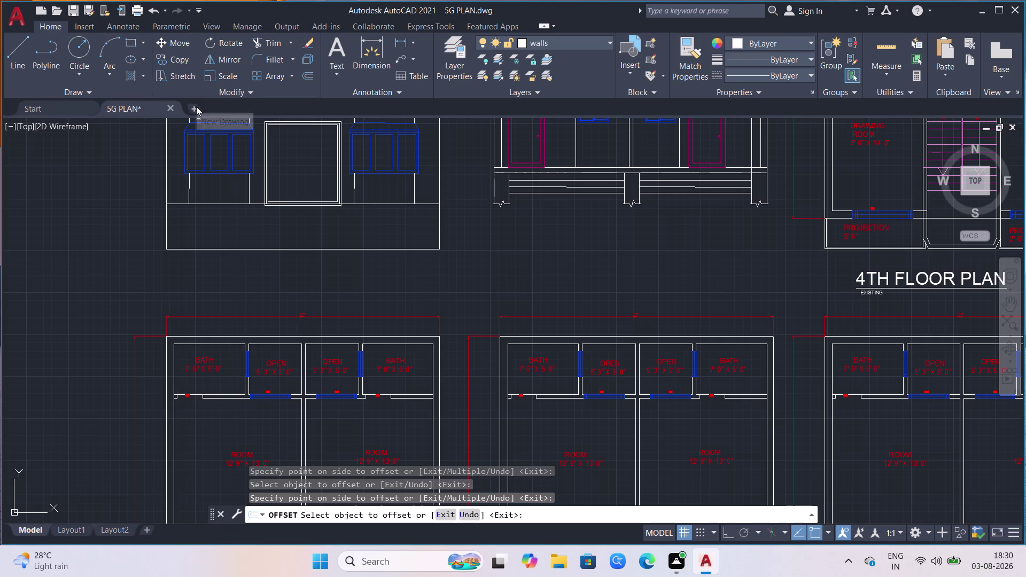
click(16, 63)
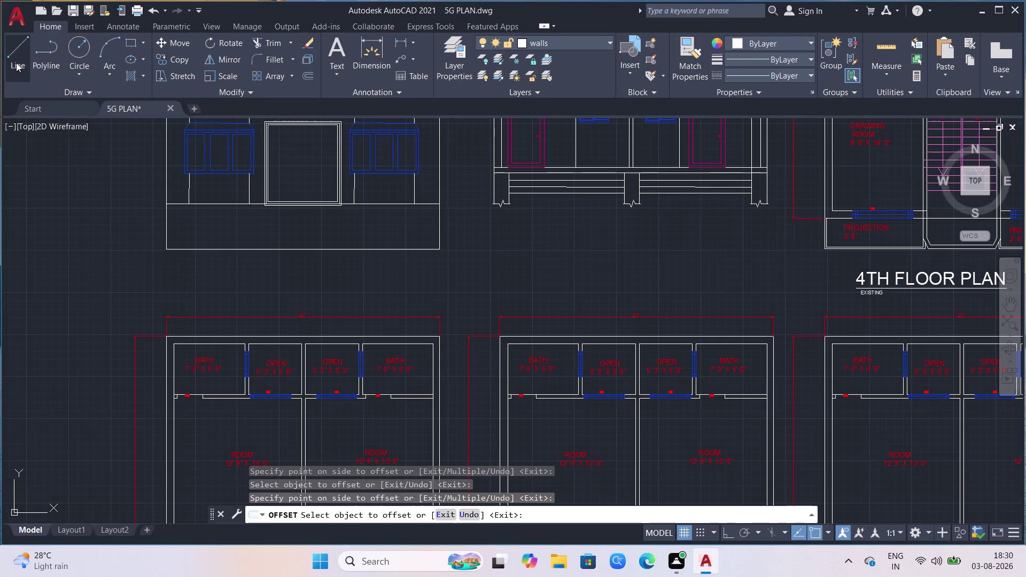
Draw a vertical line from the doorway's top midpoint (M2P snap, Ortho on) to its bottom.
scroll(up, 3)
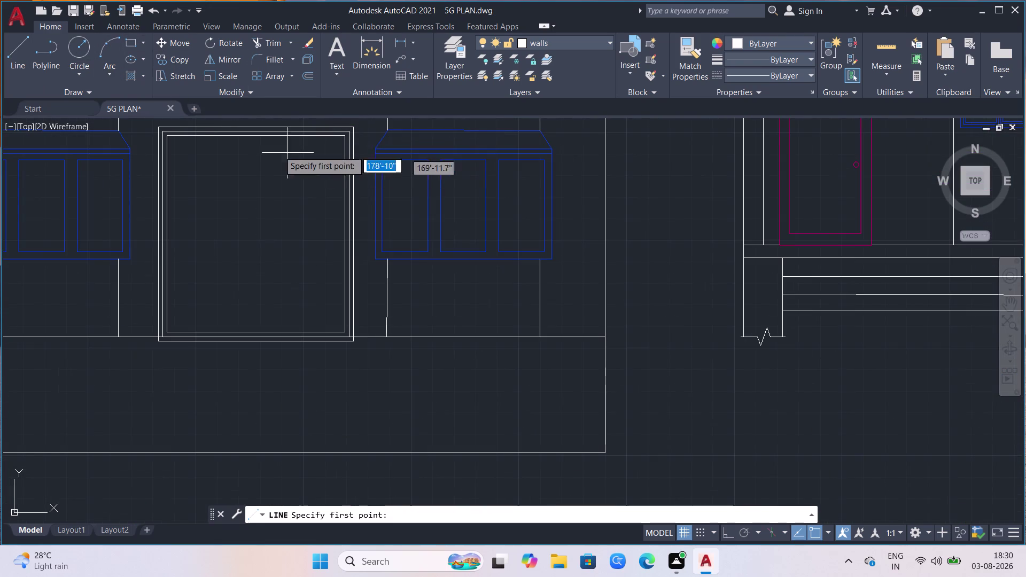
click(169, 140)
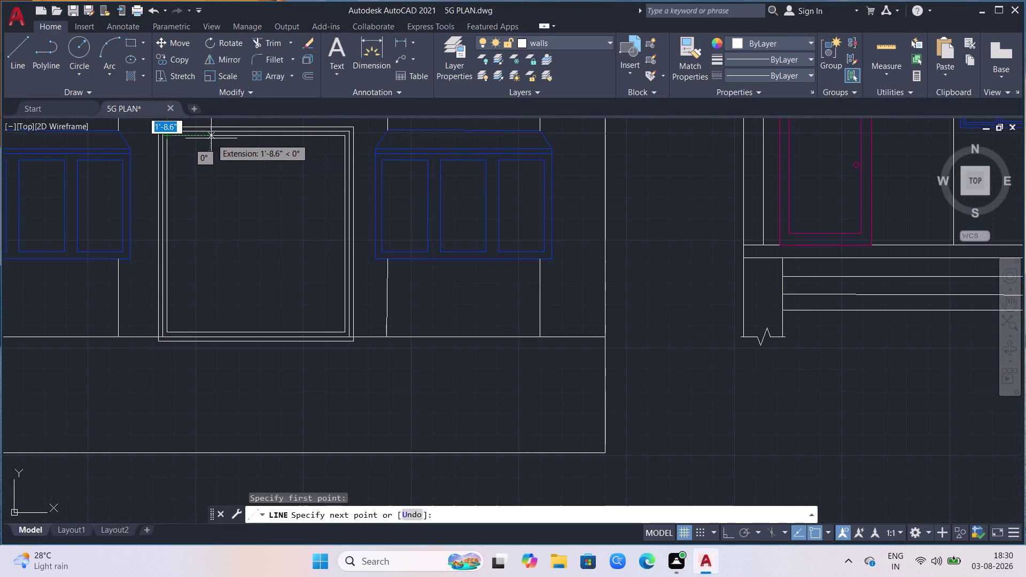
key(Escape)
click(18, 40)
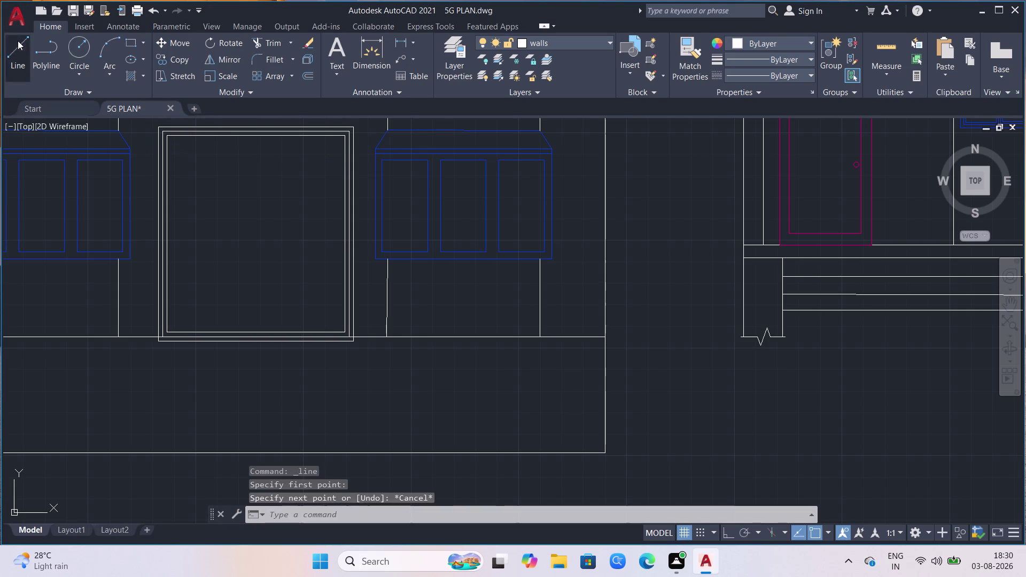
key(m)
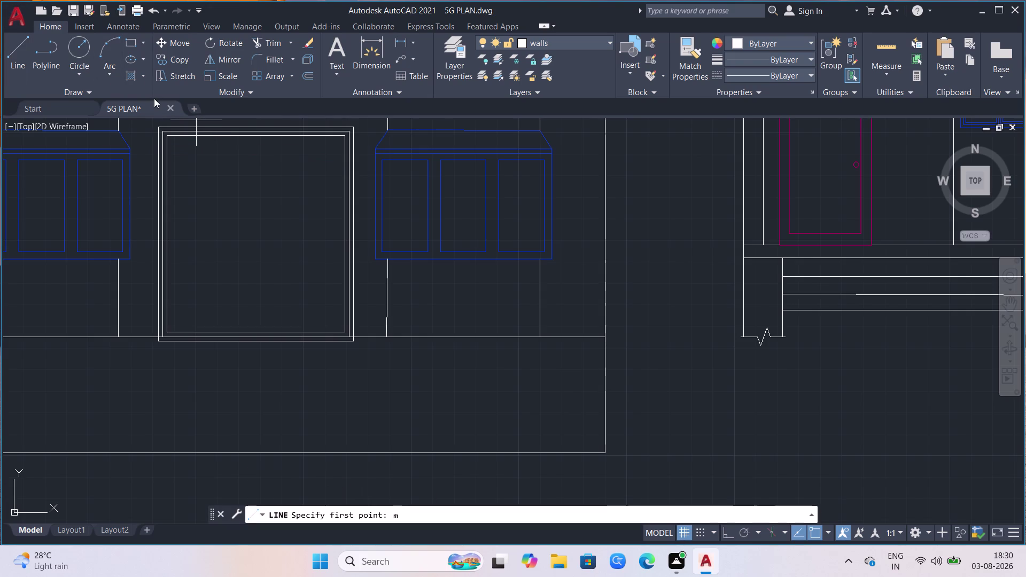
key(2)
key(p)
key(Return)
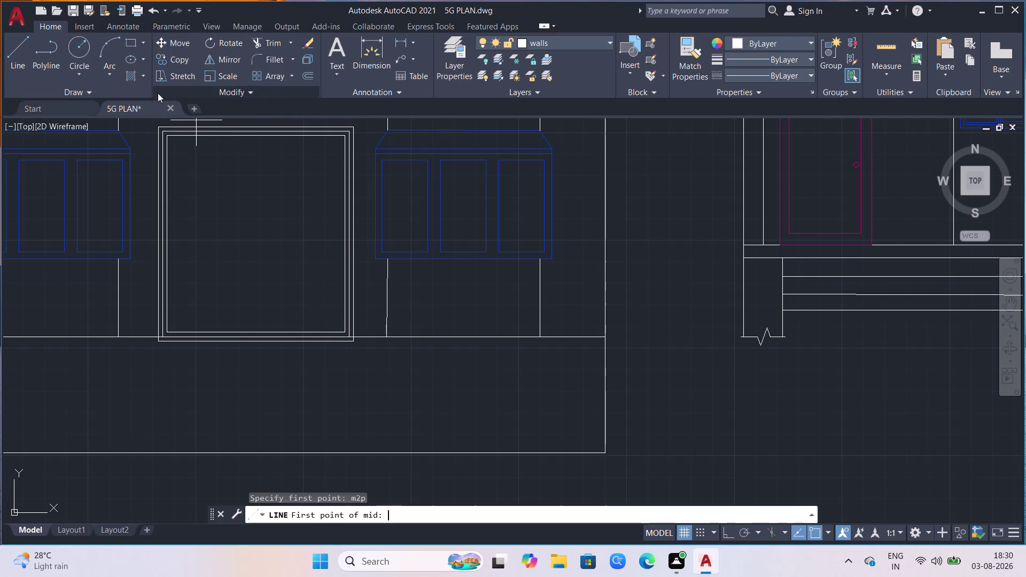
click(168, 135)
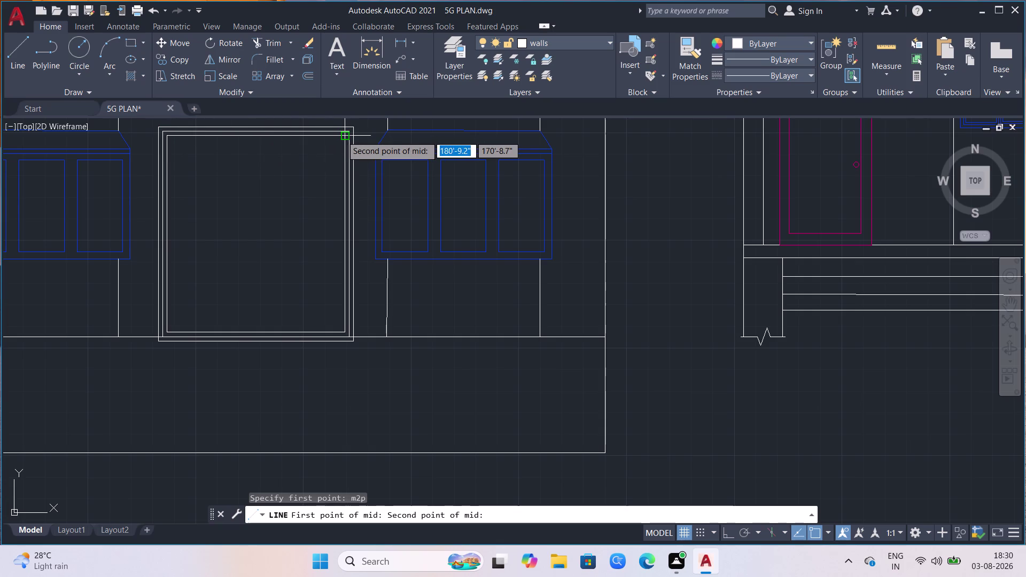
click(342, 135)
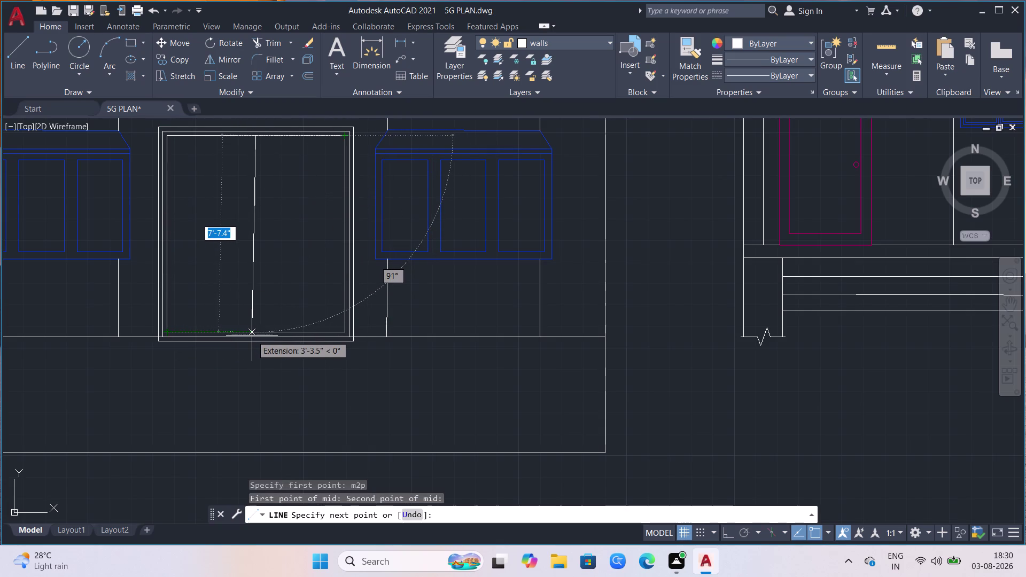
key(F8)
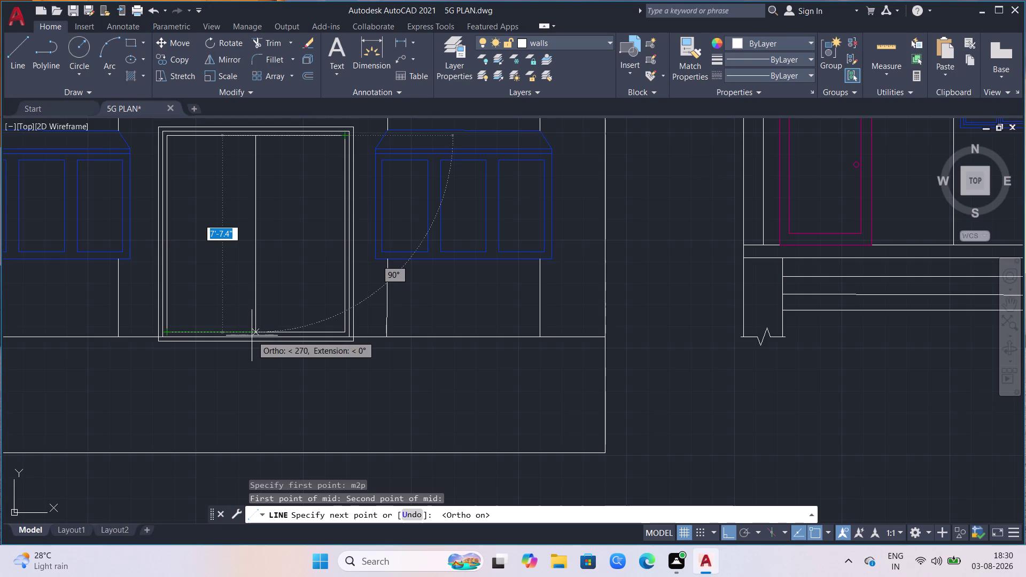
click(252, 336)
key(Escape)
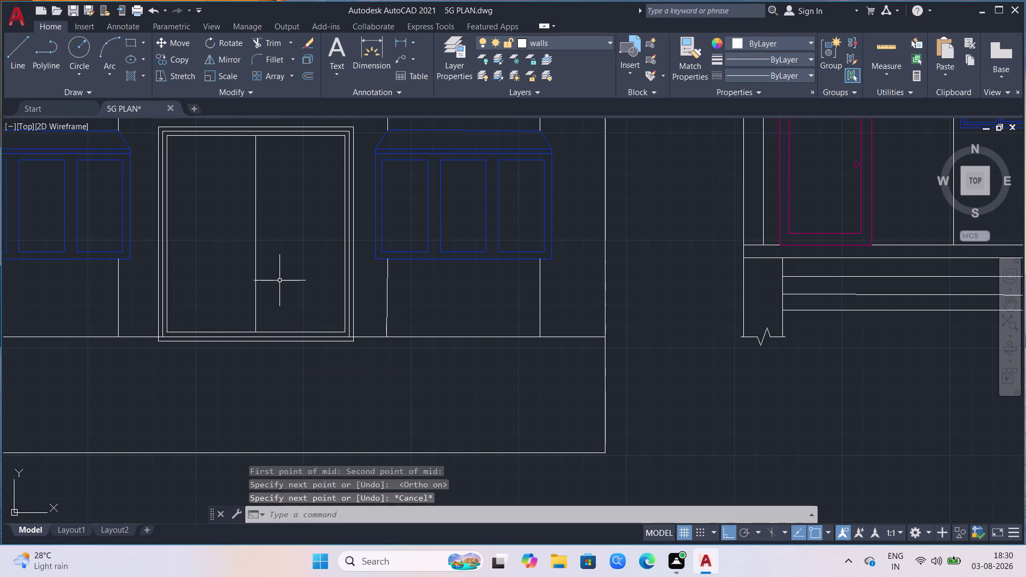
click(254, 208)
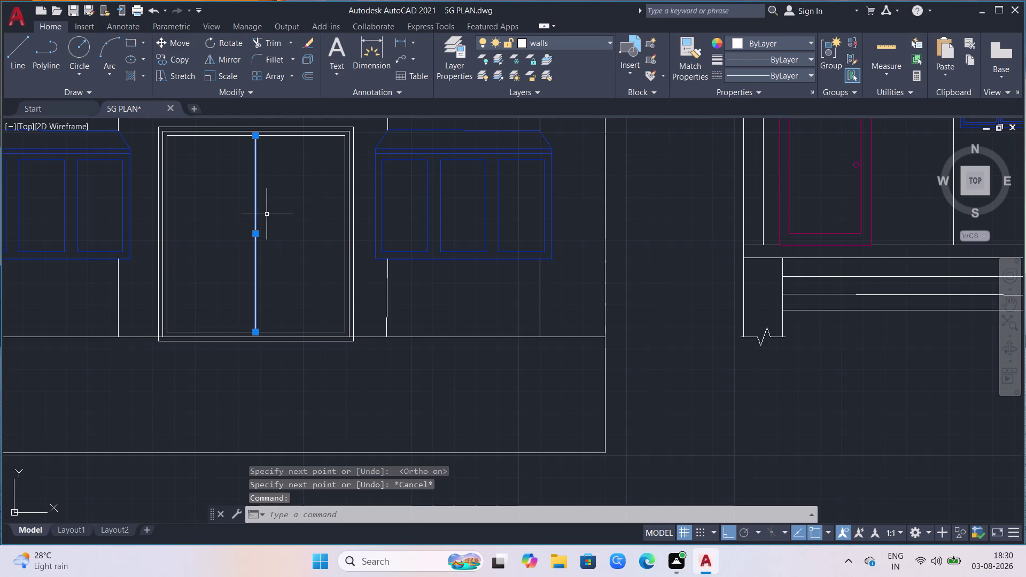
Offset the door's centre line by 1 to one side.
key(o)
key(Return)
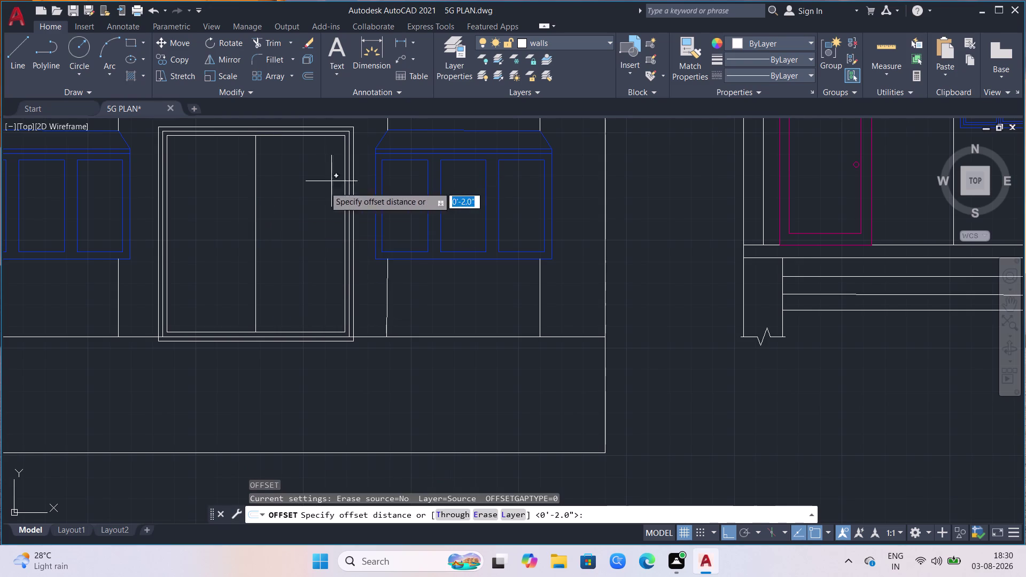
click(257, 331)
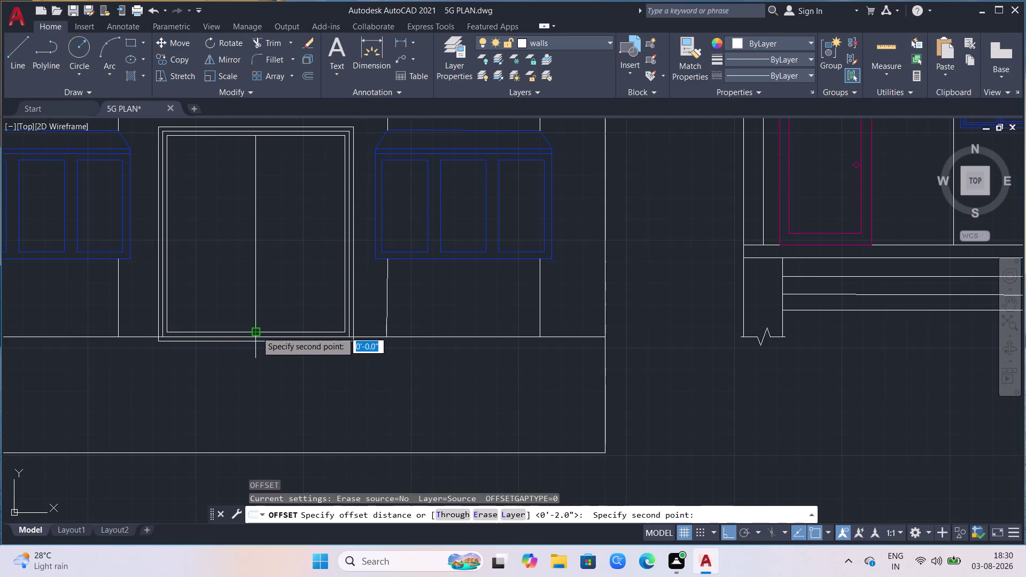
key(1)
key(Return)
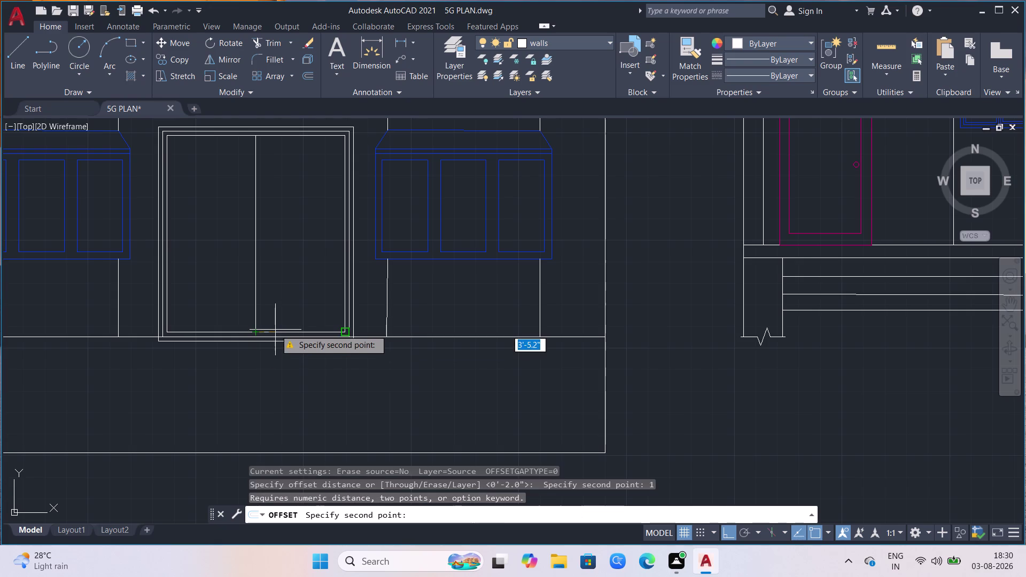
key(1)
key(Return)
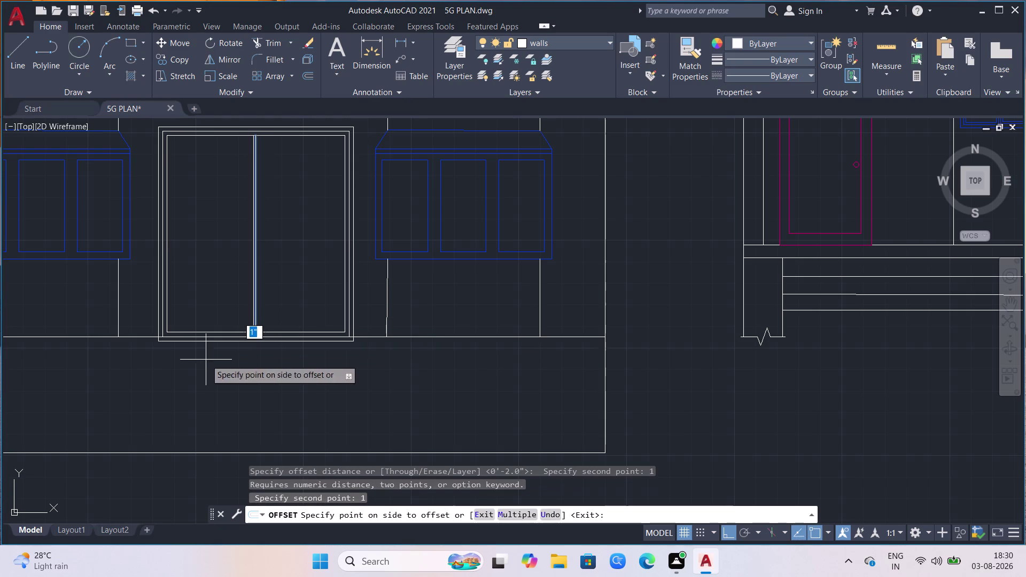
click(313, 282)
click(254, 275)
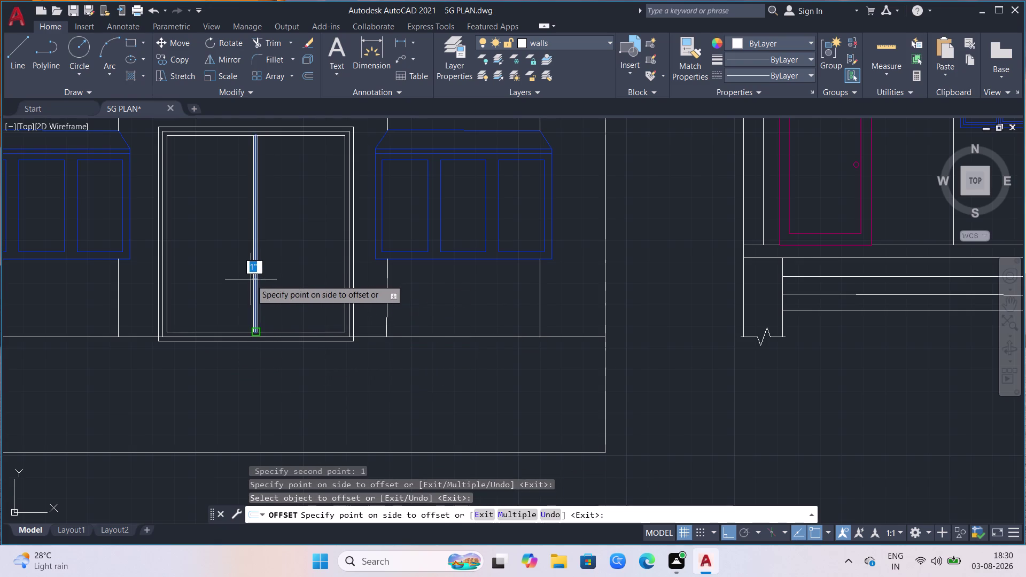
Offset the centre line by 1 to the other side as well.
click(251, 280)
scroll(up, 3)
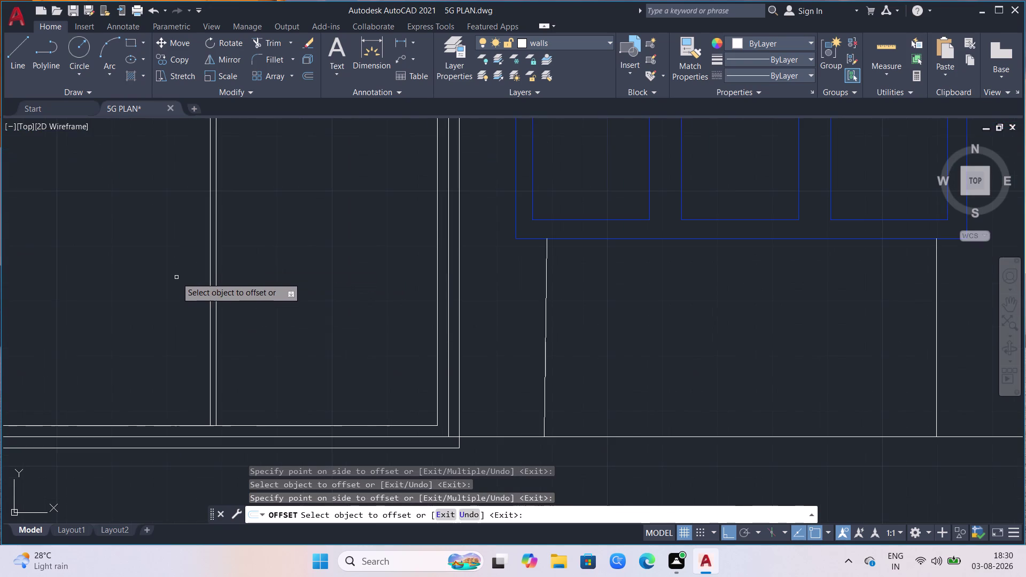
click(211, 269)
click(186, 276)
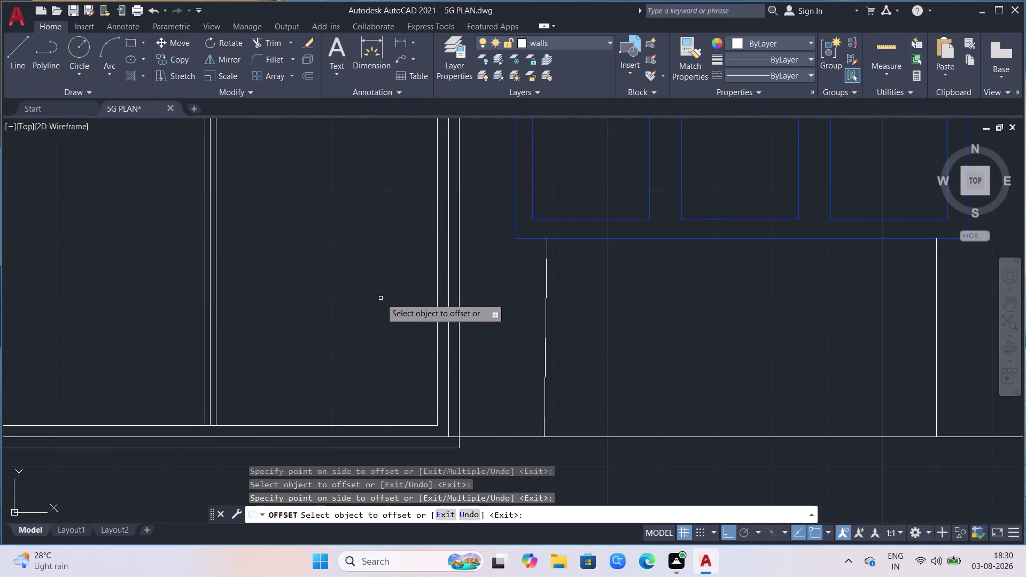
scroll(down, 3)
scroll(down, 3)
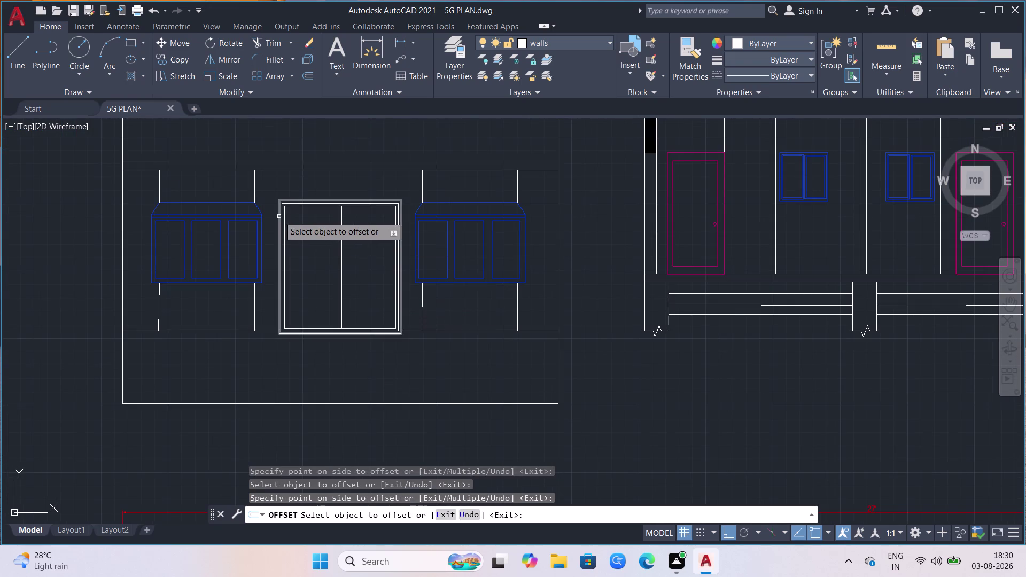
scroll(up, 3)
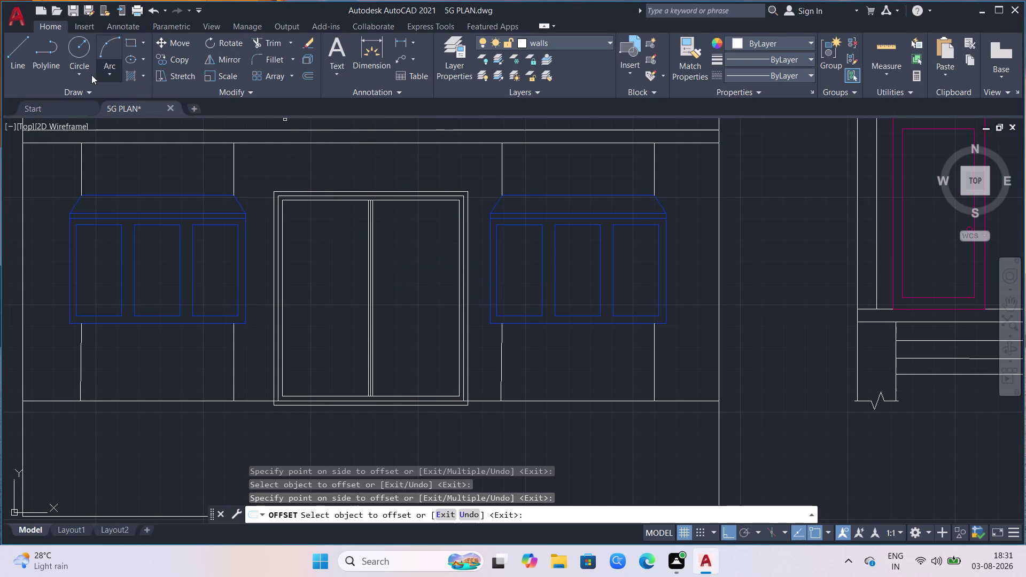
click(134, 41)
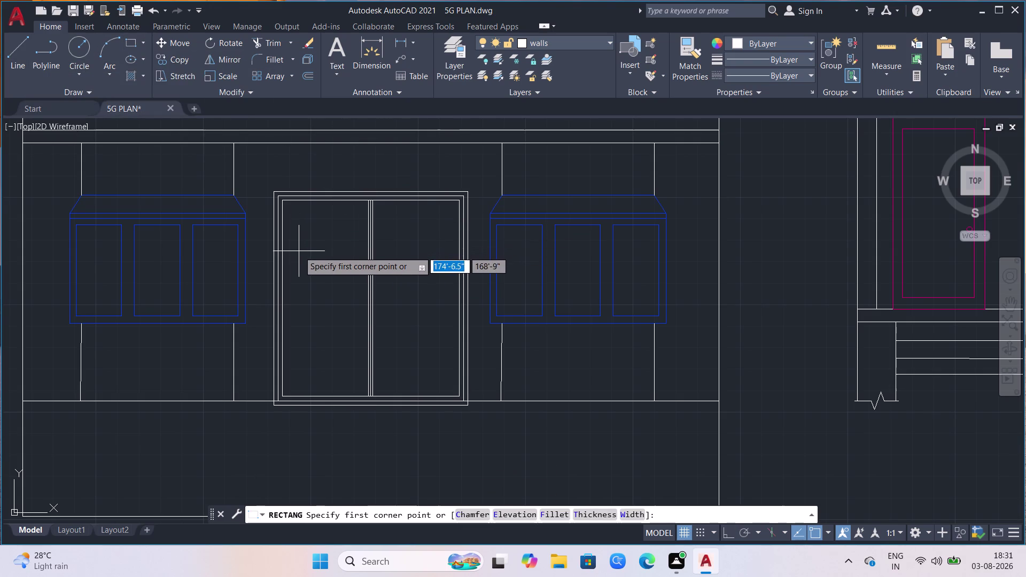
Draw a tall rectangular panel inside the left door leaf.
click(298, 255)
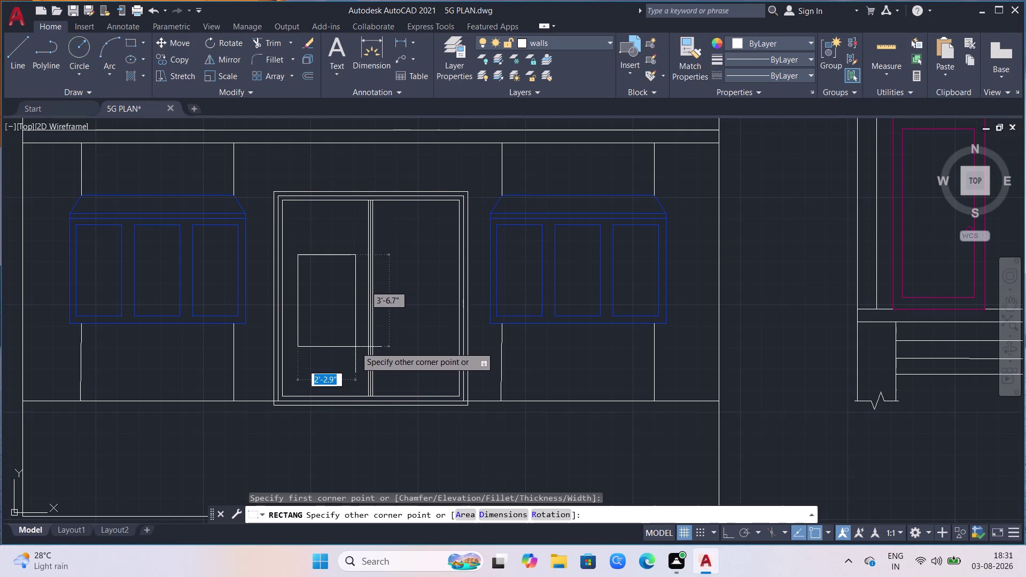
click(354, 336)
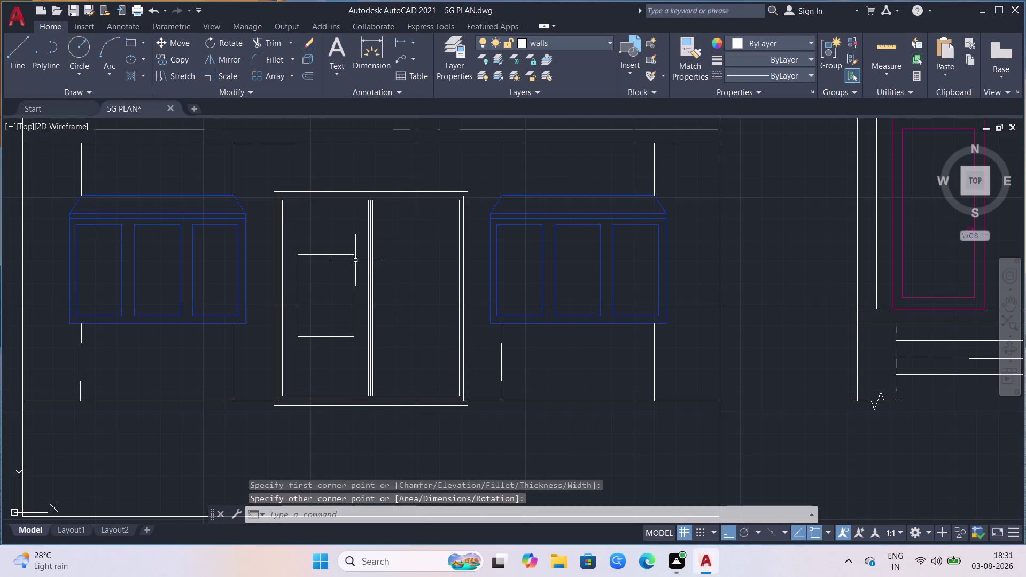
click(75, 53)
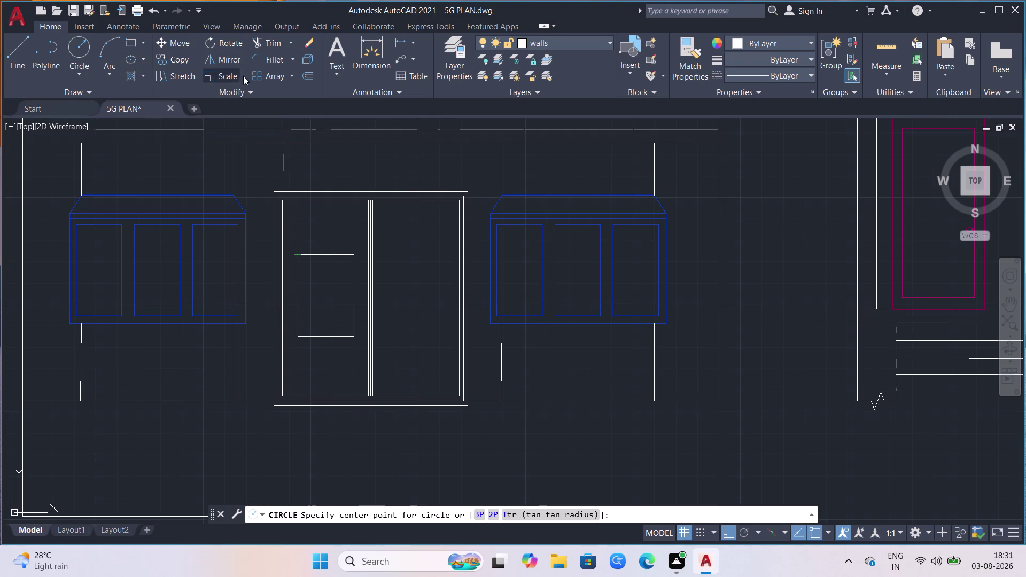
click(289, 60)
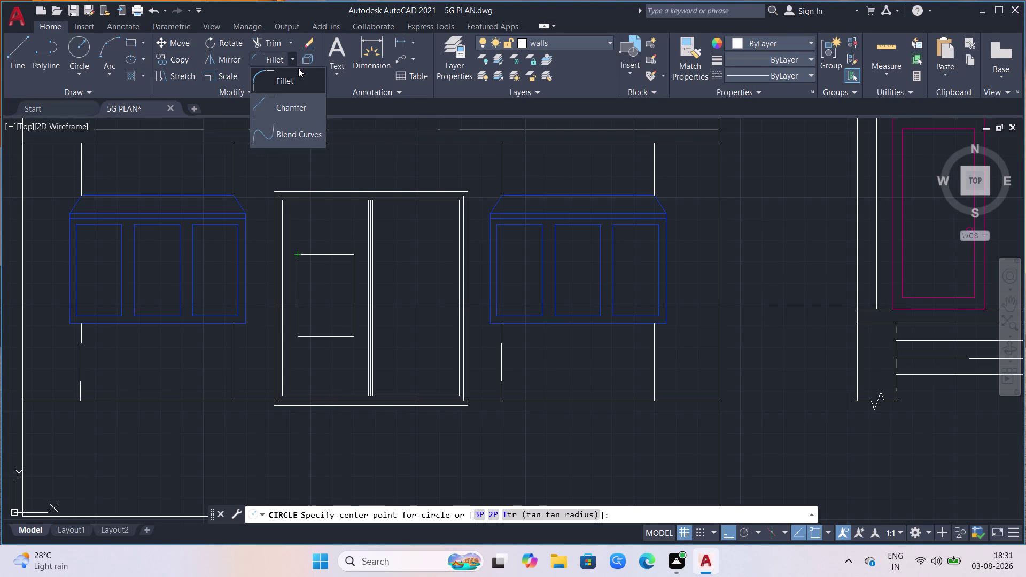
Attempt filleting between the panel's left and right edges.
click(293, 82)
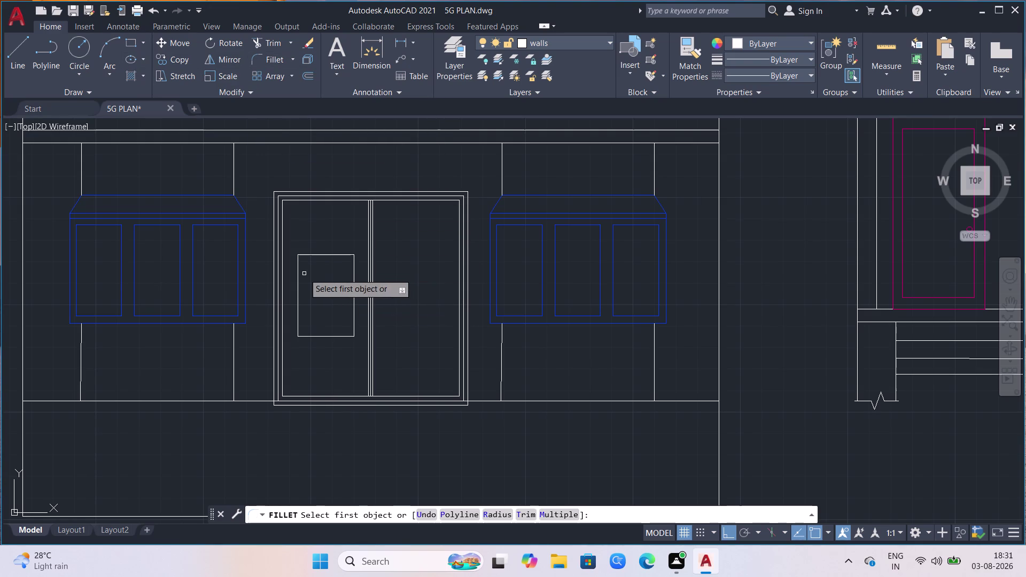
click(299, 276)
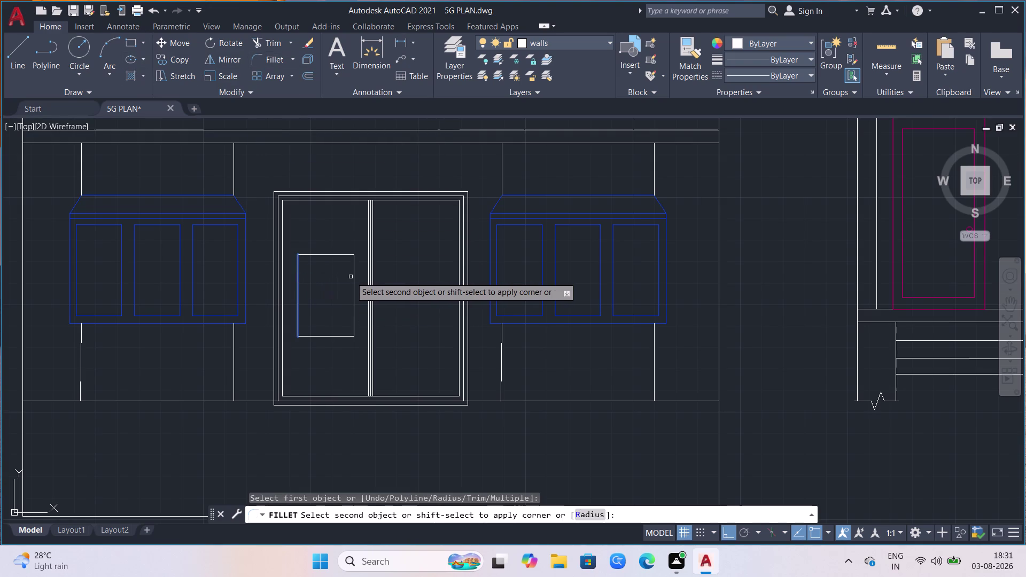
click(355, 276)
click(357, 276)
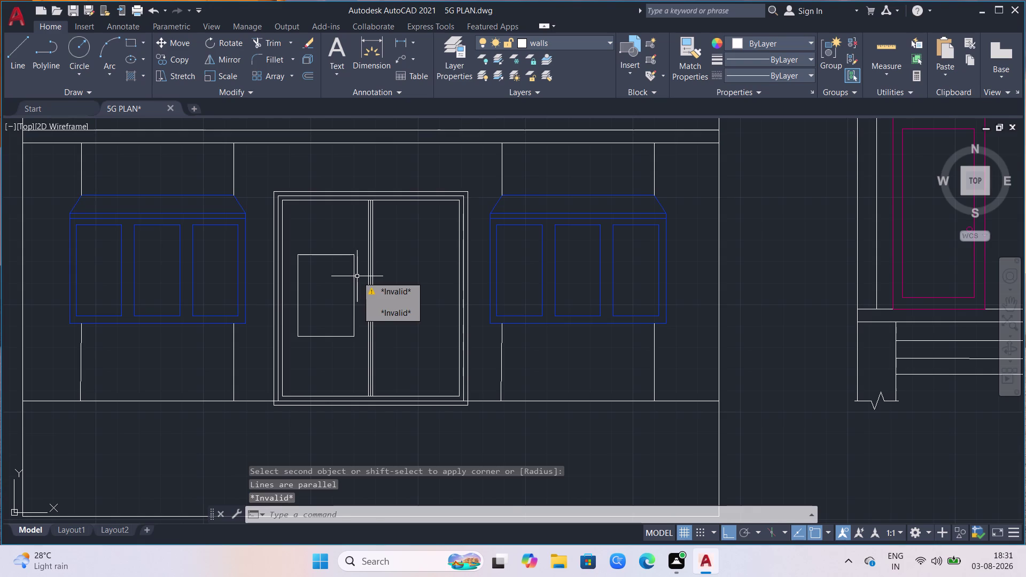
click(351, 281)
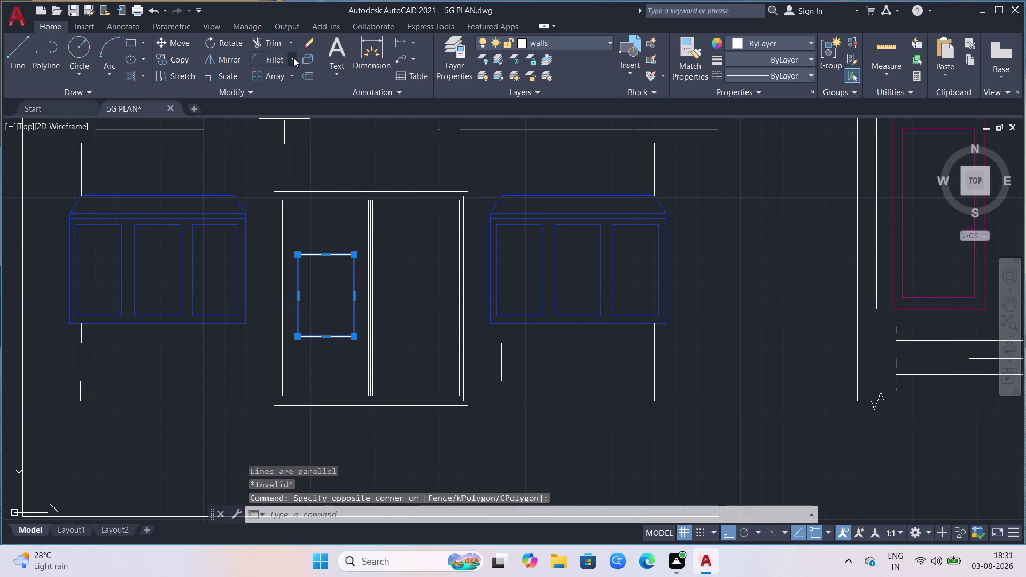
click(265, 61)
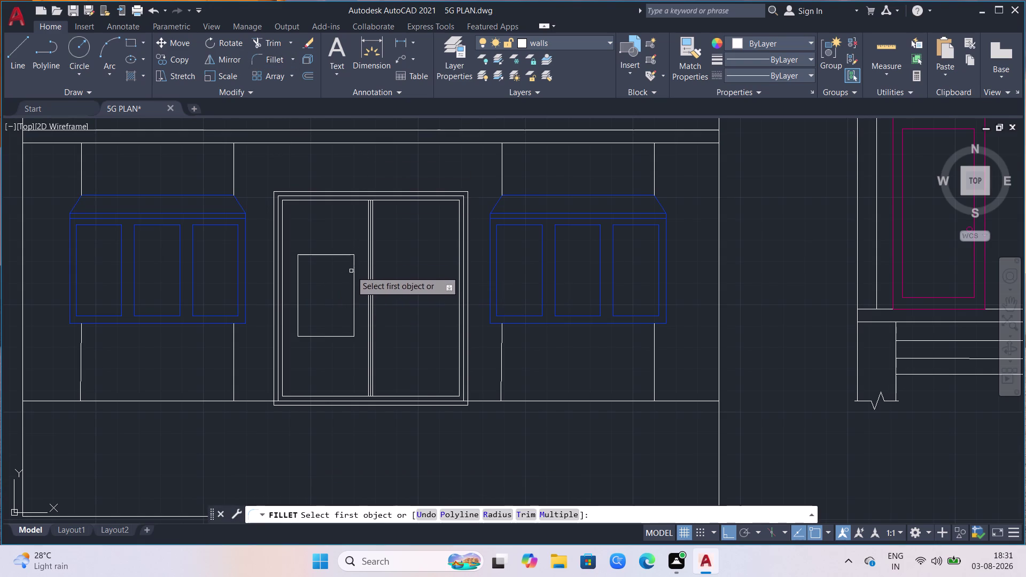
click(353, 270)
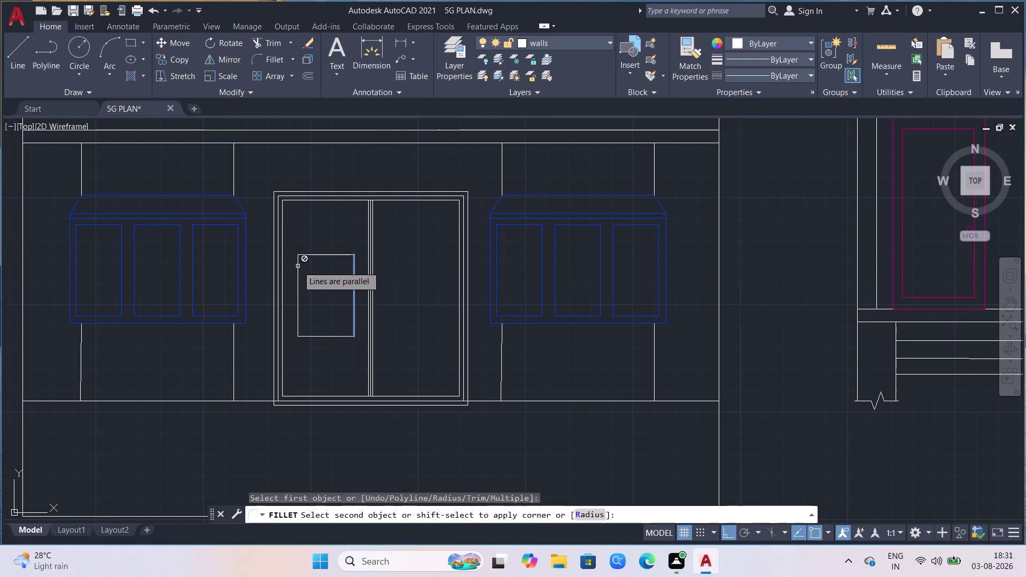
click(297, 267)
click(344, 236)
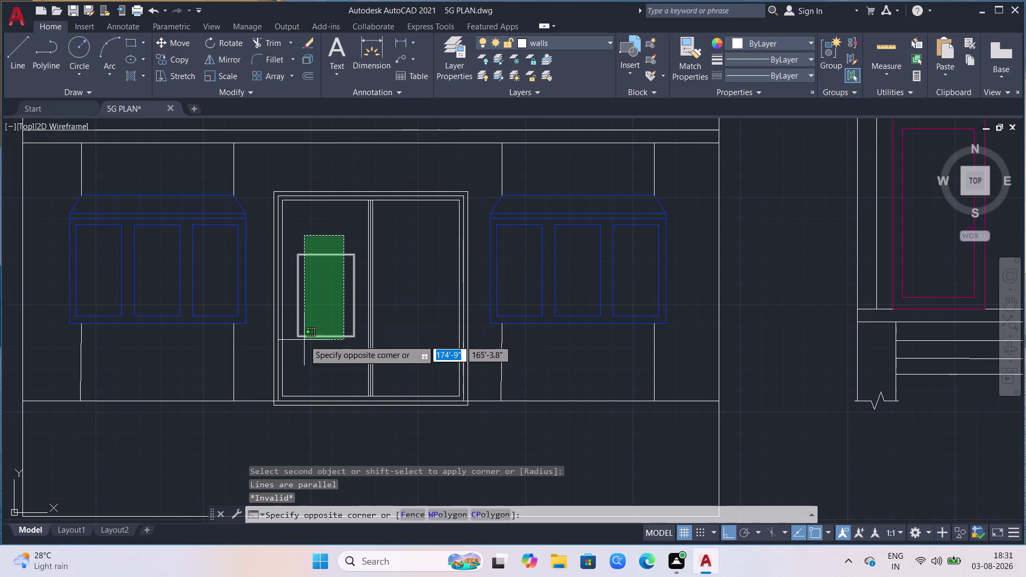
Explode the panel rectangle into separate edge lines.
click(304, 340)
text(ex)
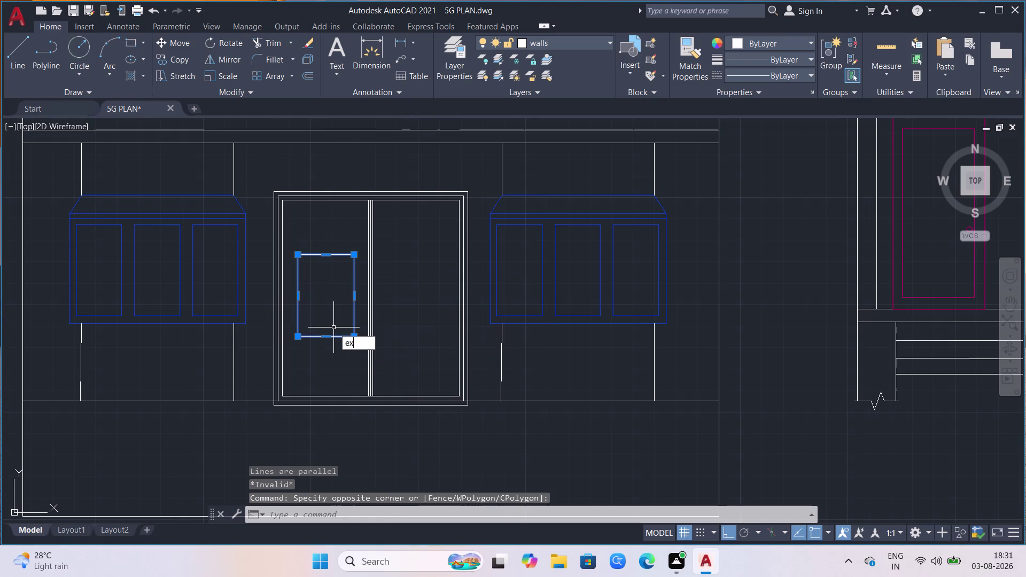
click(412, 370)
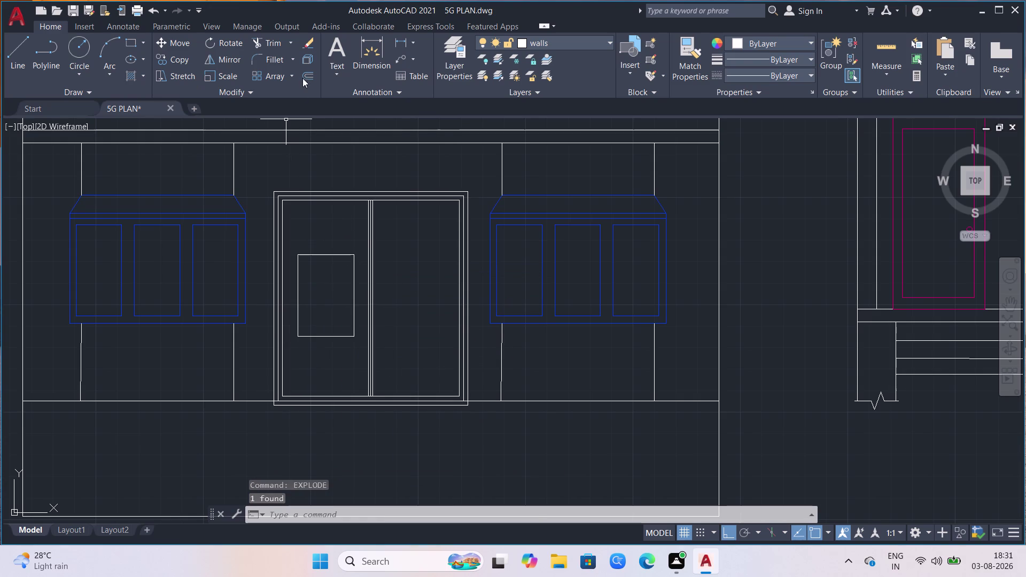
click(290, 58)
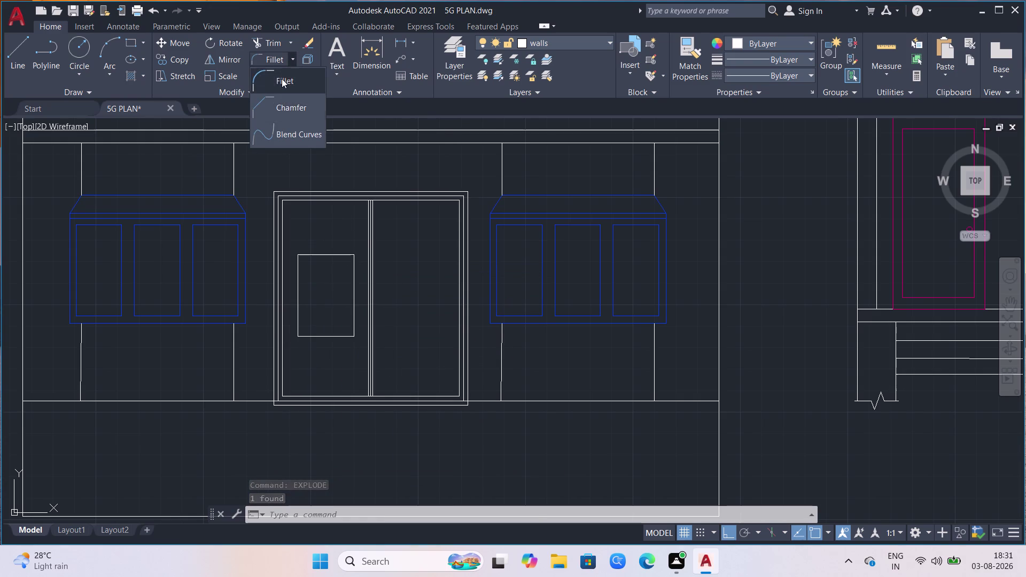
Fillet the panel's side edges to arch its top and round its bottom.
click(282, 79)
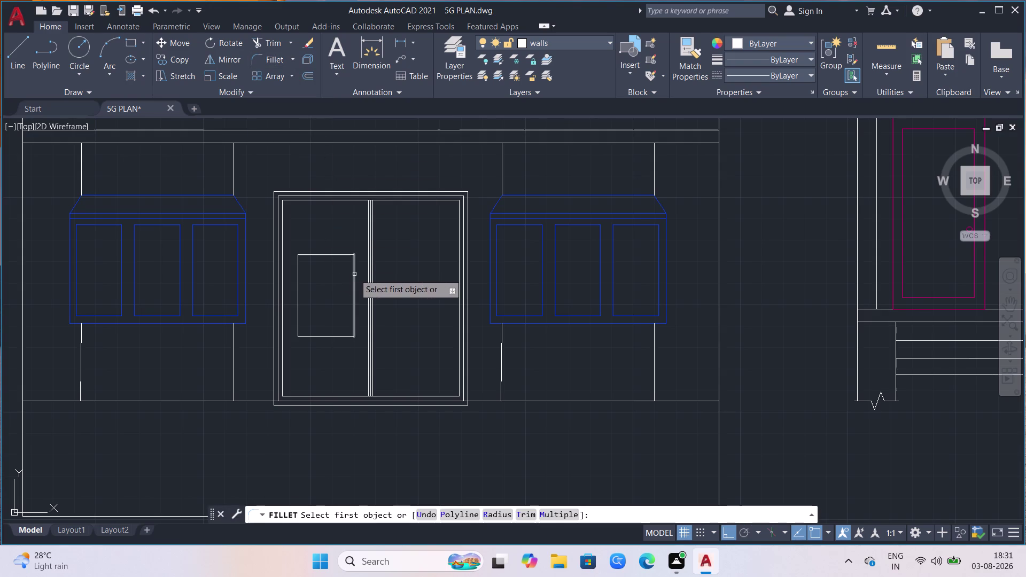
click(354, 274)
click(299, 274)
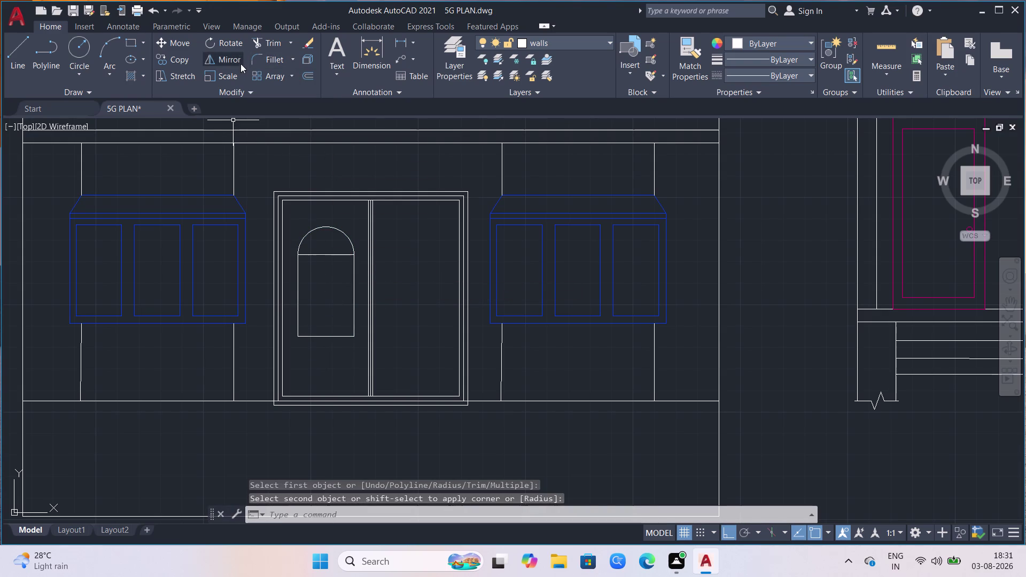
click(271, 61)
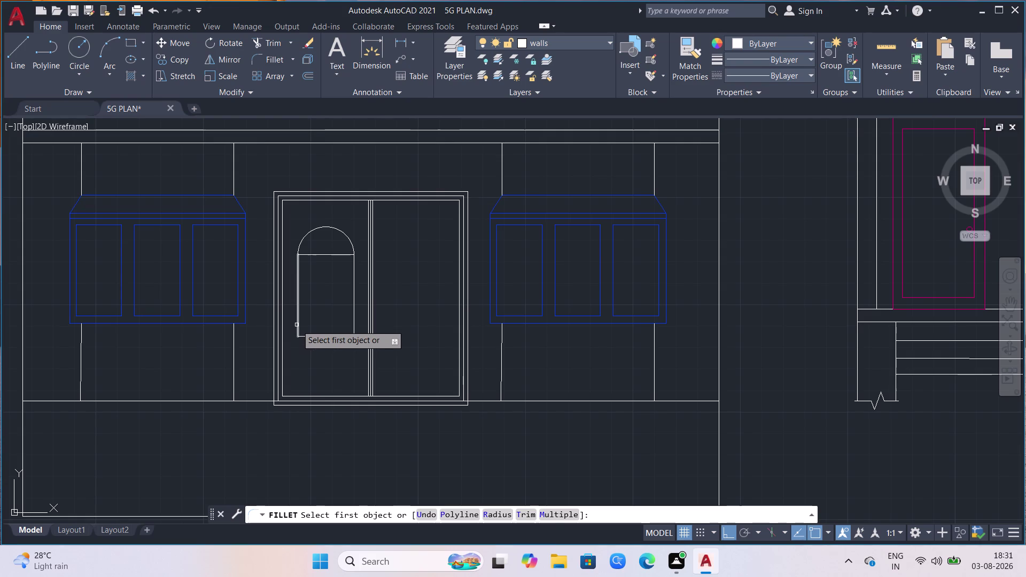
click(297, 325)
click(352, 323)
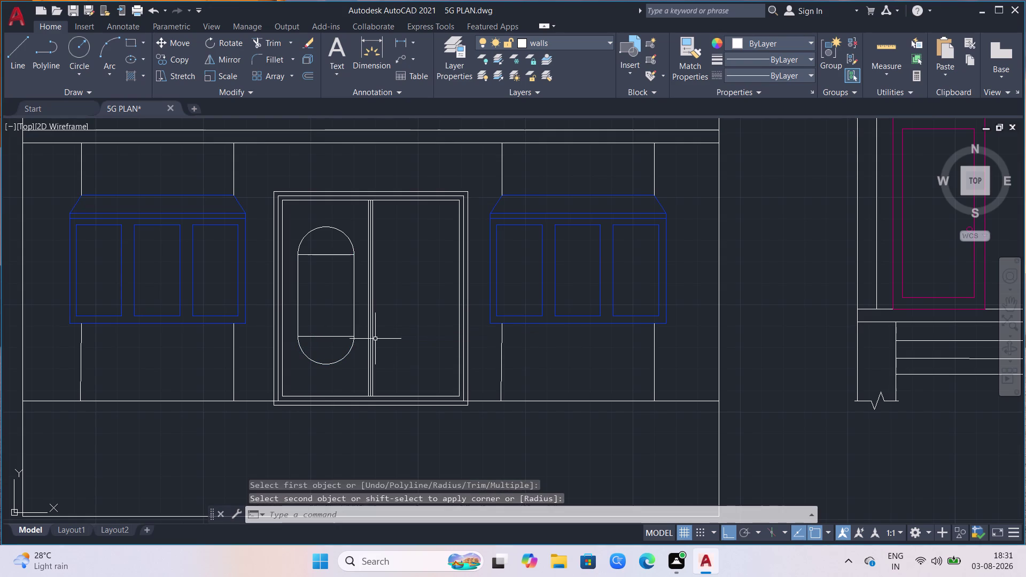
Trim the stray line segments crossing the rounded opening.
text(tr)
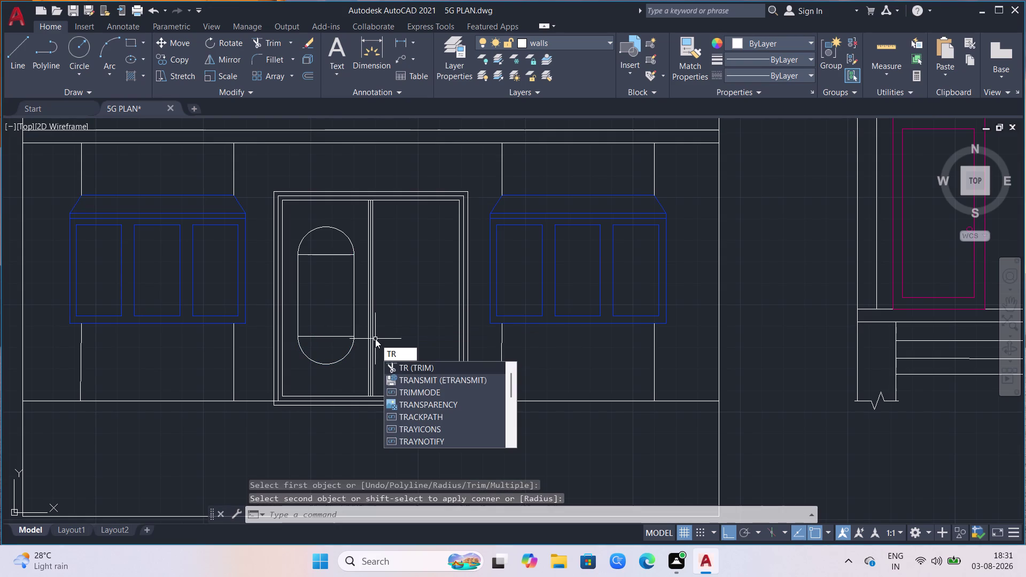
key(Return)
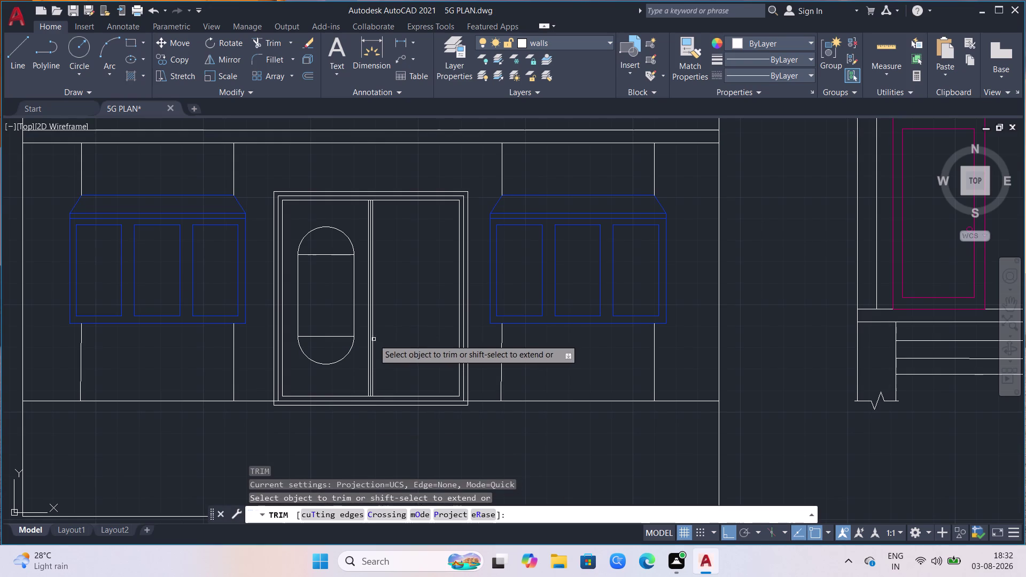
click(325, 338)
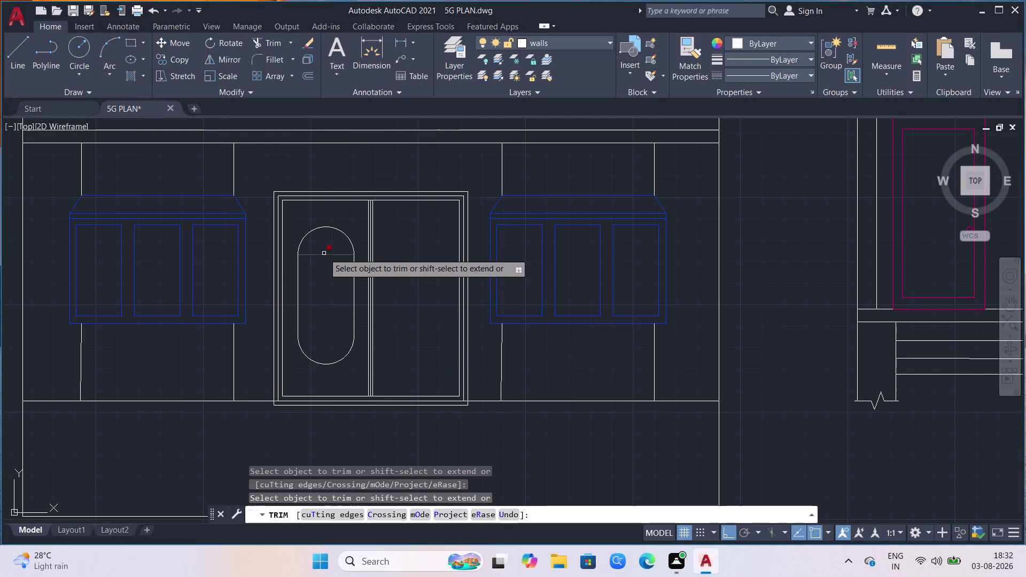
click(324, 253)
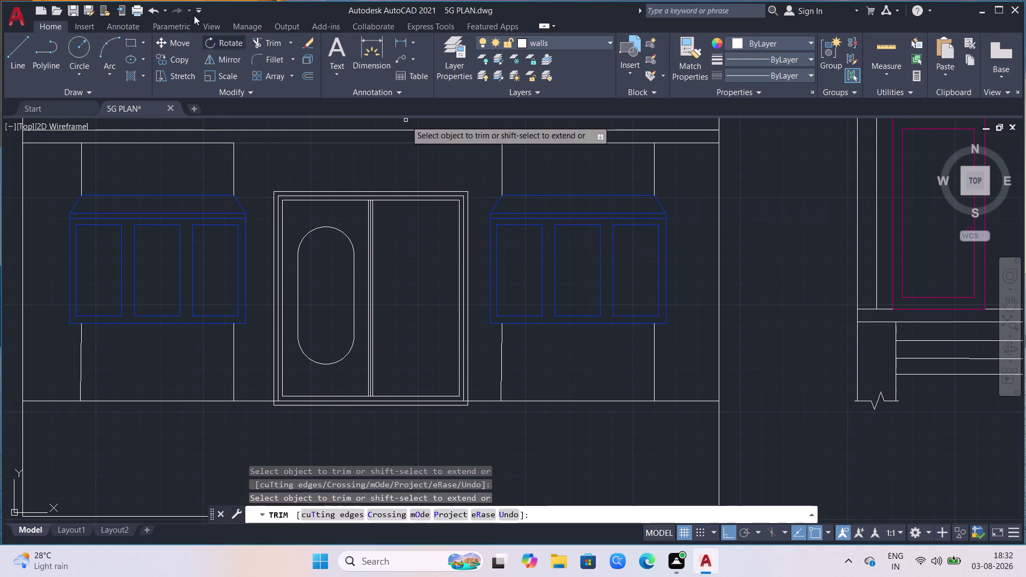
click(134, 43)
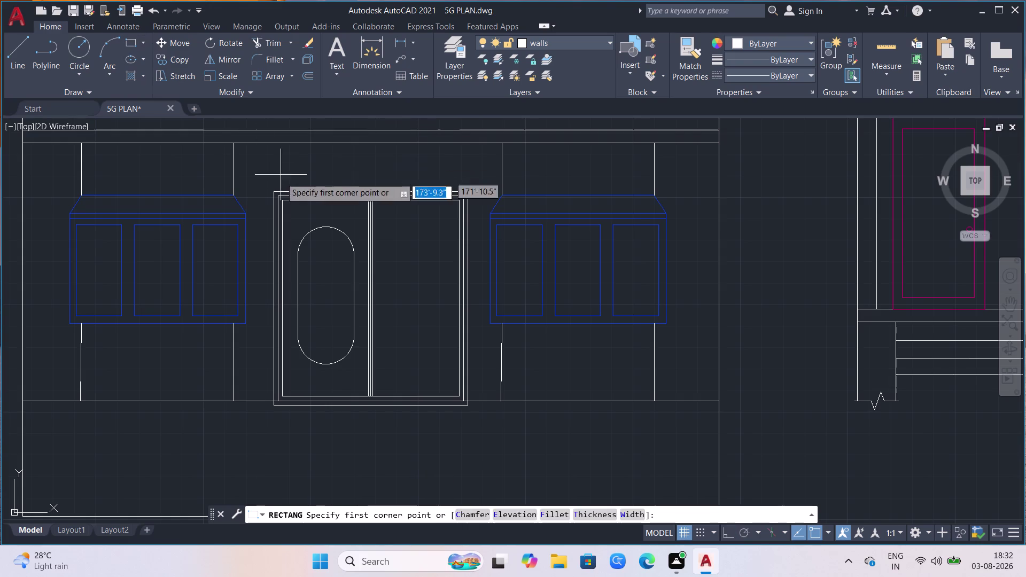
Draw a pane rectangle inside the oval, adjust its corner, then delete it.
click(304, 255)
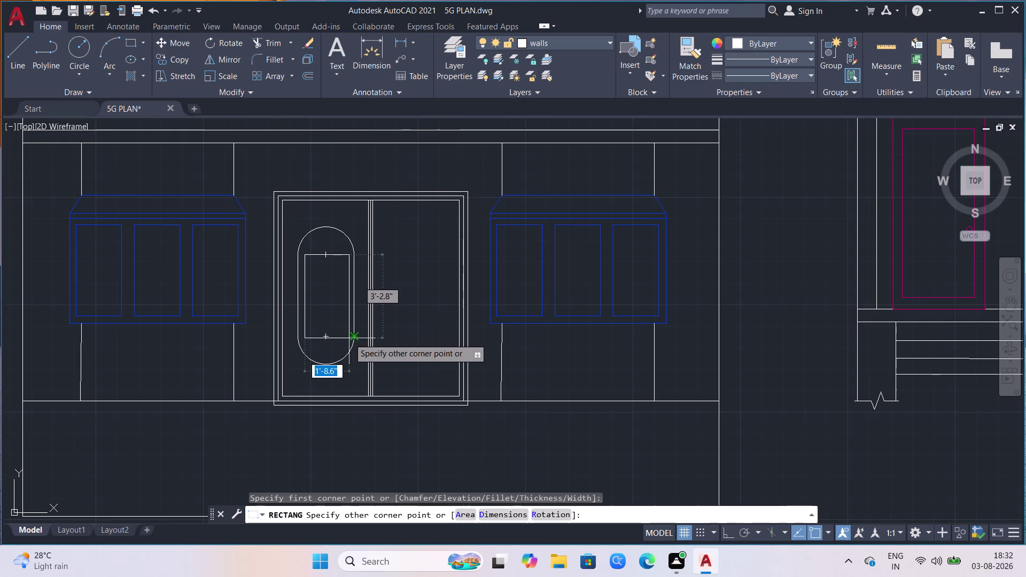
click(349, 339)
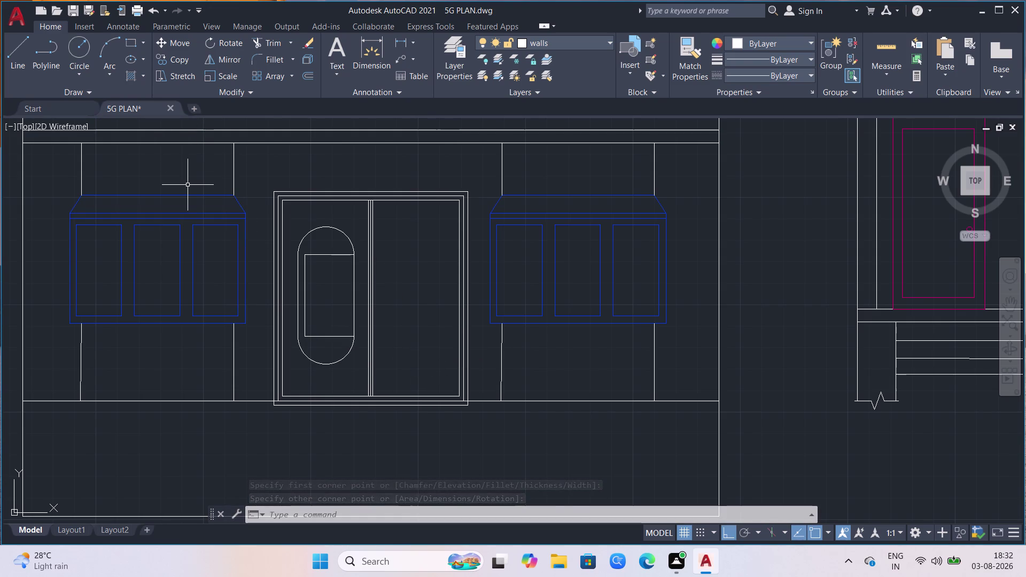
key(z)
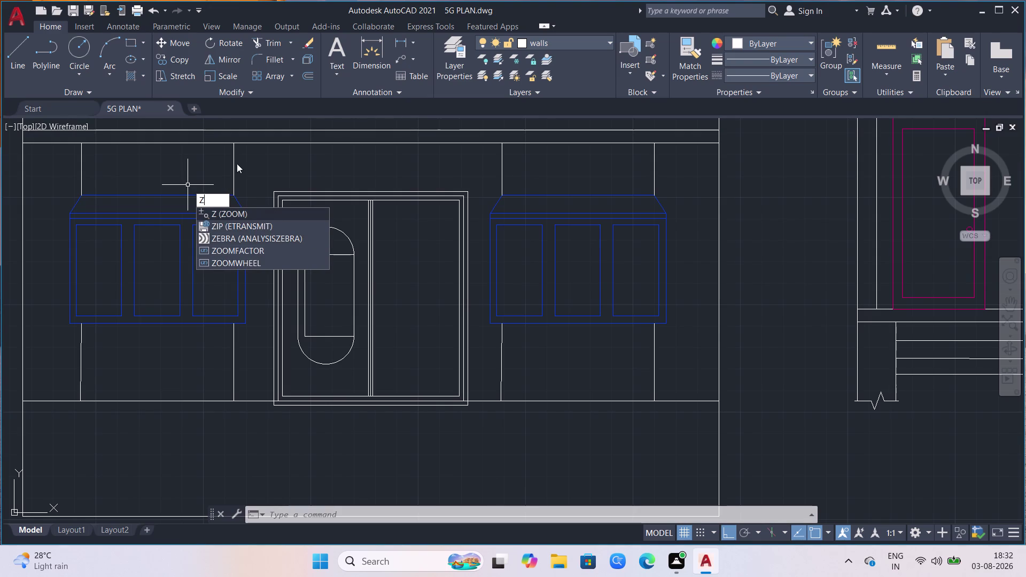
key(Escape)
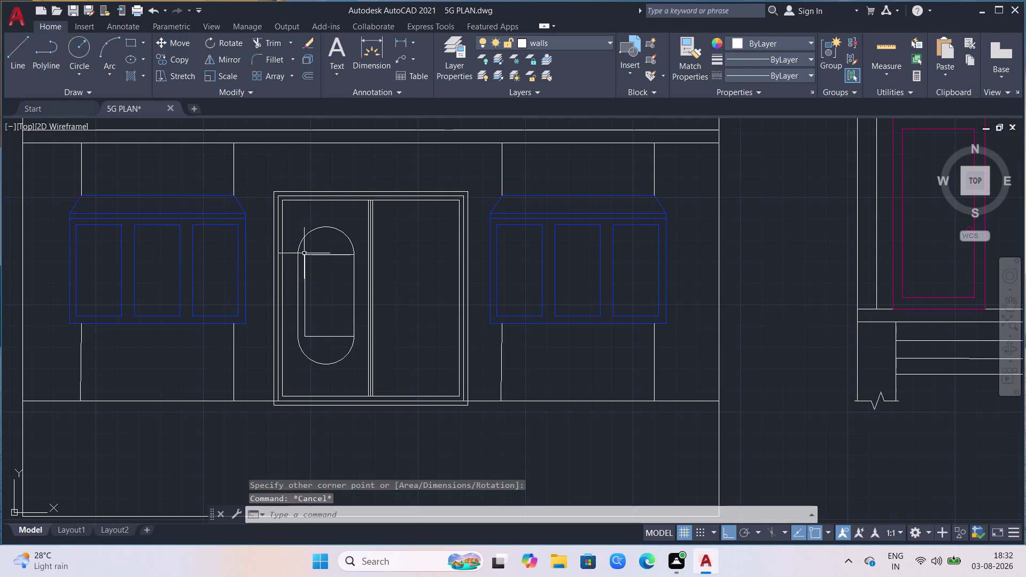
click(314, 255)
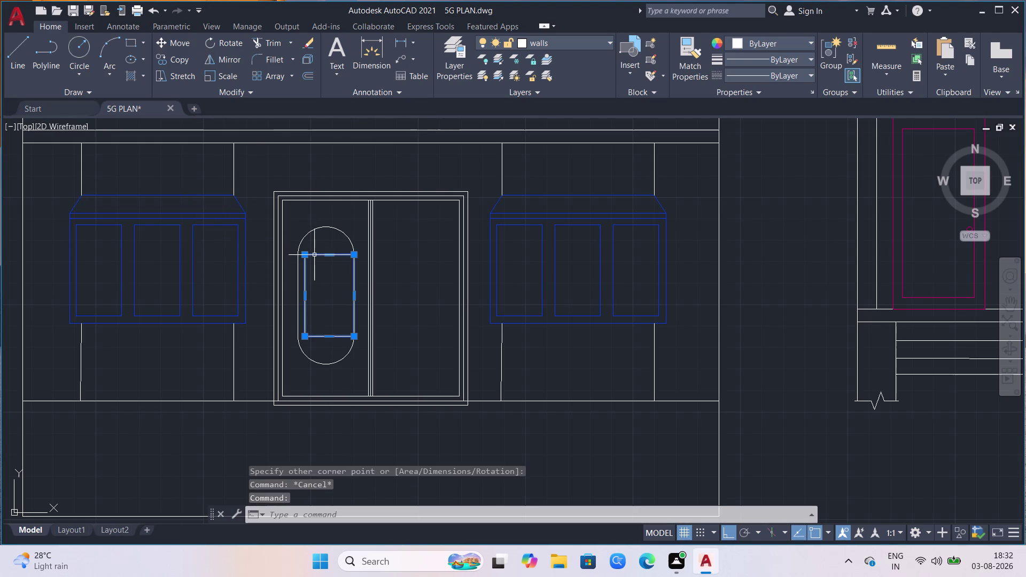
click(354, 254)
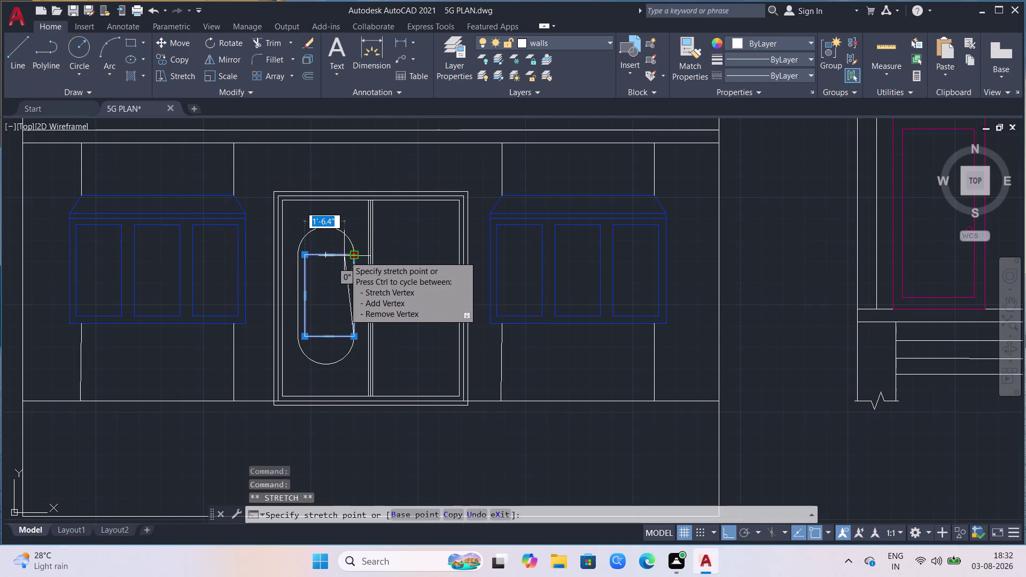
click(344, 256)
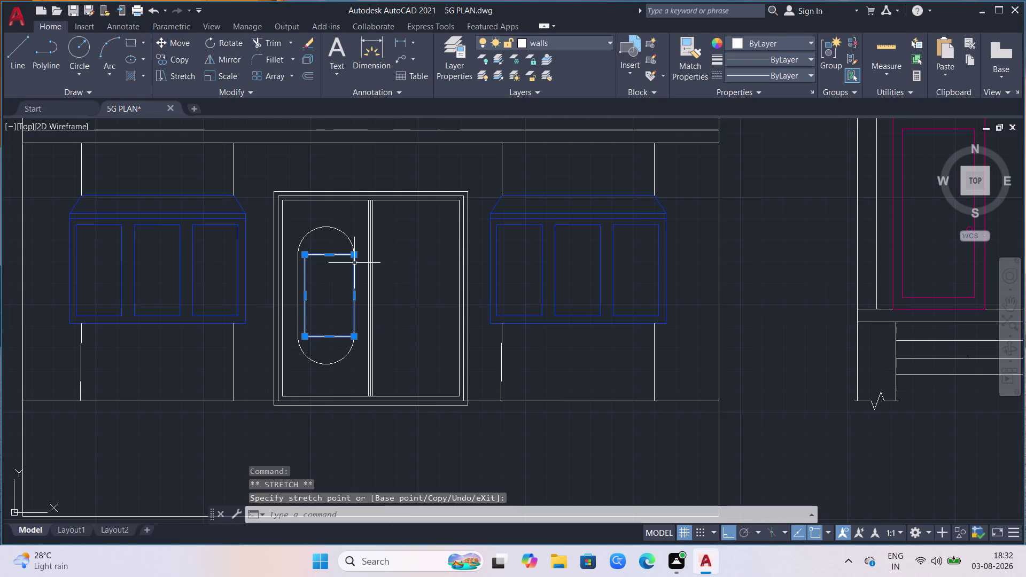
key(Delete)
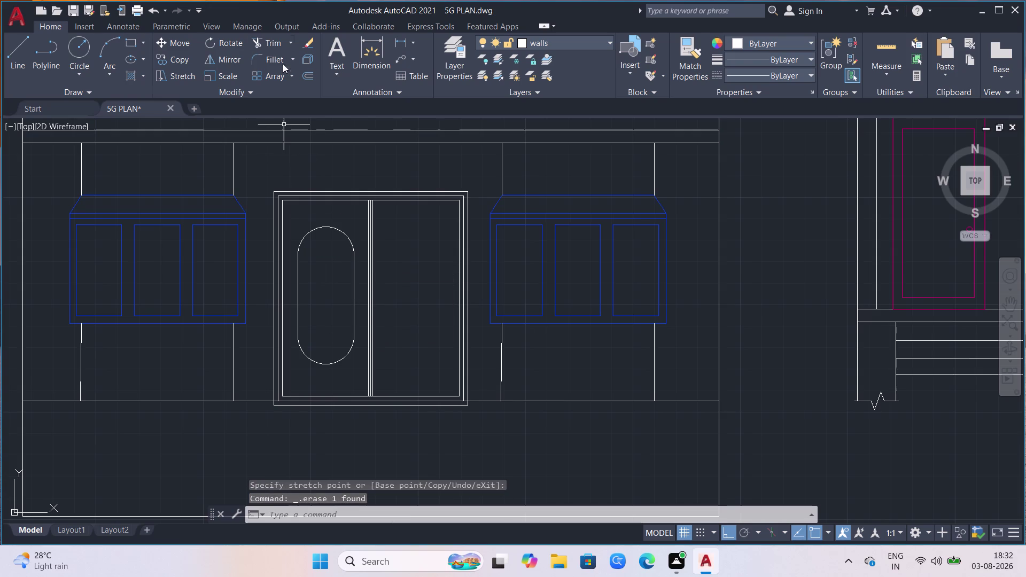
Redraw the narrow pane rectangle inside the rounded opening.
click(135, 48)
click(306, 255)
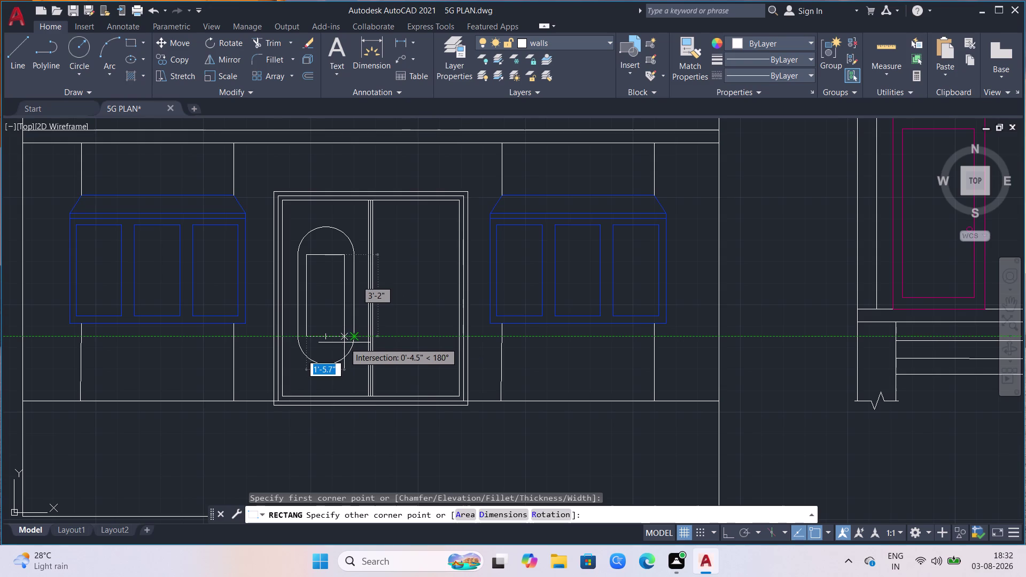
click(344, 343)
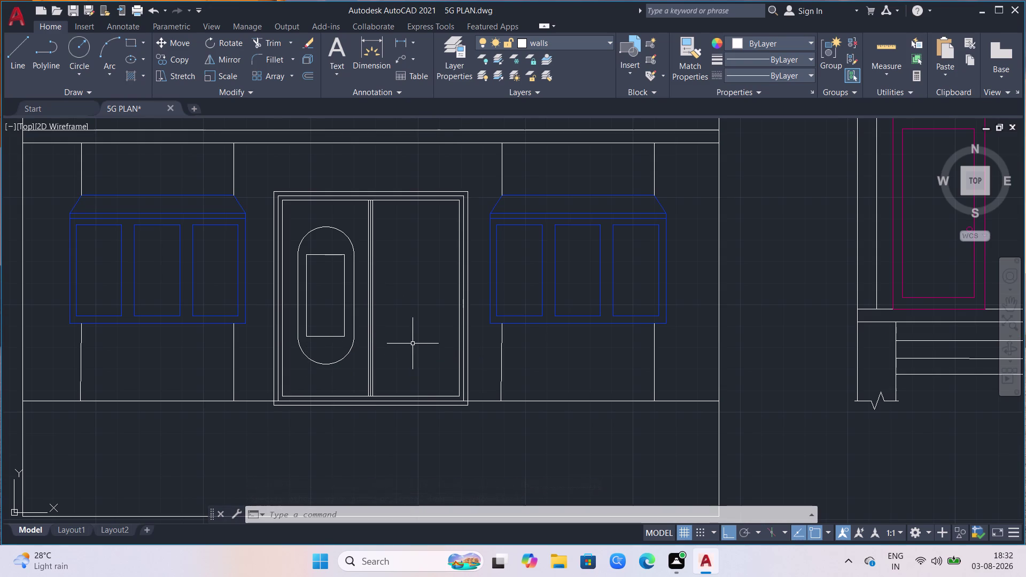
scroll(down, 3)
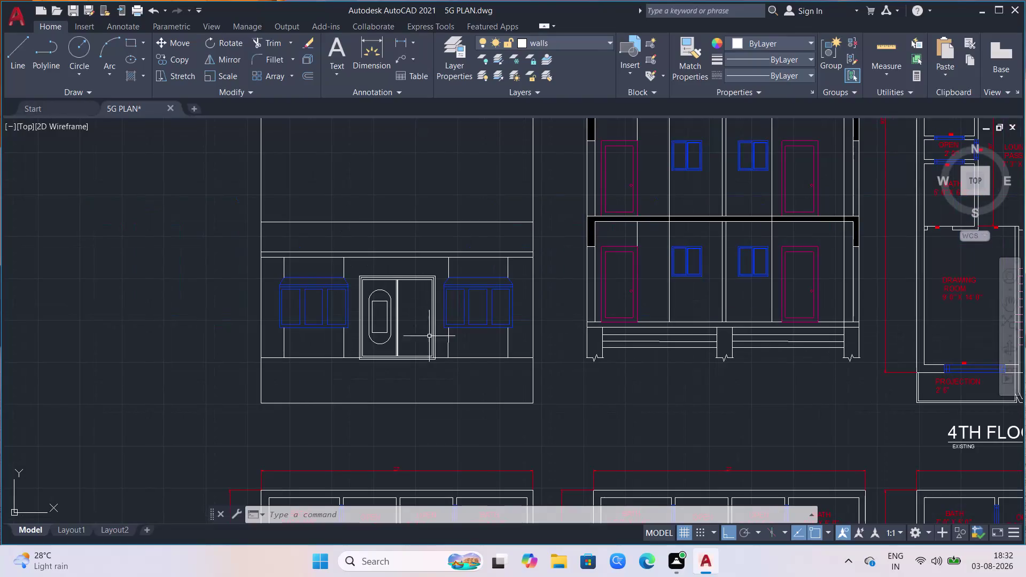
Cancel a stray selection window and launch Hatch to fill areas of the door elevation.
scroll(up, 3)
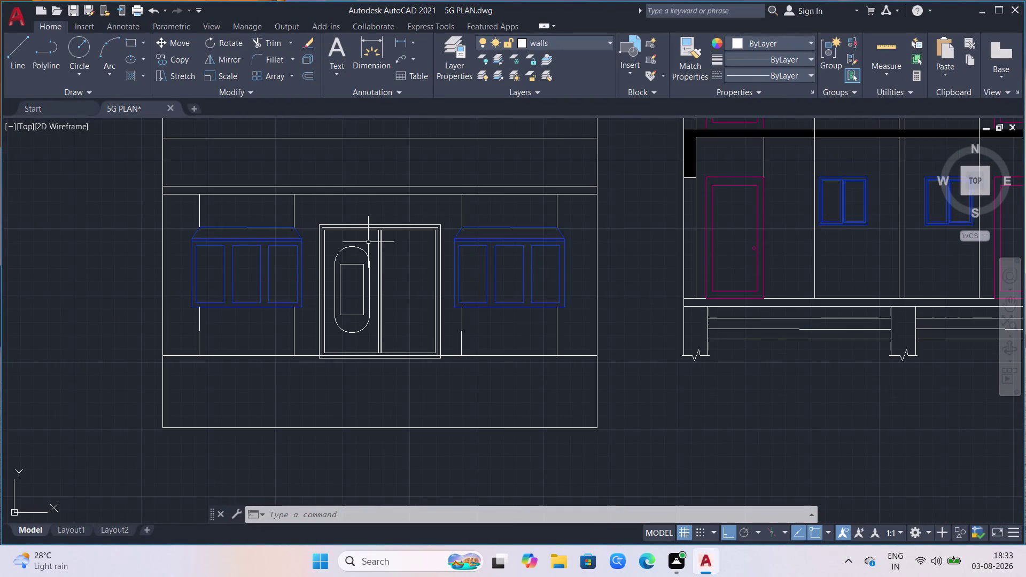
drag(368, 242, 374, 254)
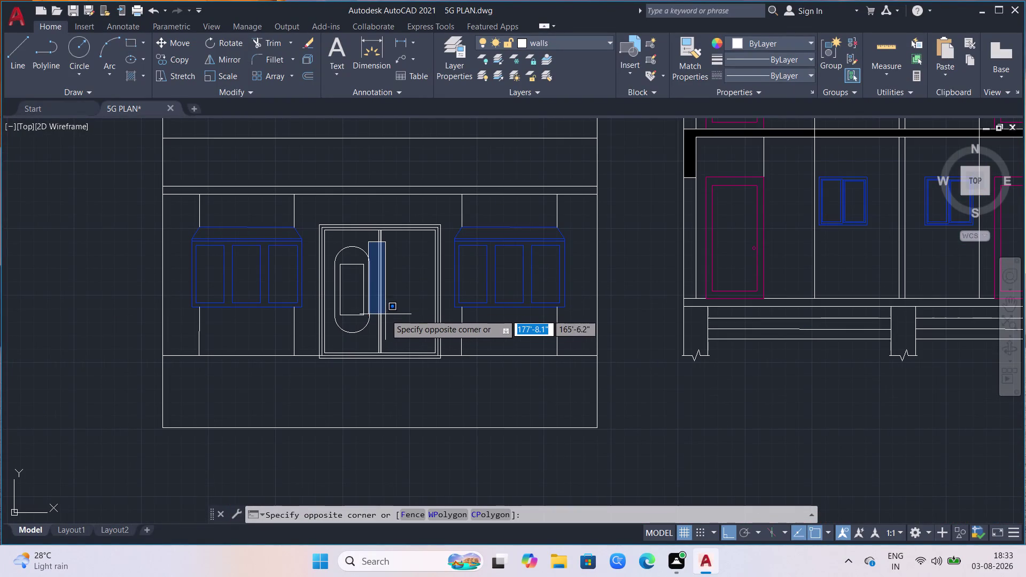
key(Escape)
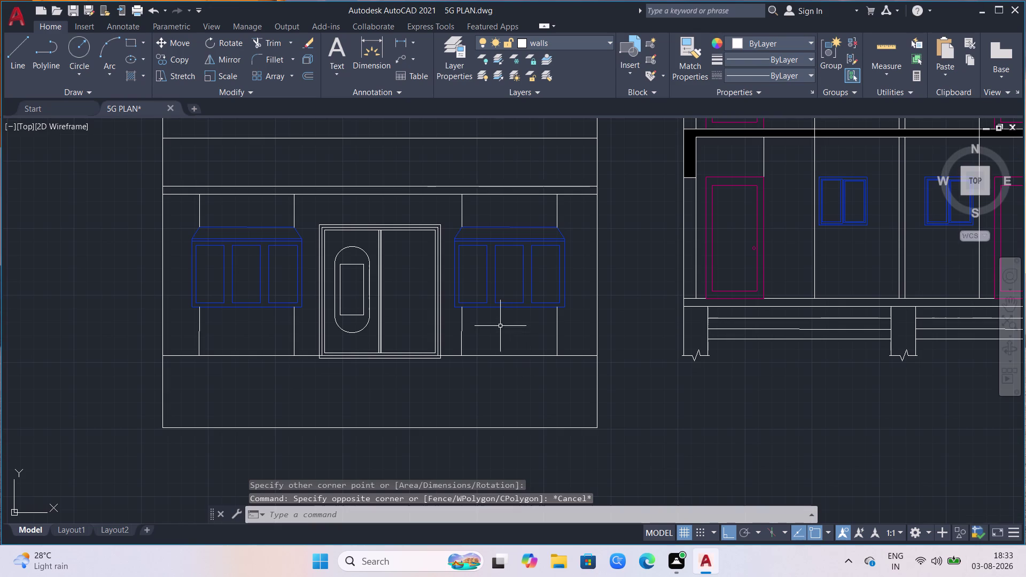
click(134, 73)
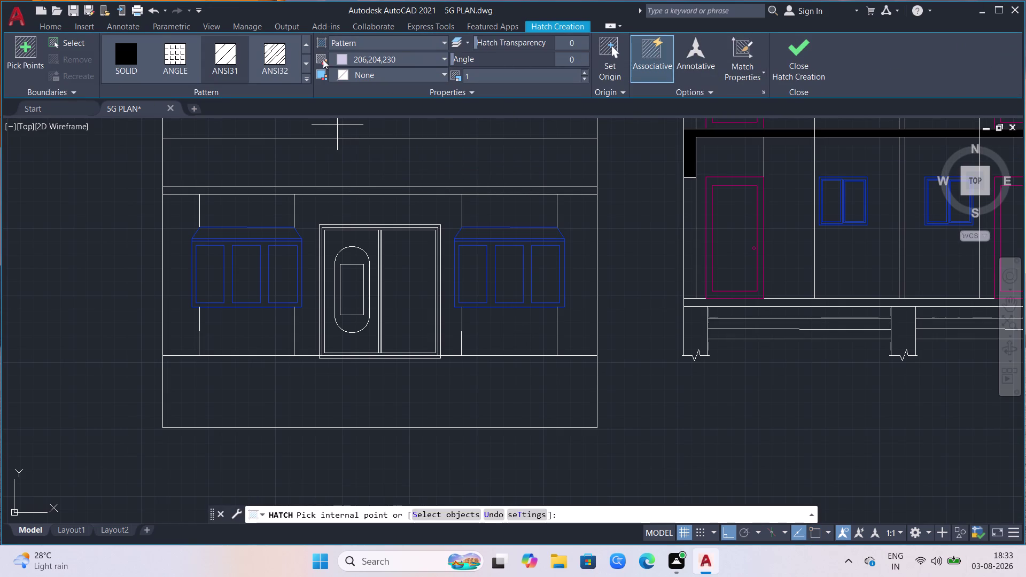
Try a pale-yellow diagonal hatch in the rectangular pane, then undo it.
click(442, 55)
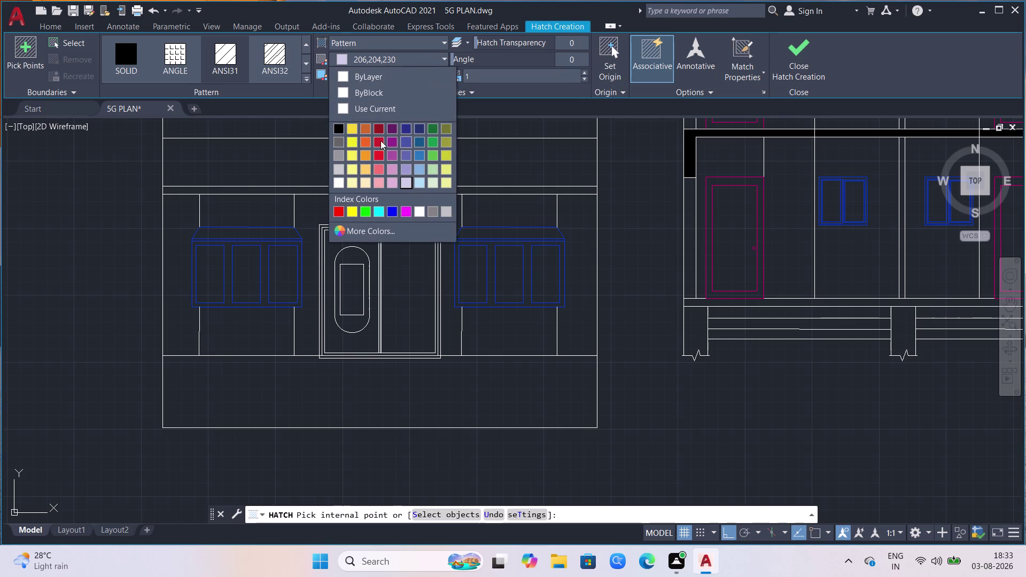
click(355, 152)
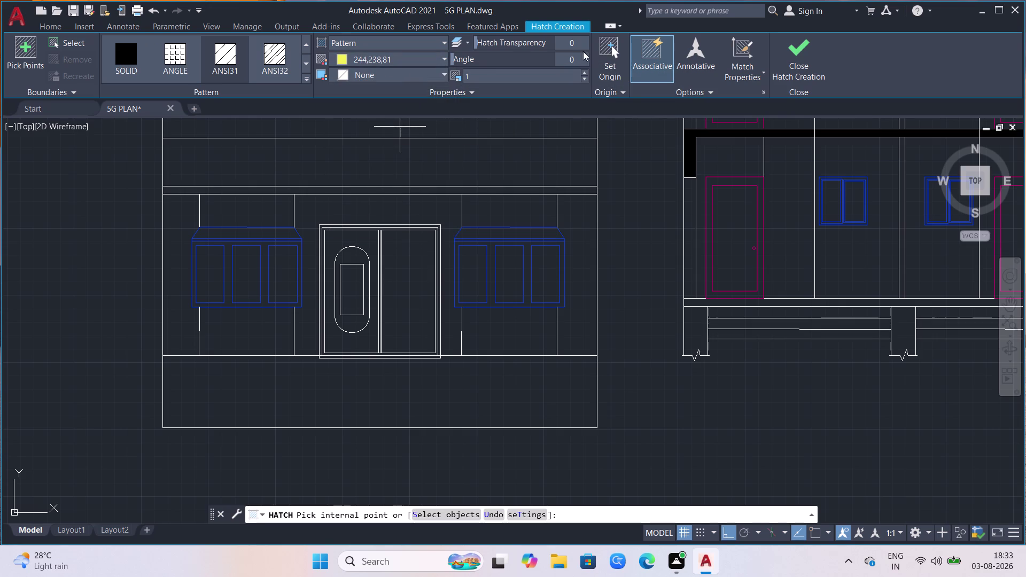
click(219, 63)
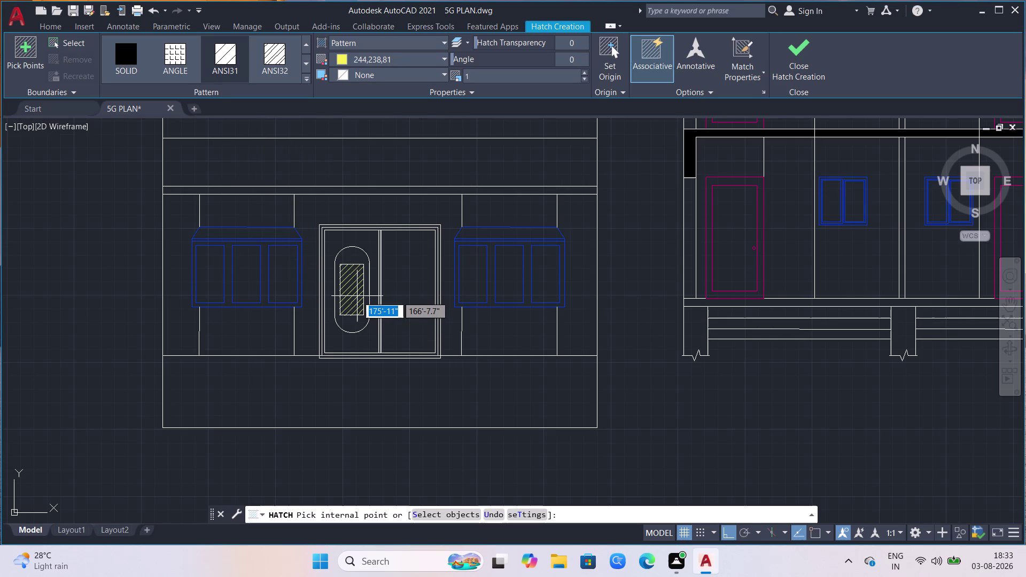
click(357, 296)
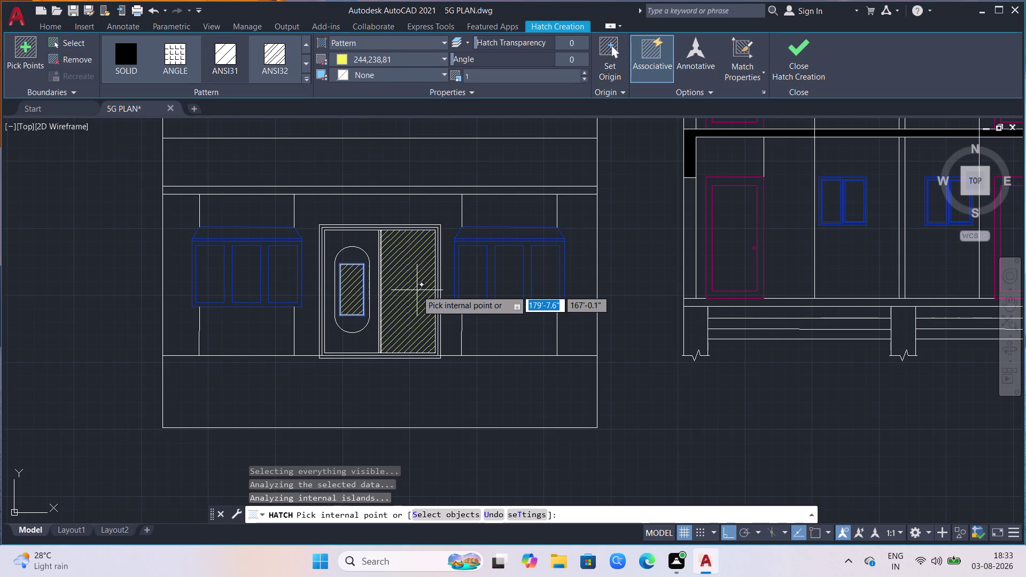
click(0, 313)
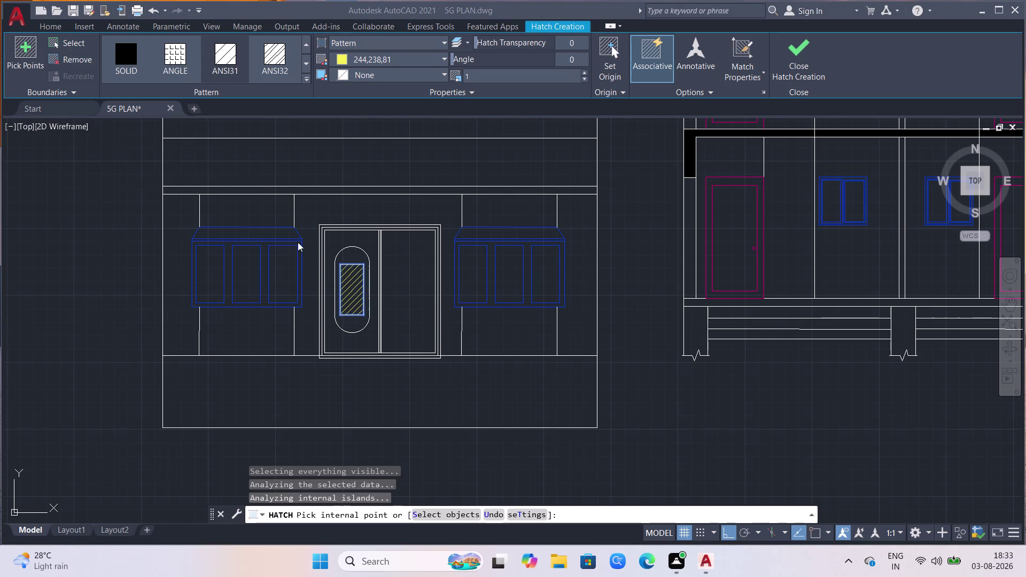
click(364, 241)
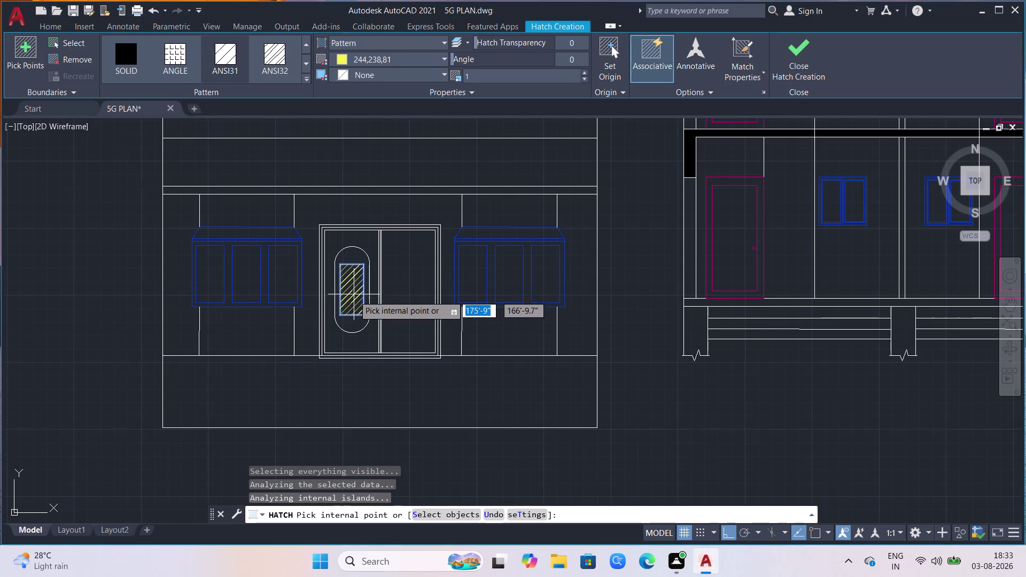
click(368, 248)
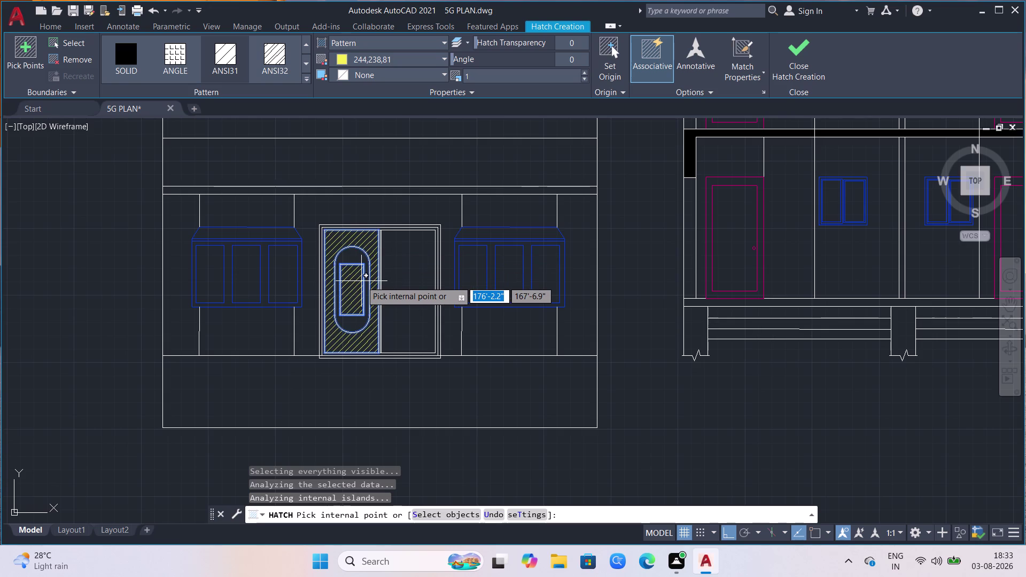
key(Escape)
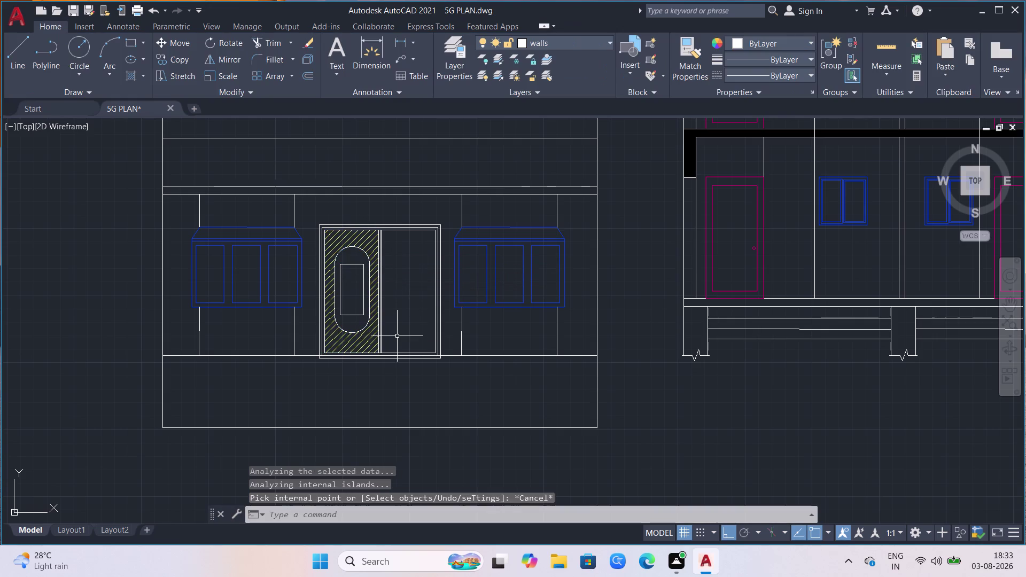
key(ctrl+z)
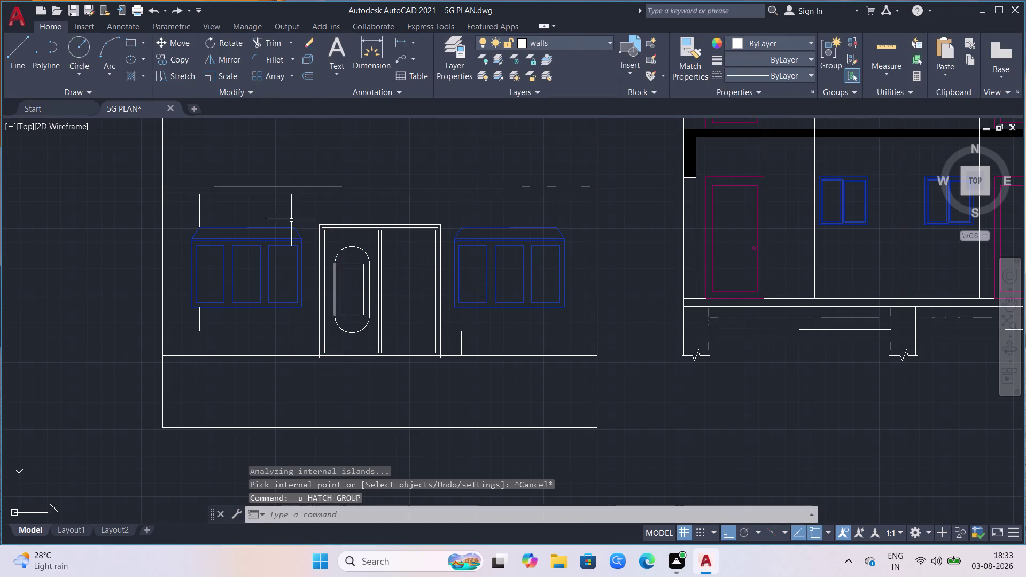
Hatch the left door's rounded glass panel in yellow and window-select the panel with its hatch.
click(136, 78)
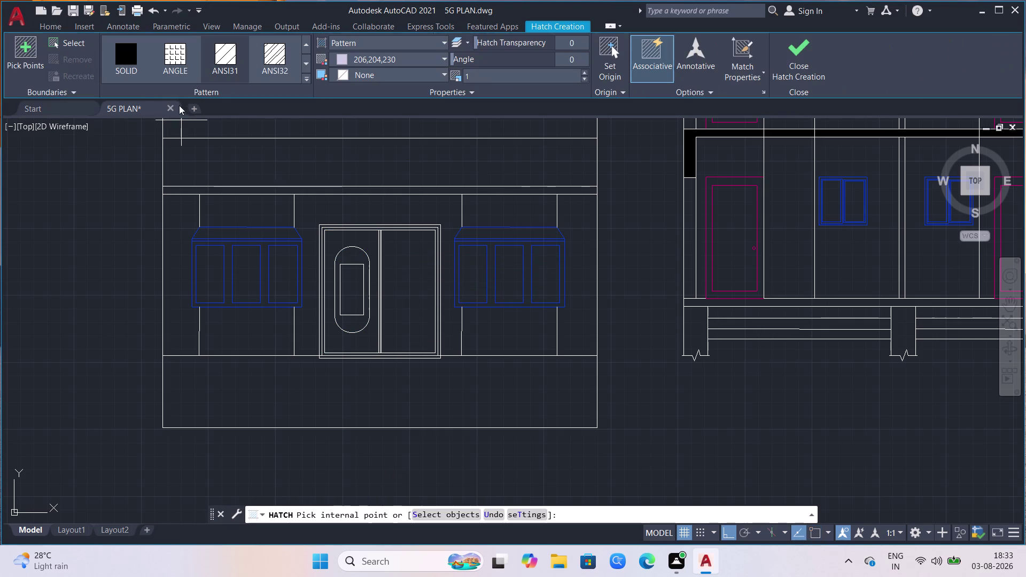
click(226, 61)
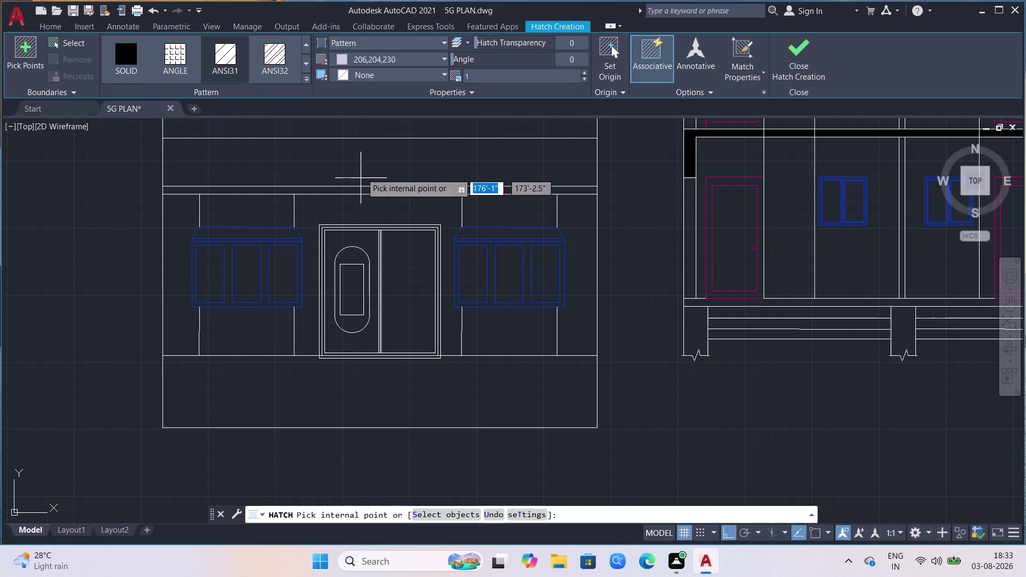
click(441, 60)
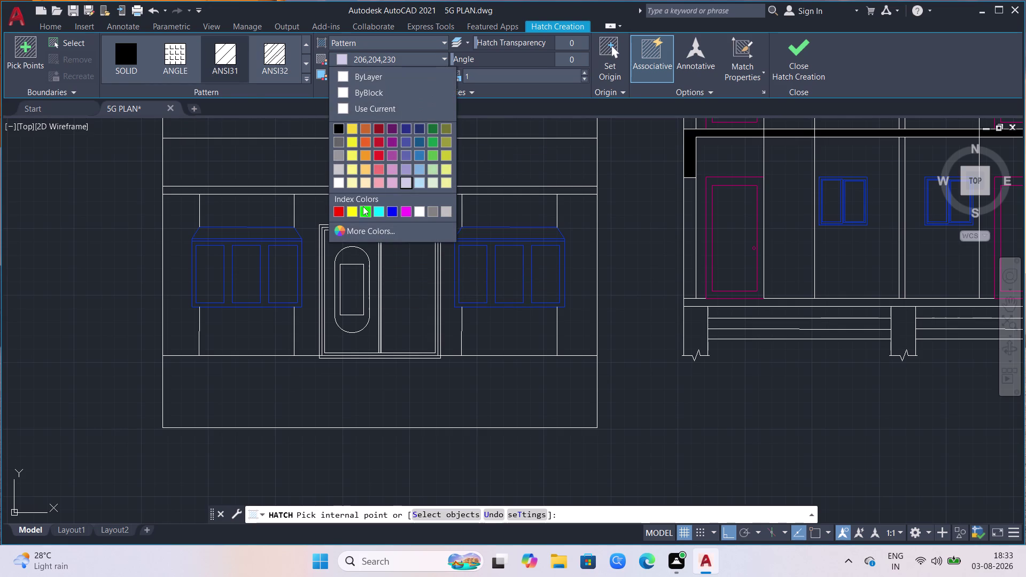
click(348, 211)
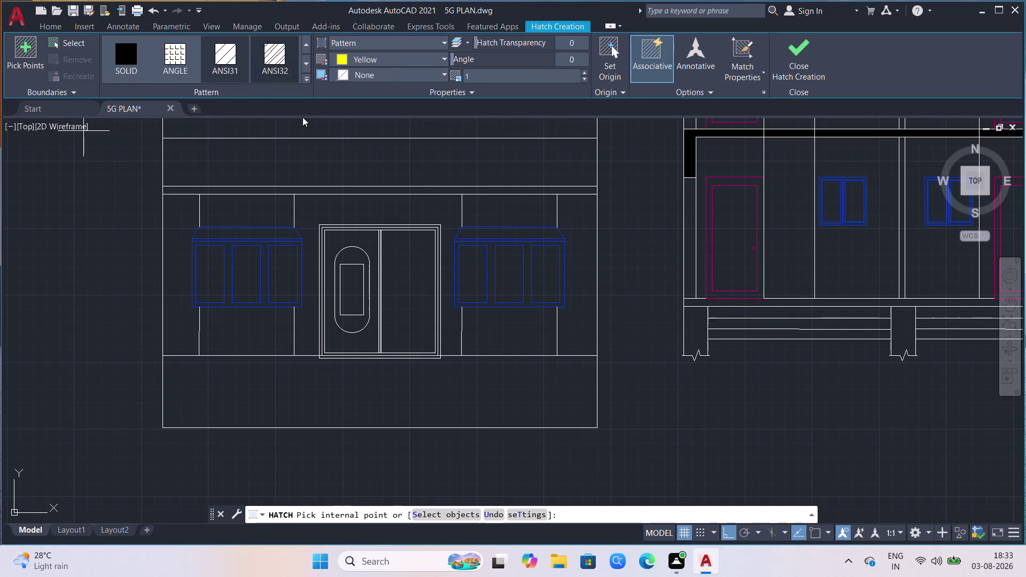
click(358, 283)
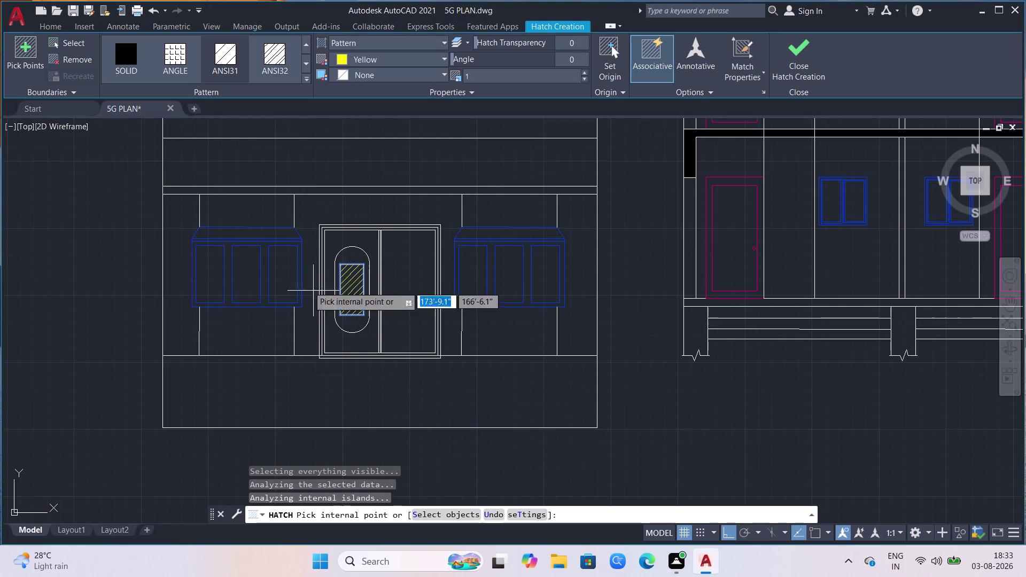
key(Escape)
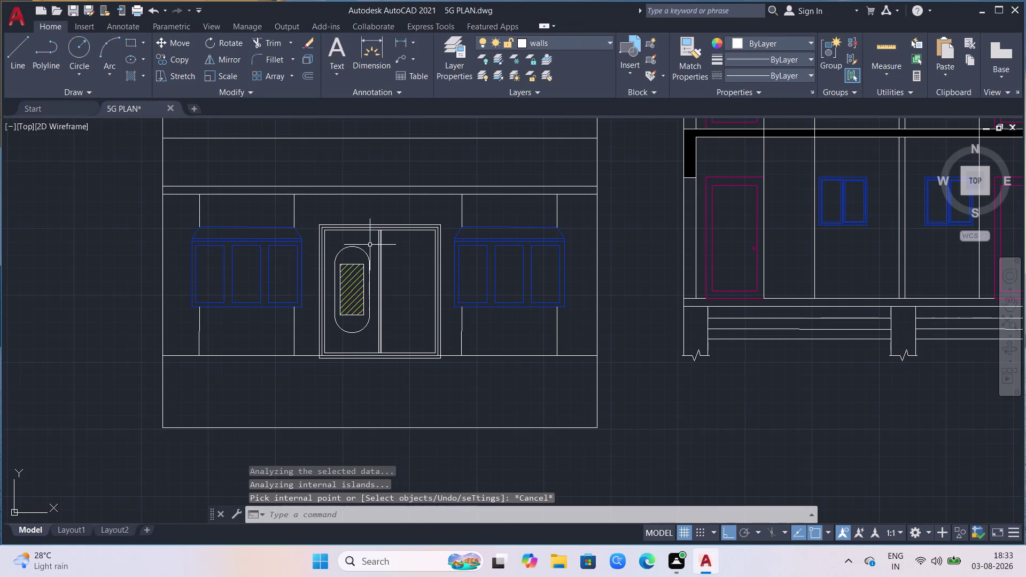
click(370, 245)
click(329, 335)
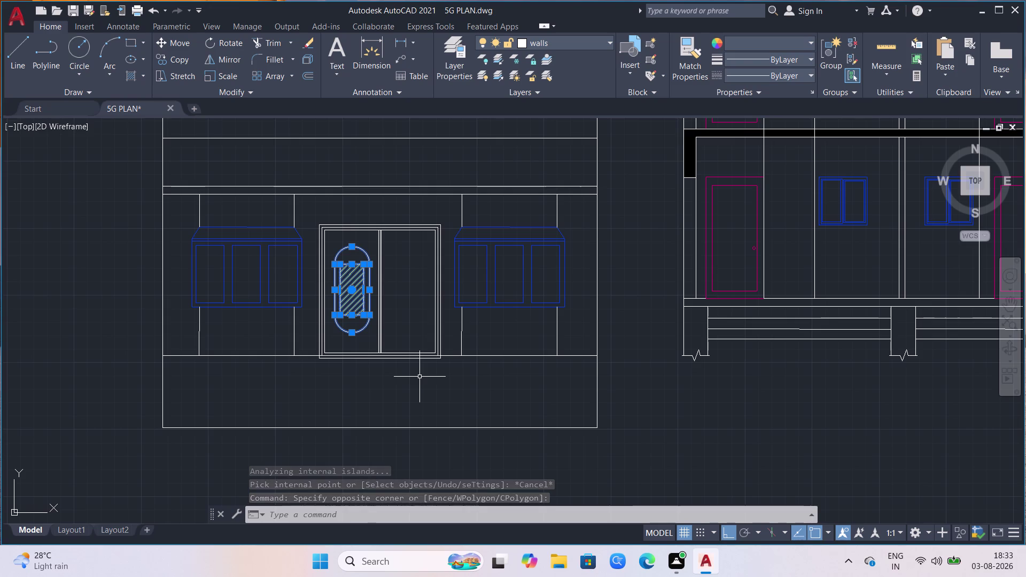
Copy the hatched panel from the left door's corner into the right door leaf.
text(co)
key(Return)
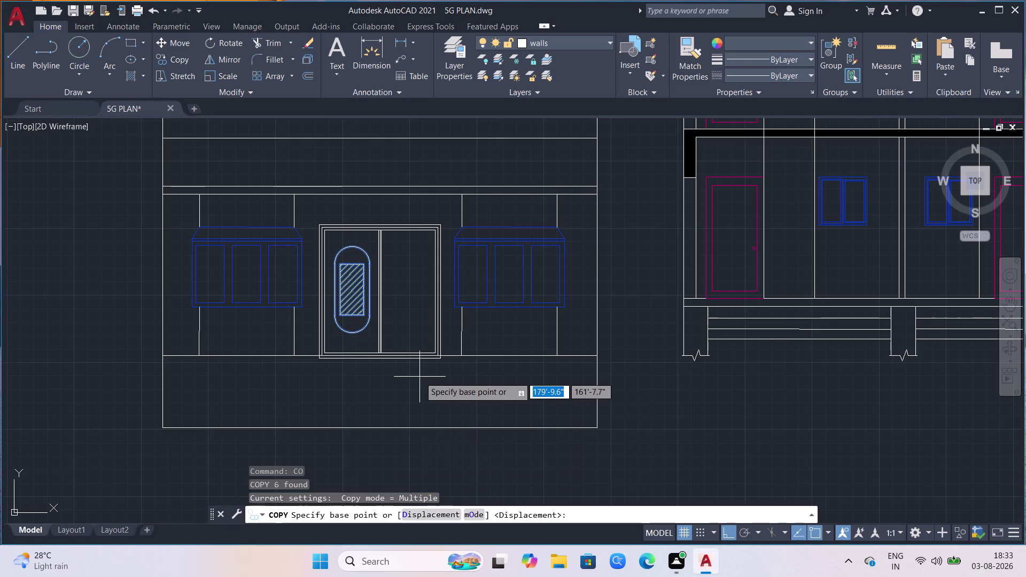
scroll(up, 3)
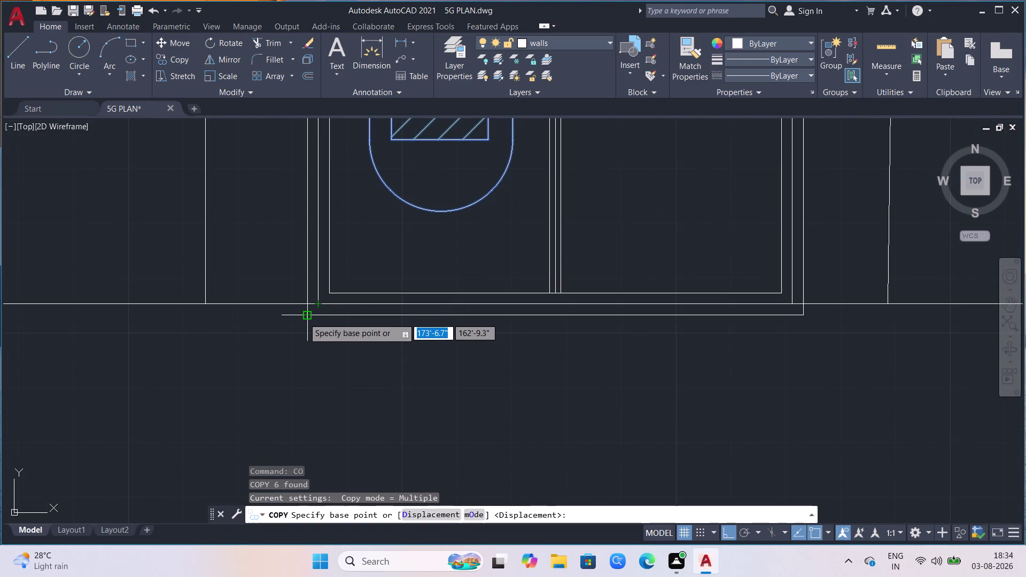
click(327, 294)
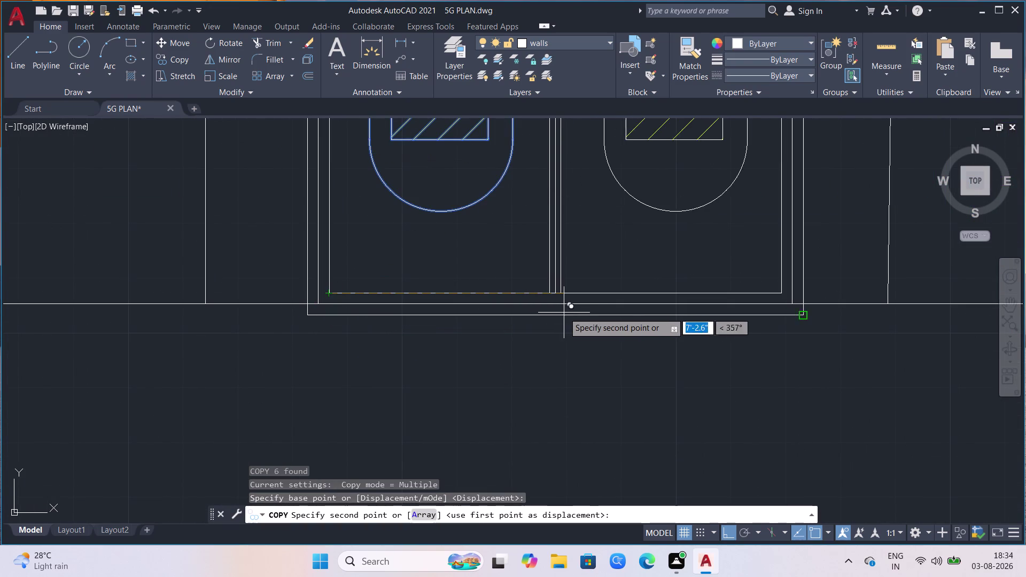
click(564, 298)
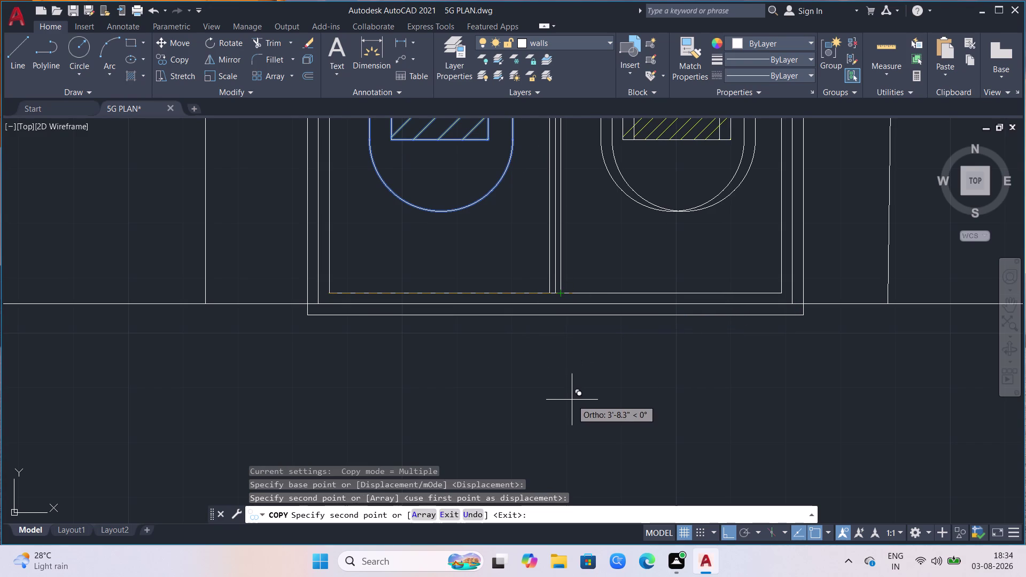
key(Escape)
Zoom back out over the facade and start a new hatch.
scroll(down, 3)
scroll(down, 3)
scroll(down, 3)
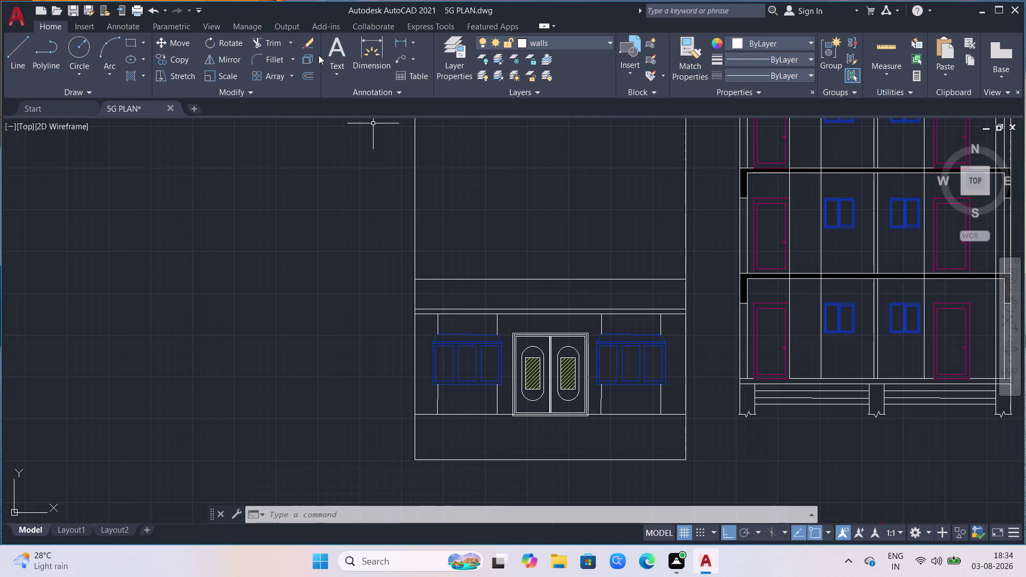
scroll(down, 3)
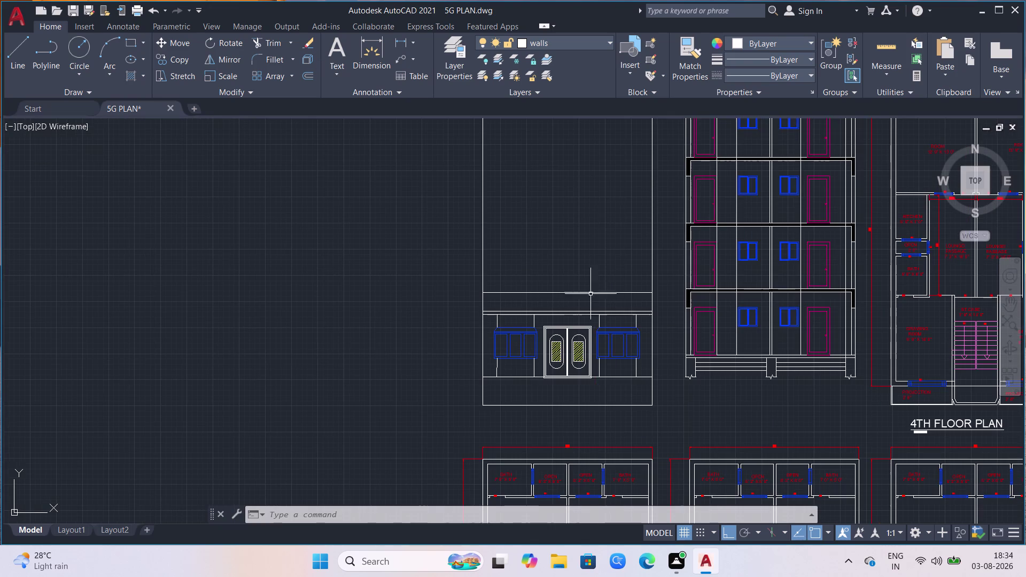
scroll(down, 3)
scroll(up, 3)
scroll(down, 3)
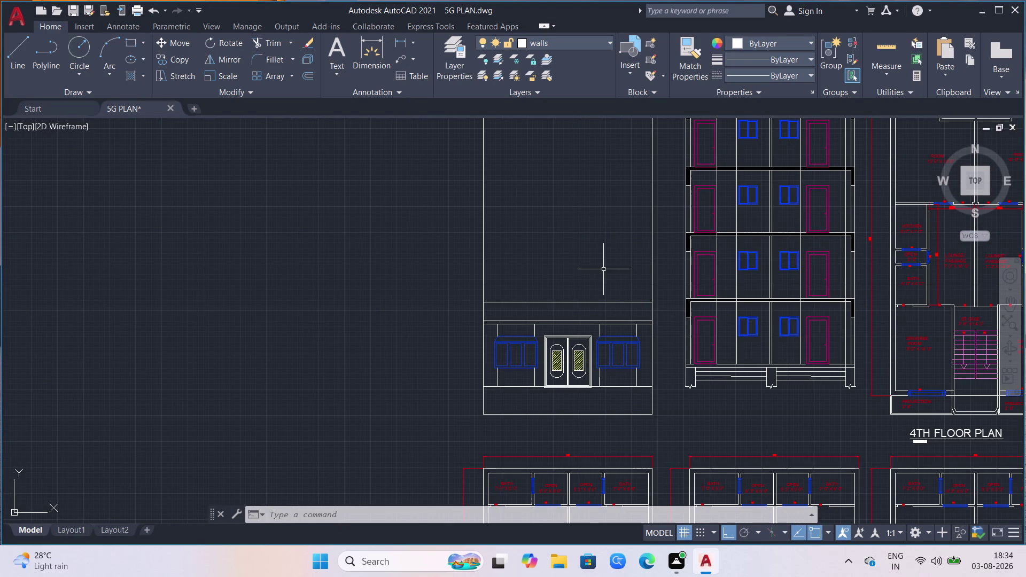
click(136, 76)
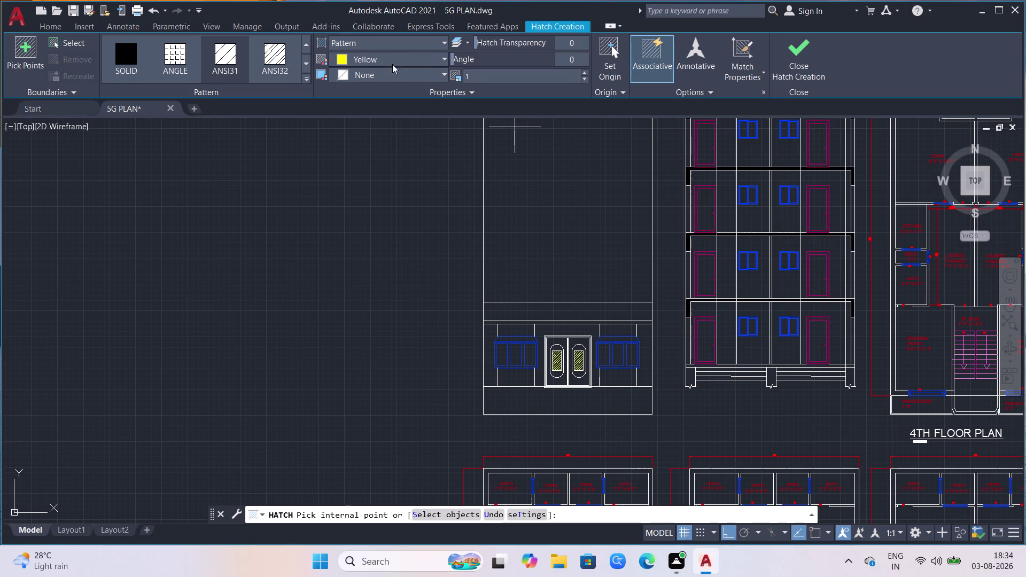
Fill the band above the doors with an ANSI37 crosshatch in green 88,186,72.
click(306, 66)
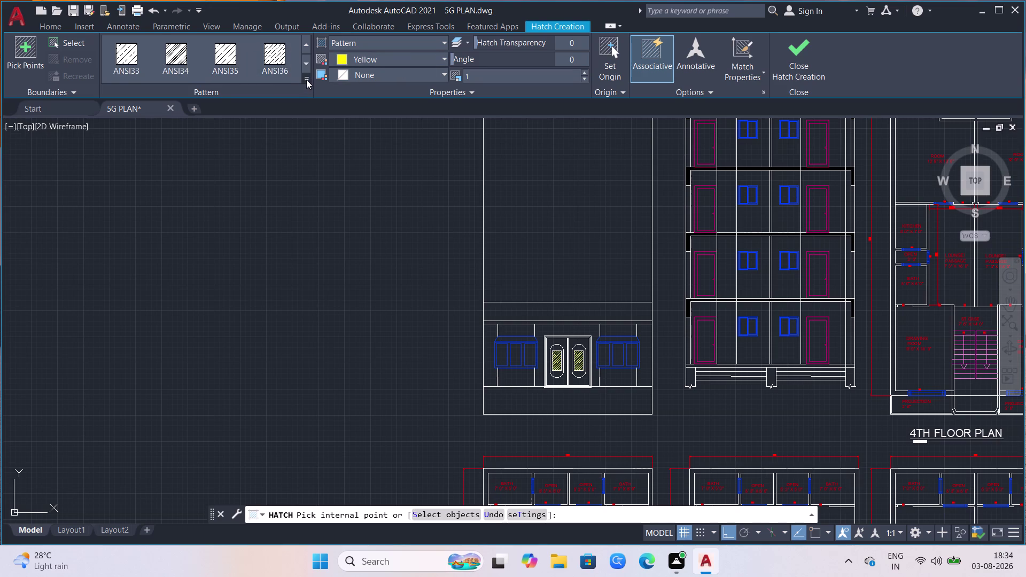
click(307, 80)
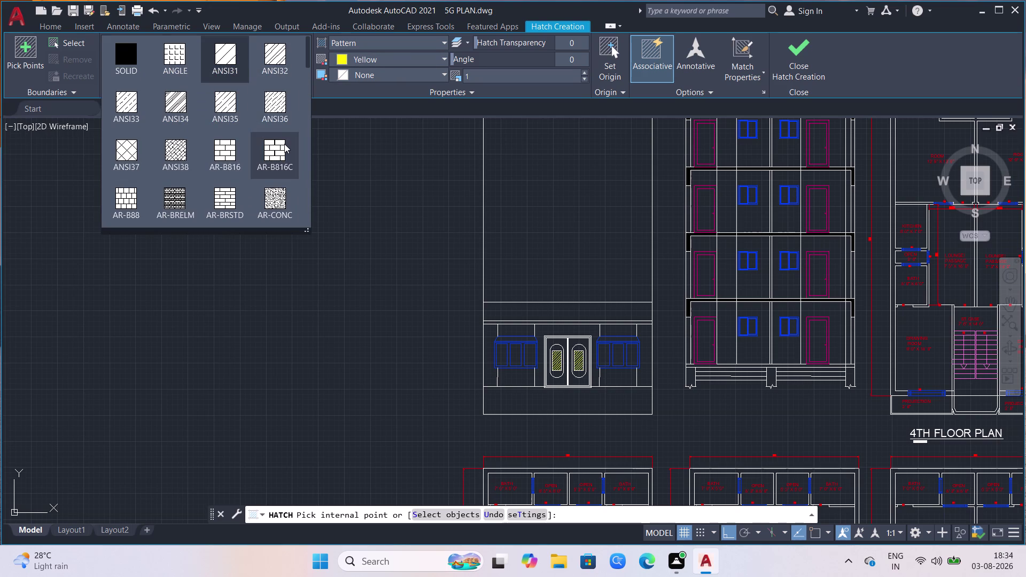
click(129, 148)
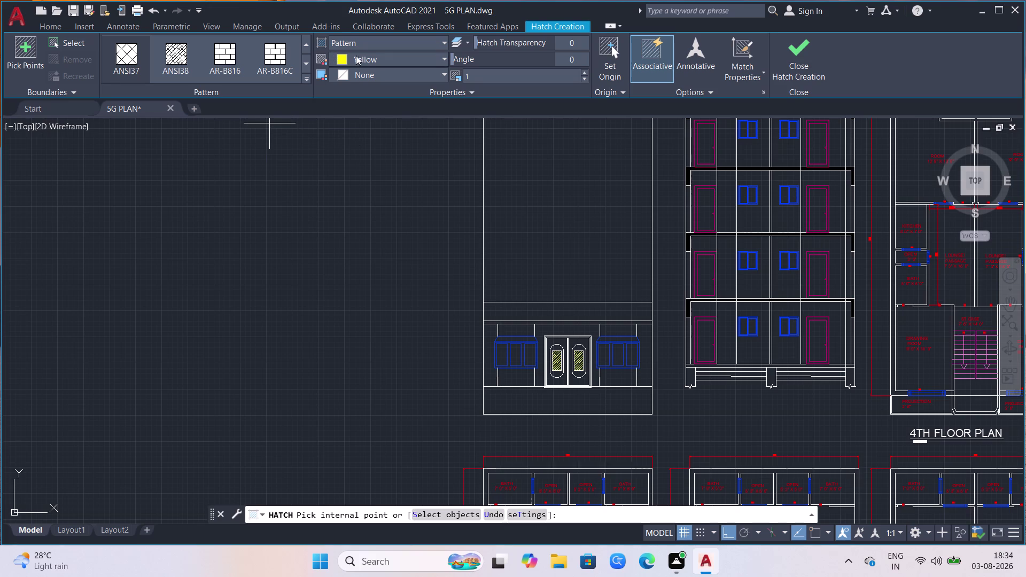
click(365, 57)
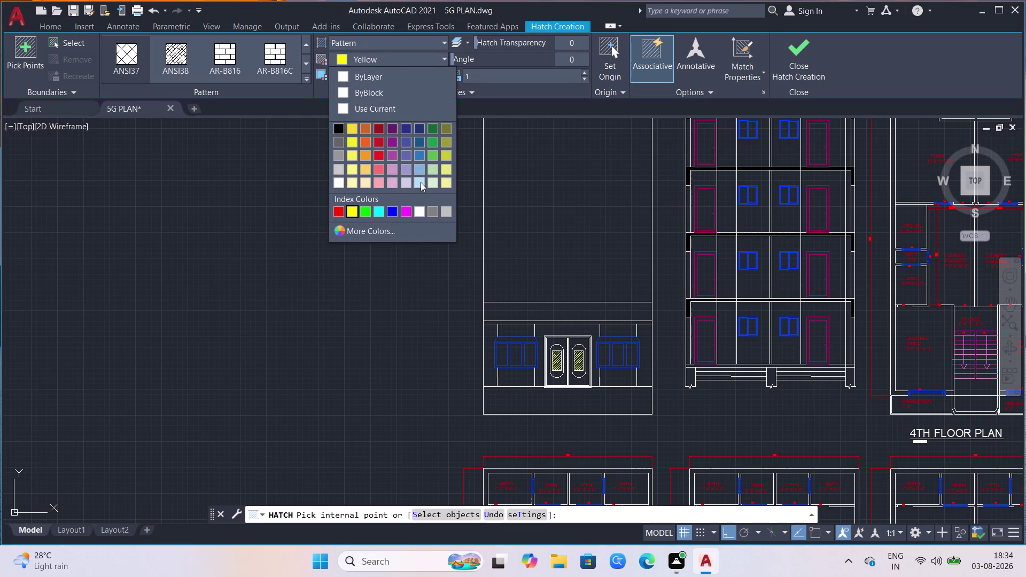
click(428, 156)
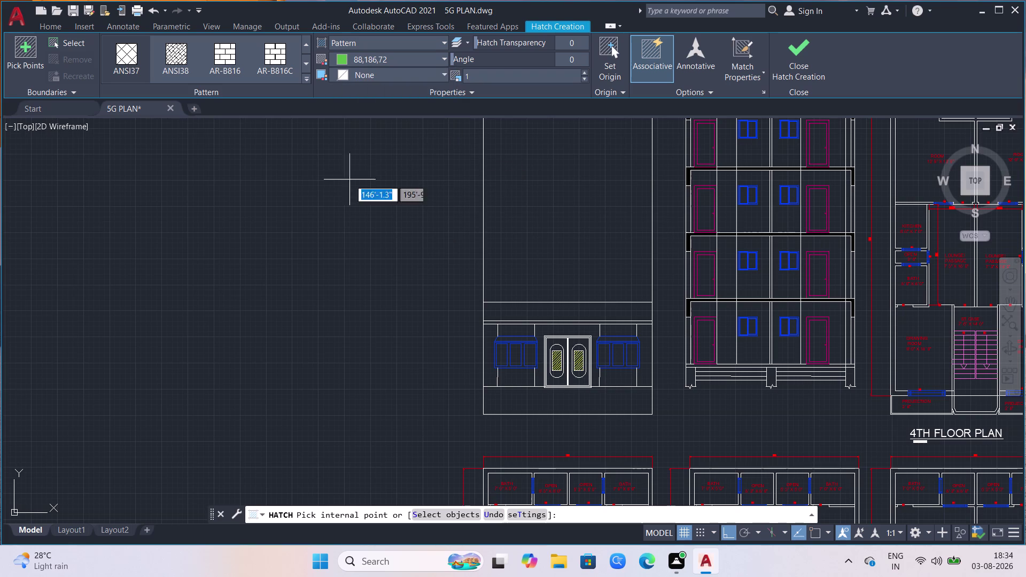
click(121, 59)
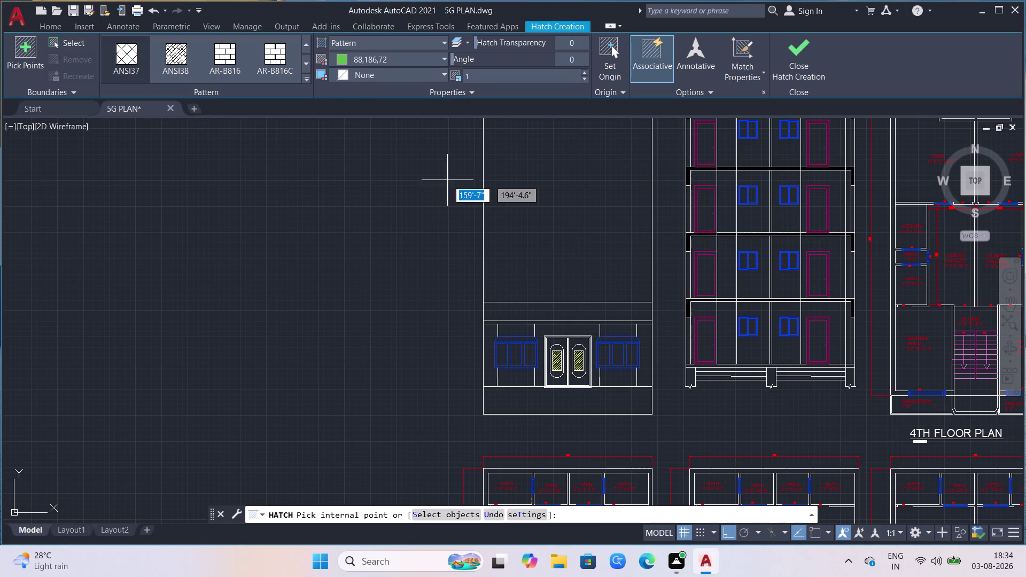
click(522, 309)
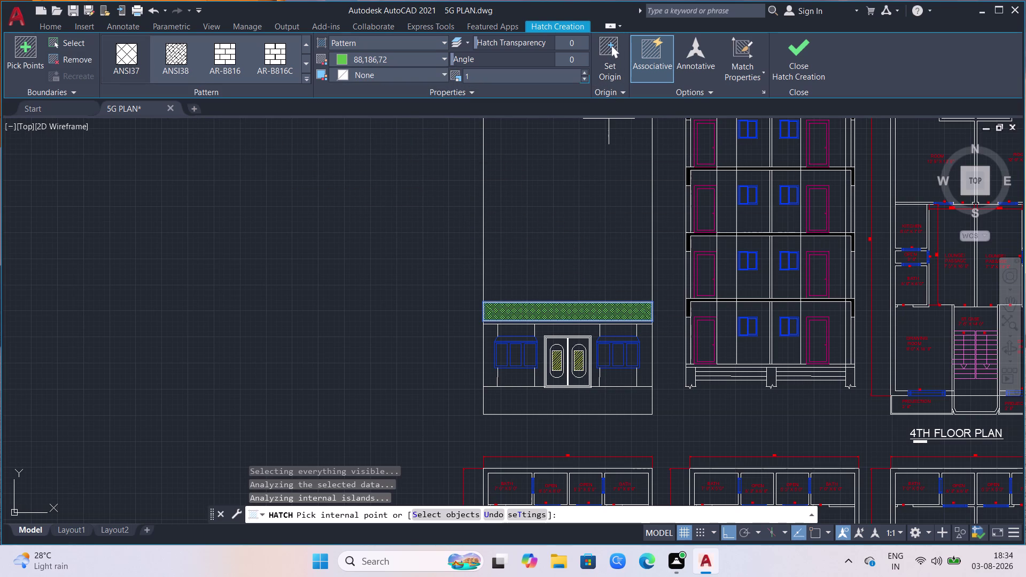
Raise the band crosshatch's pattern scale to 10.
click(543, 77)
key(BackSpace)
key(5)
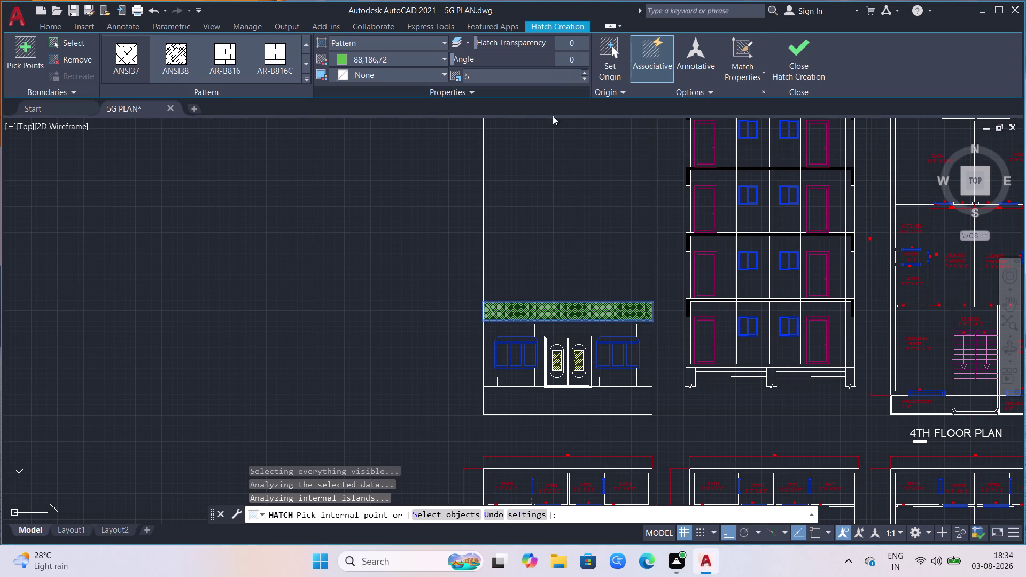
scroll(up, 3)
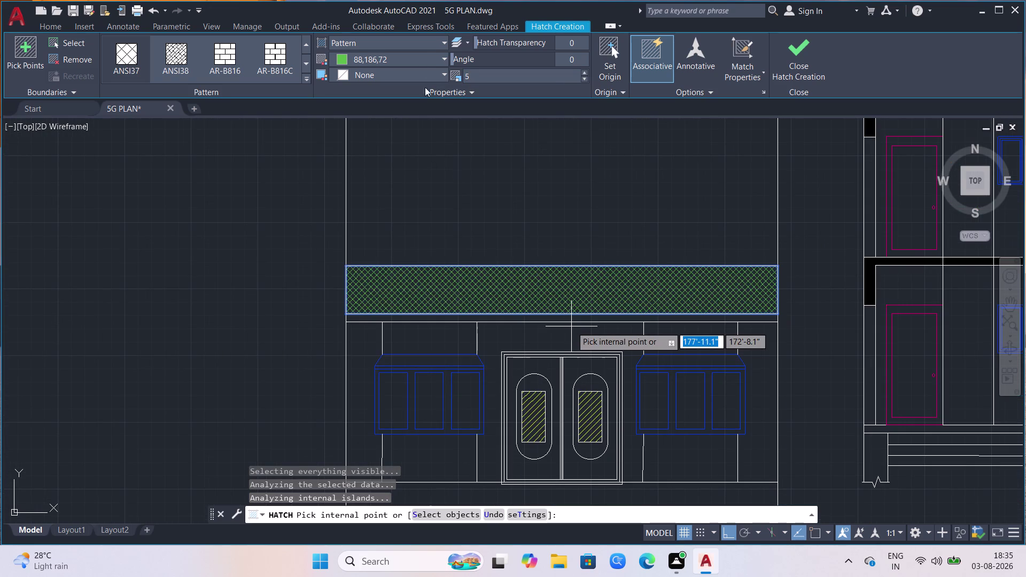
key(BackSpace)
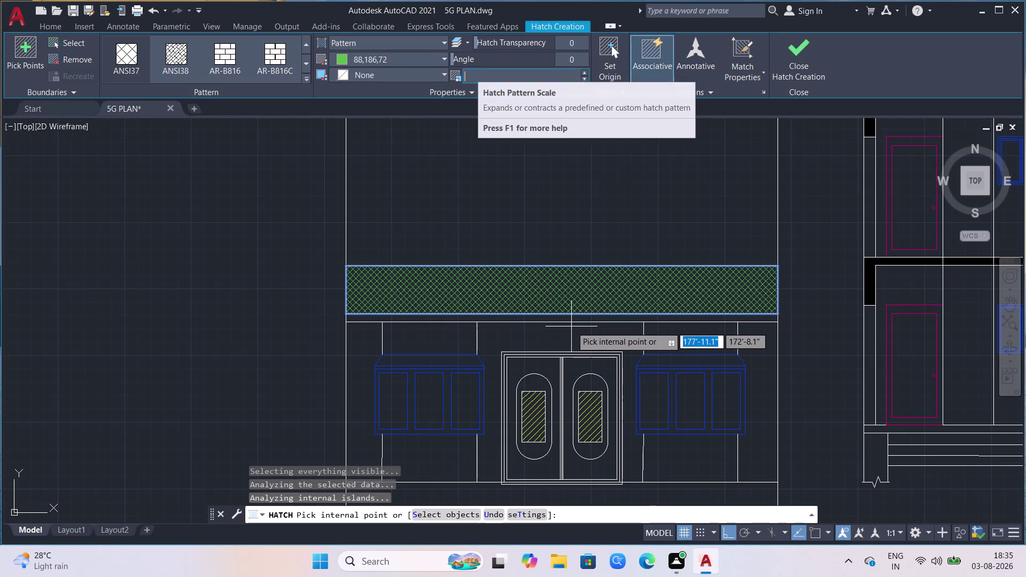
text(10)
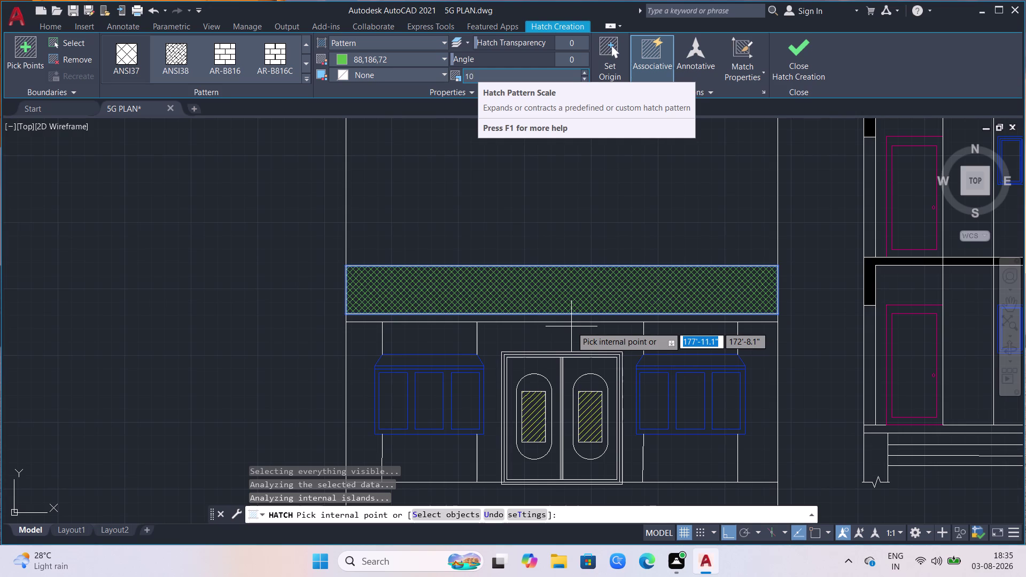
scroll(down, 3)
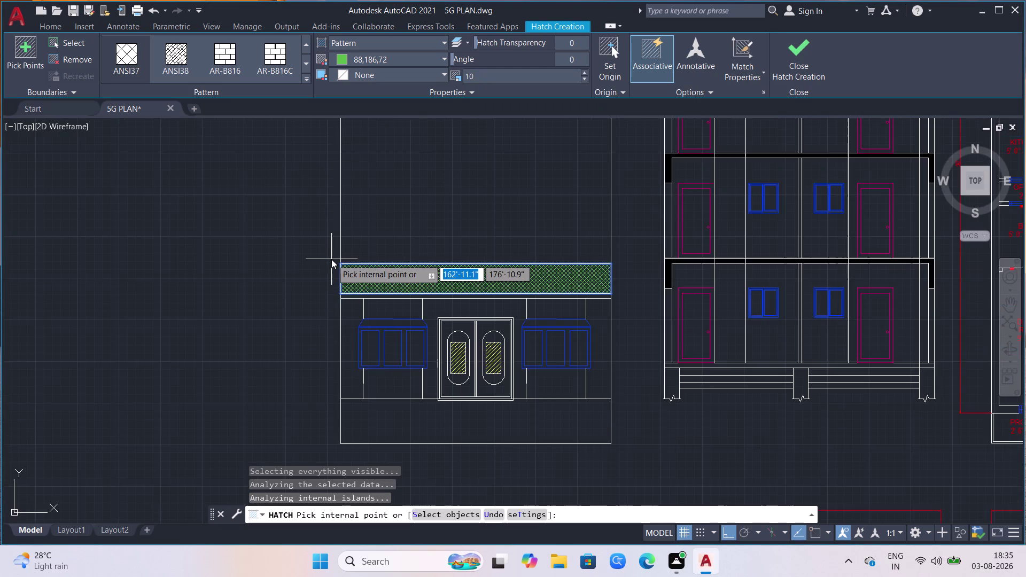
scroll(down, 3)
scroll(up, 3)
scroll(up, 3)
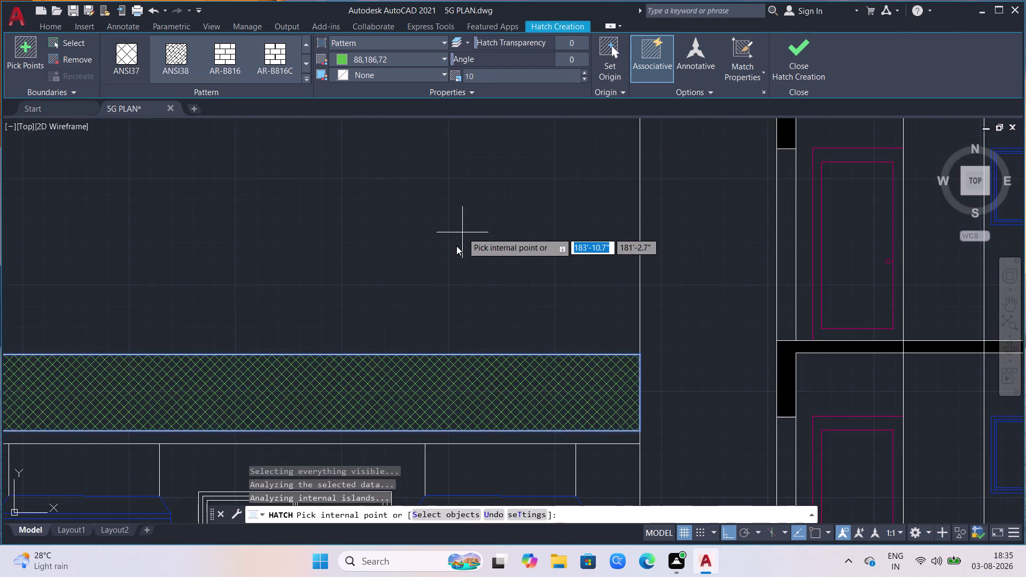
scroll(down, 3)
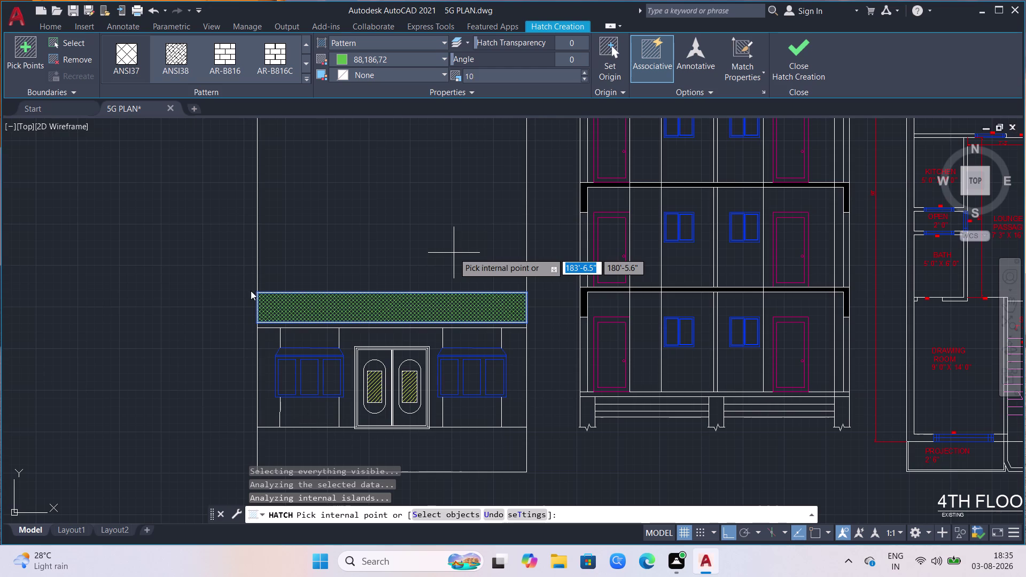
scroll(down, 3)
scroll(down, 3)
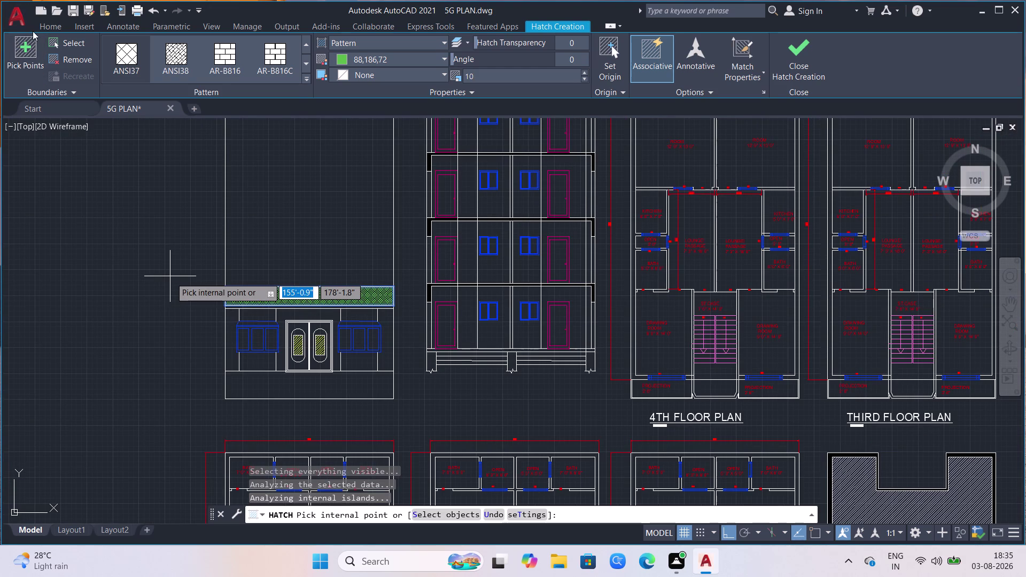
key(Escape)
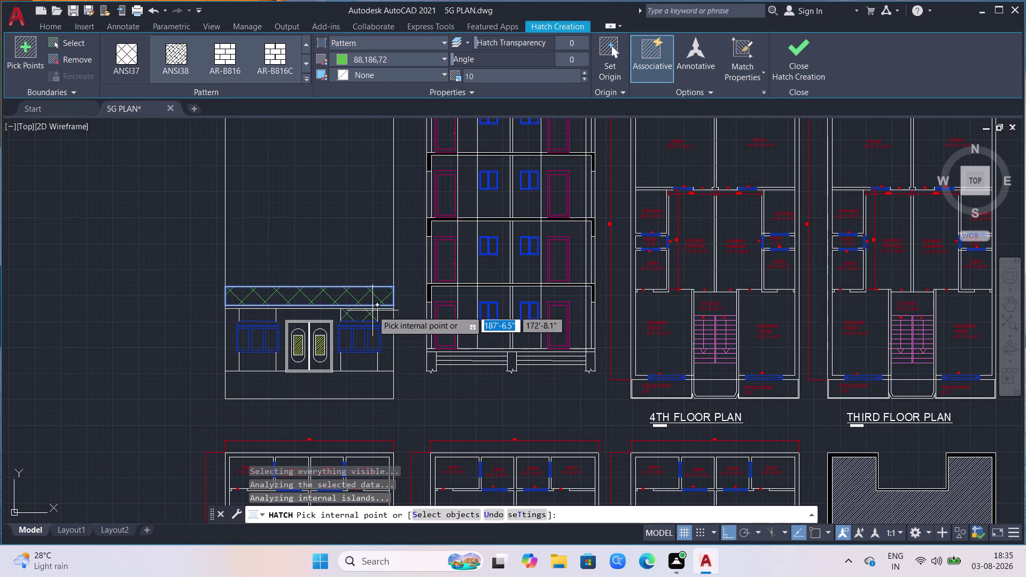
Re-edit the pattern scale to 5 and pick another point on the facade.
click(483, 68)
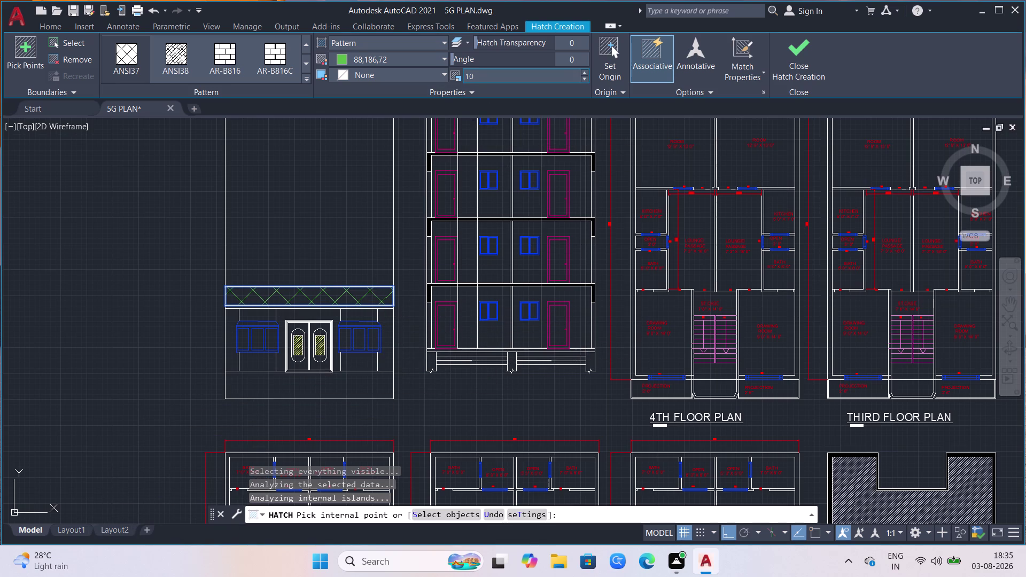
key(BackSpace)
key(BackSpace)
key(BackSpace)
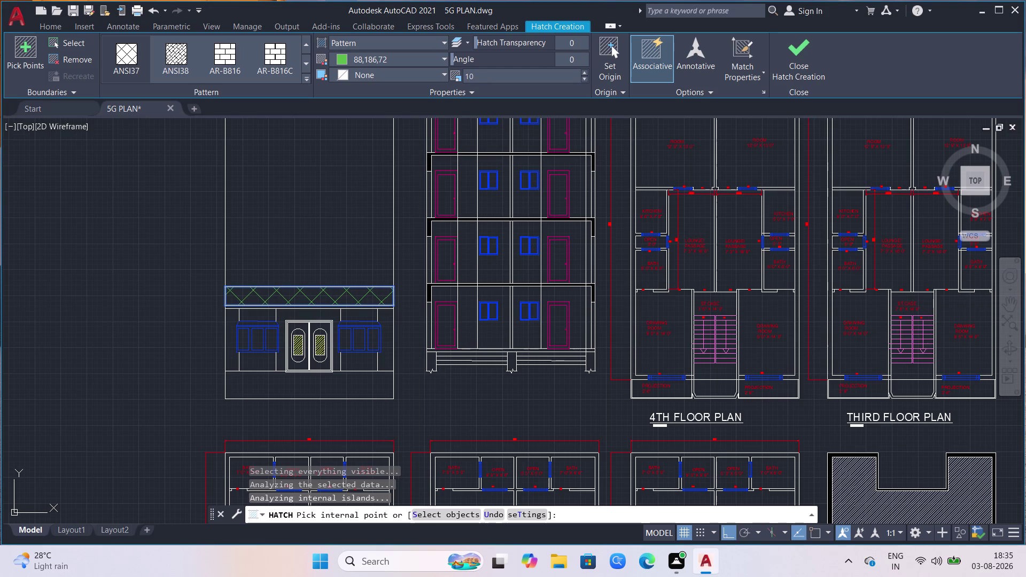
click(475, 69)
click(476, 73)
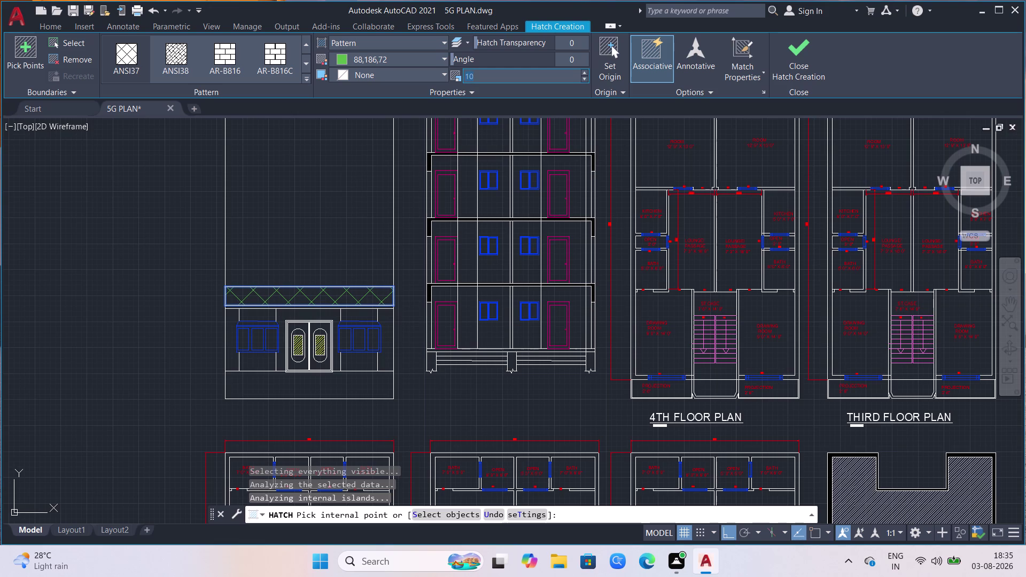
key(BackSpace)
key(BackSpace)
key(5)
click(79, 259)
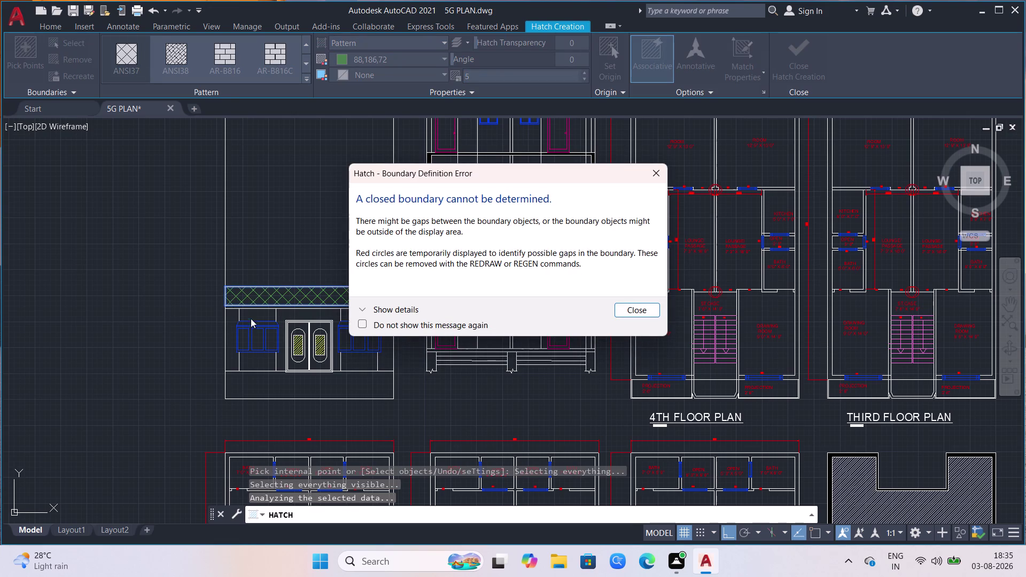
Dismiss the closed-boundary error and set the hatch scale to 3.
click(653, 173)
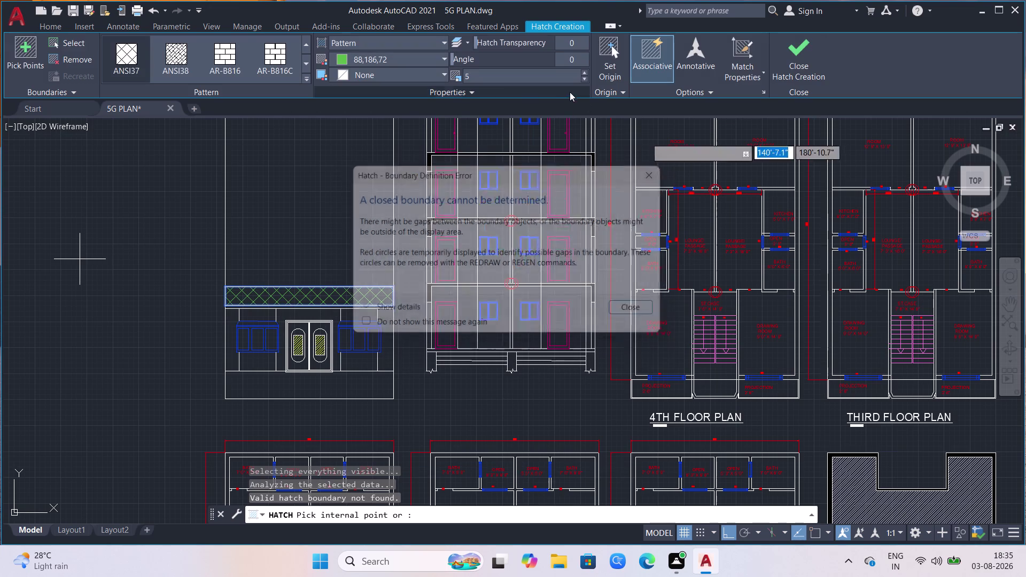
click(479, 72)
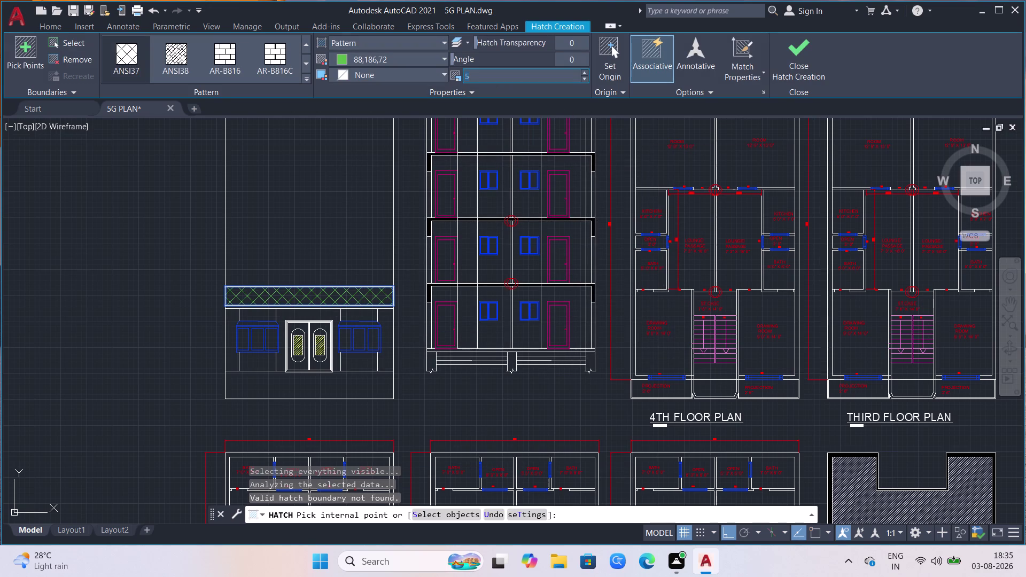
key(BackSpace)
key(3)
Try two more facade areas, dismiss their boundary errors, and cancel Hatch.
click(122, 239)
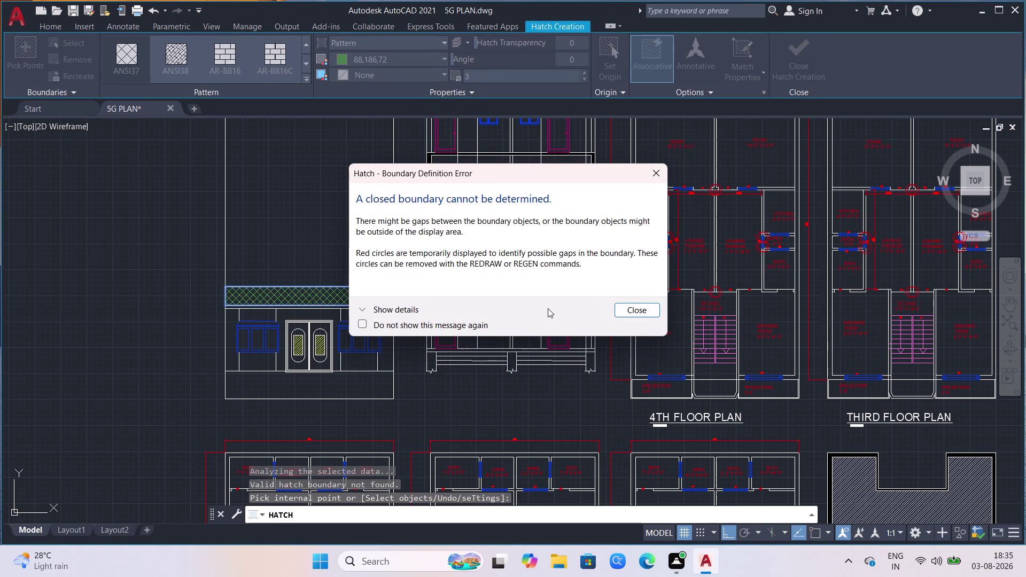
click(654, 176)
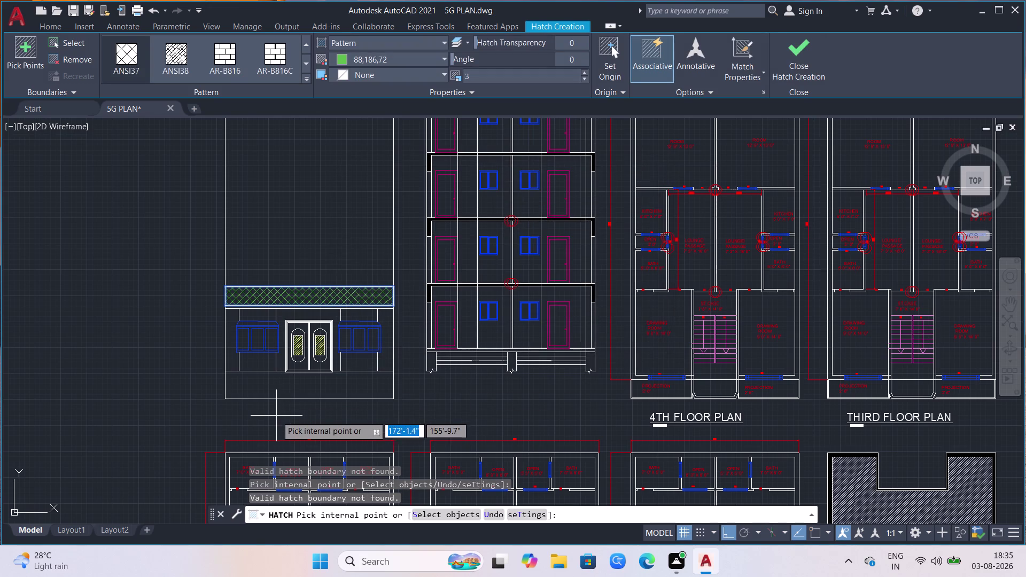
click(399, 331)
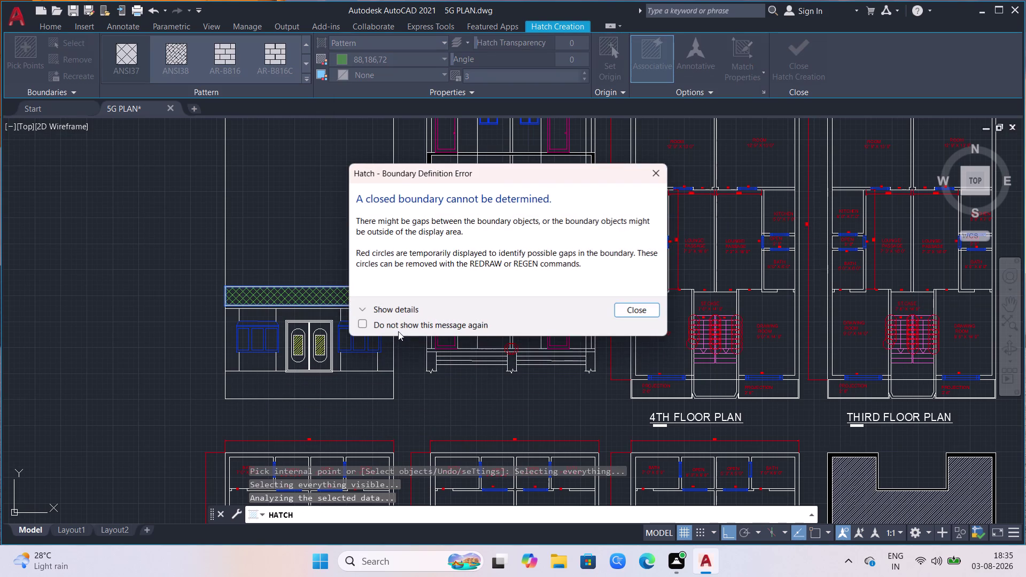
click(662, 175)
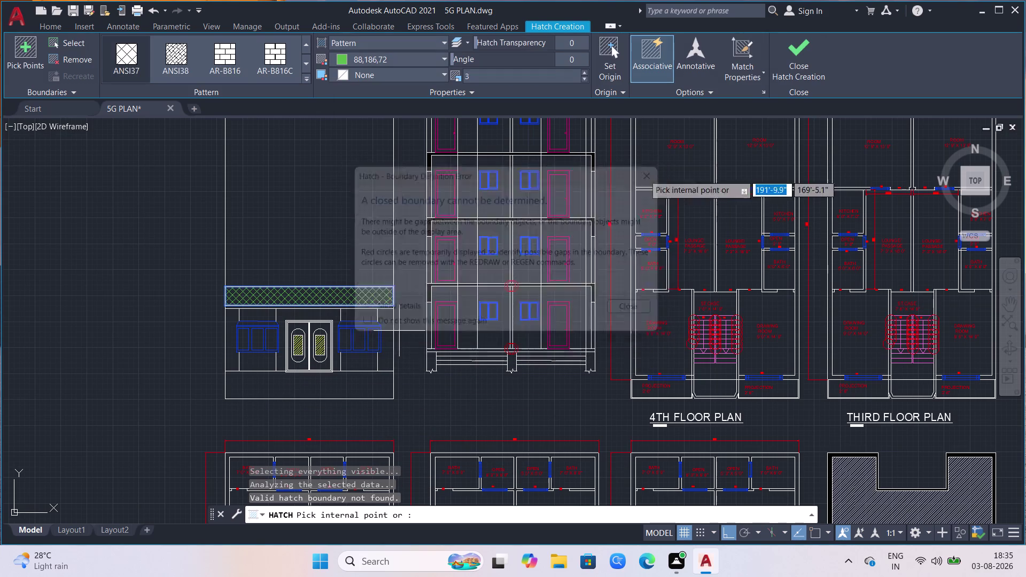
key(Escape)
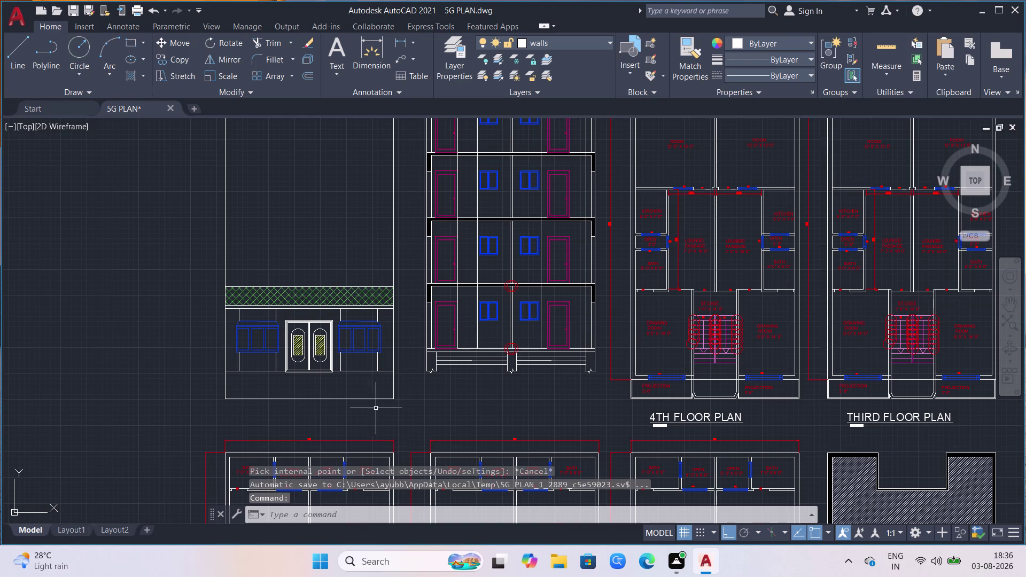
Window-select the ground-floor windows, doors and lines after clearing a first attempt.
click(404, 343)
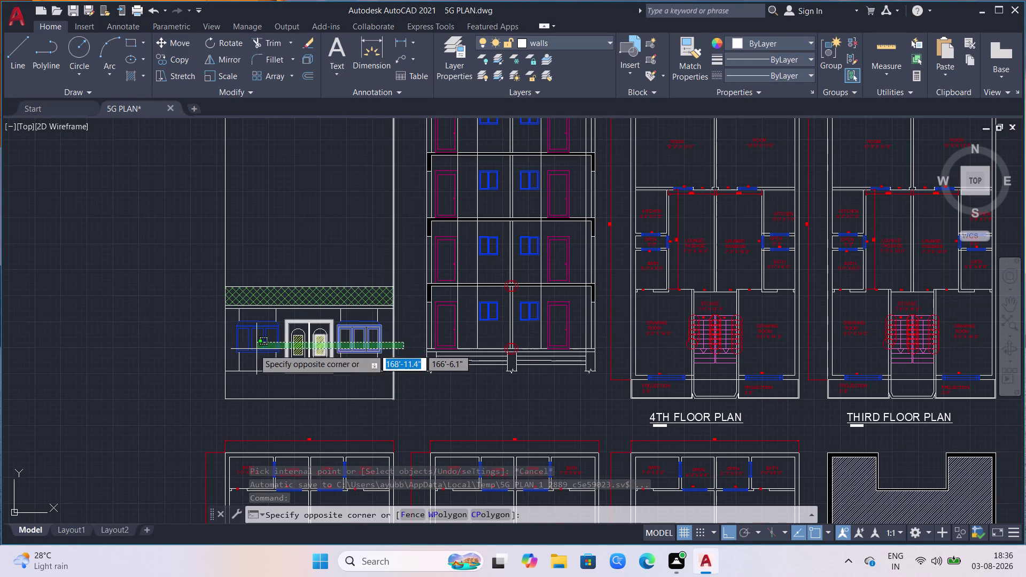
click(205, 346)
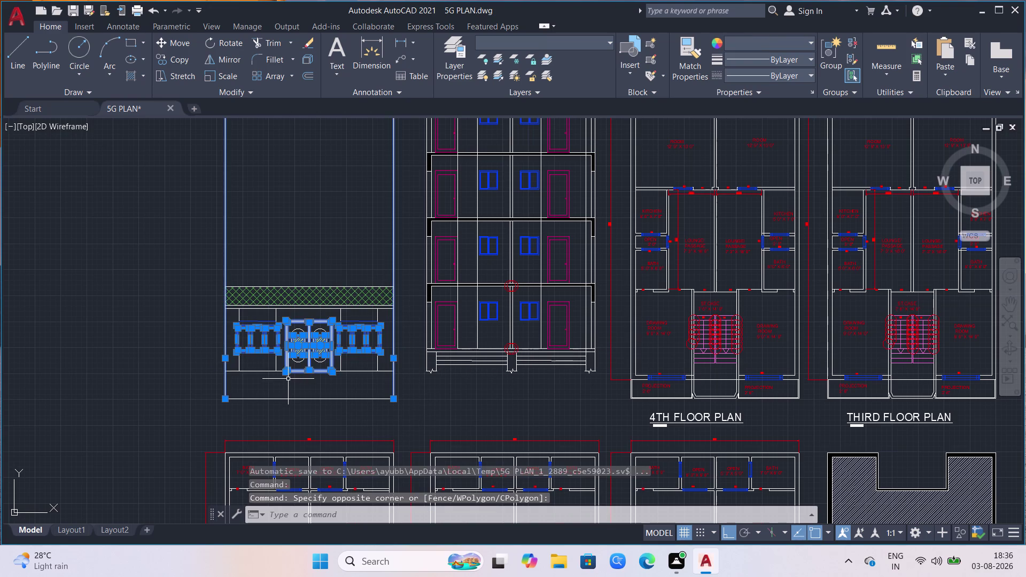
key(Escape)
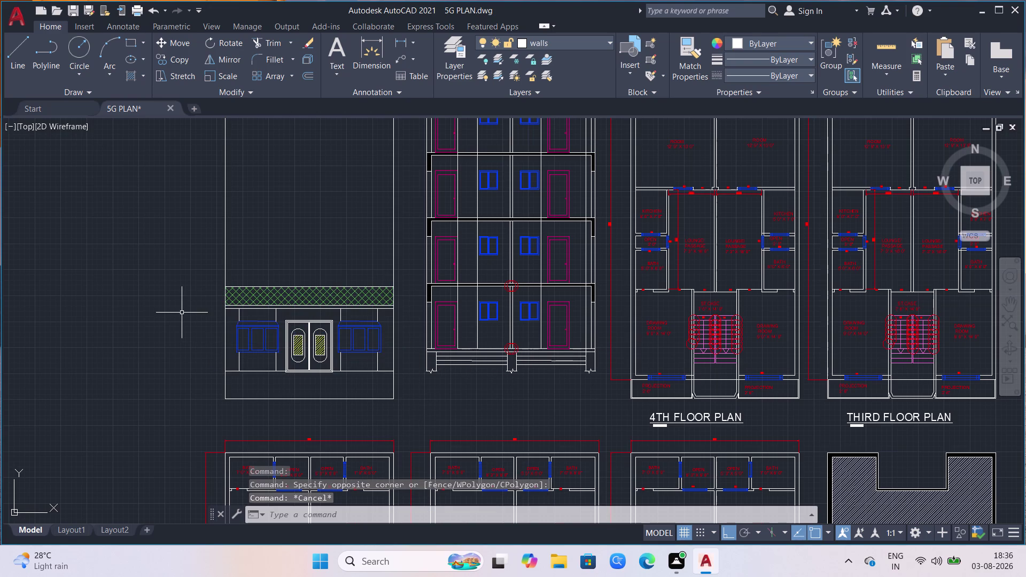
click(182, 312)
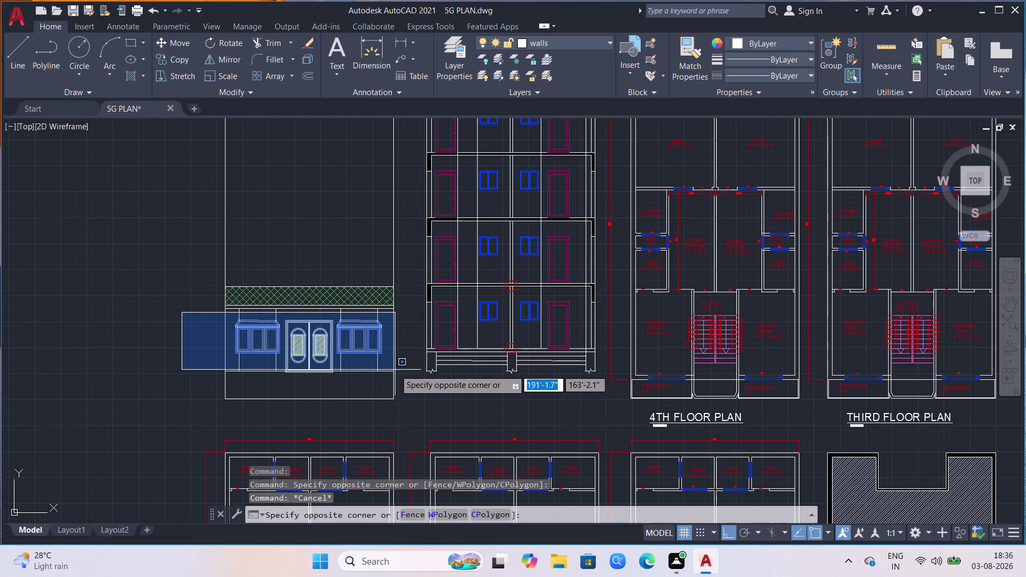
click(397, 372)
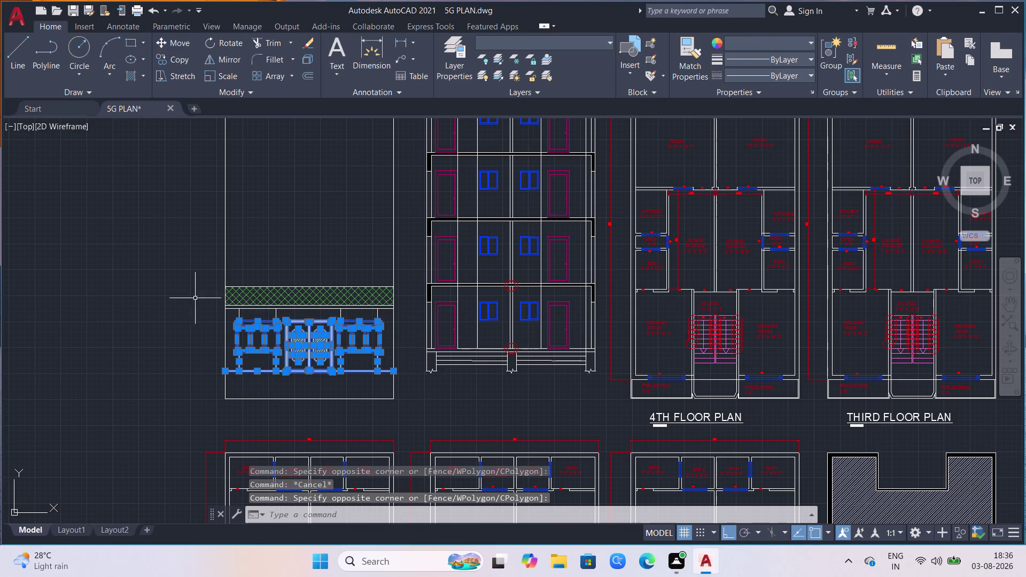
Add the green hatched band to the selection with further selection windows.
scroll(up, 3)
scroll(down, 3)
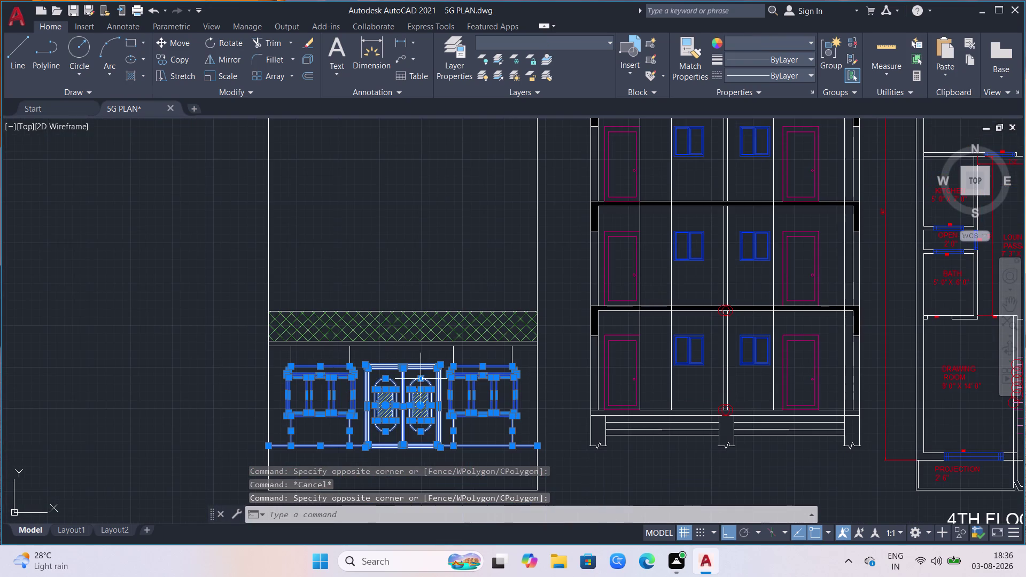
drag(212, 279, 258, 306)
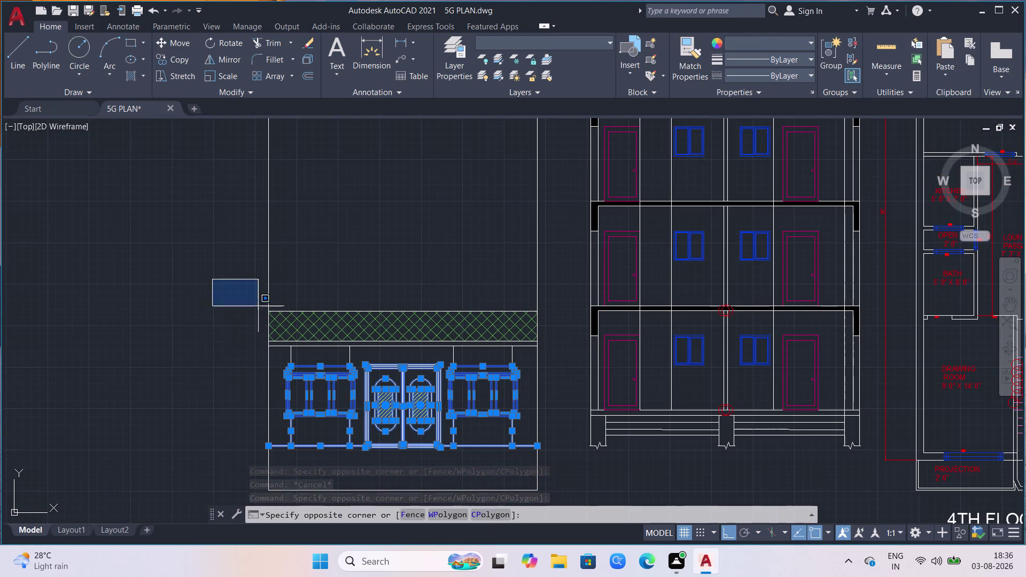
click(544, 446)
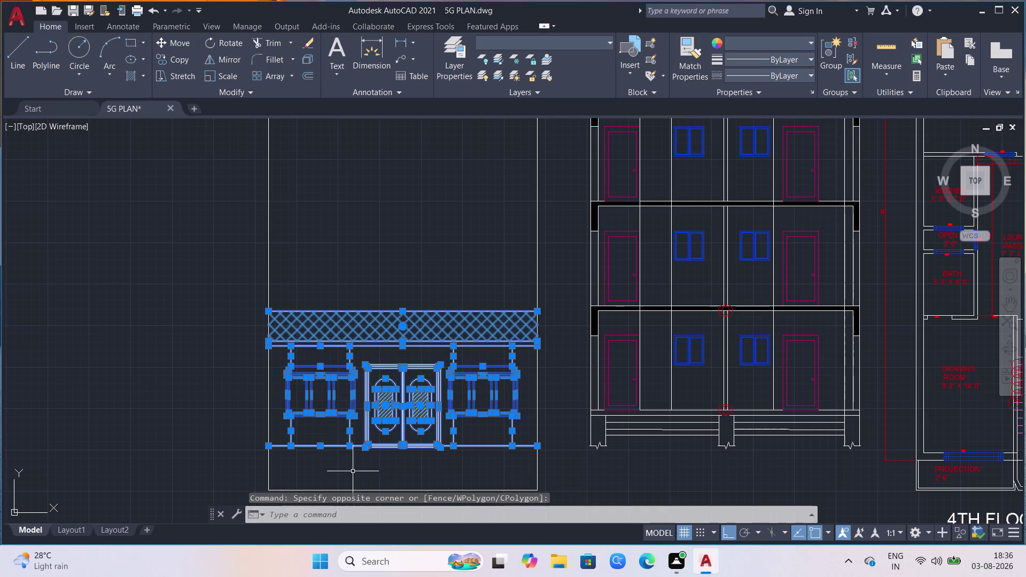
click(261, 384)
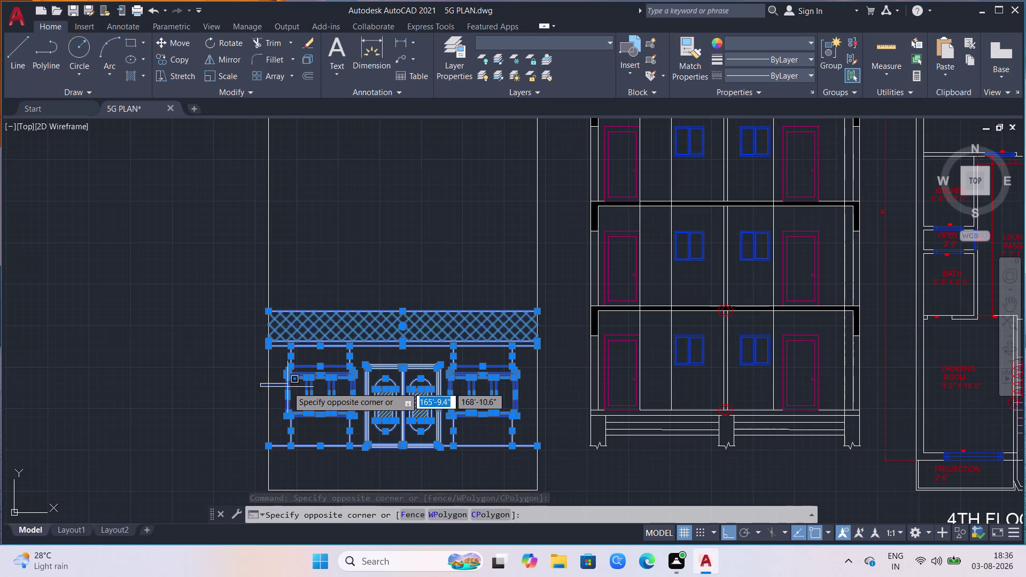
drag(211, 315, 250, 345)
drag(213, 312, 257, 351)
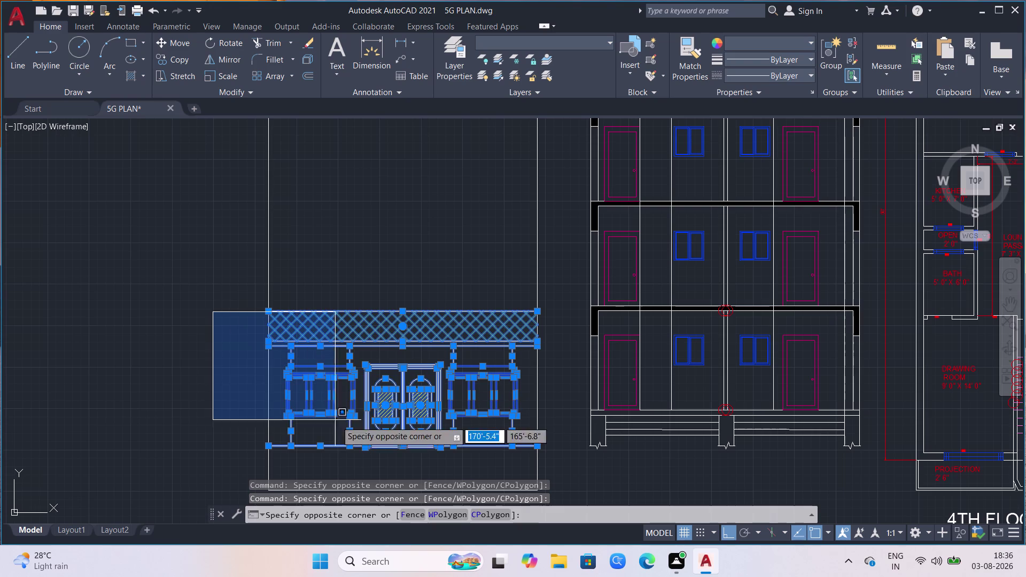
click(547, 450)
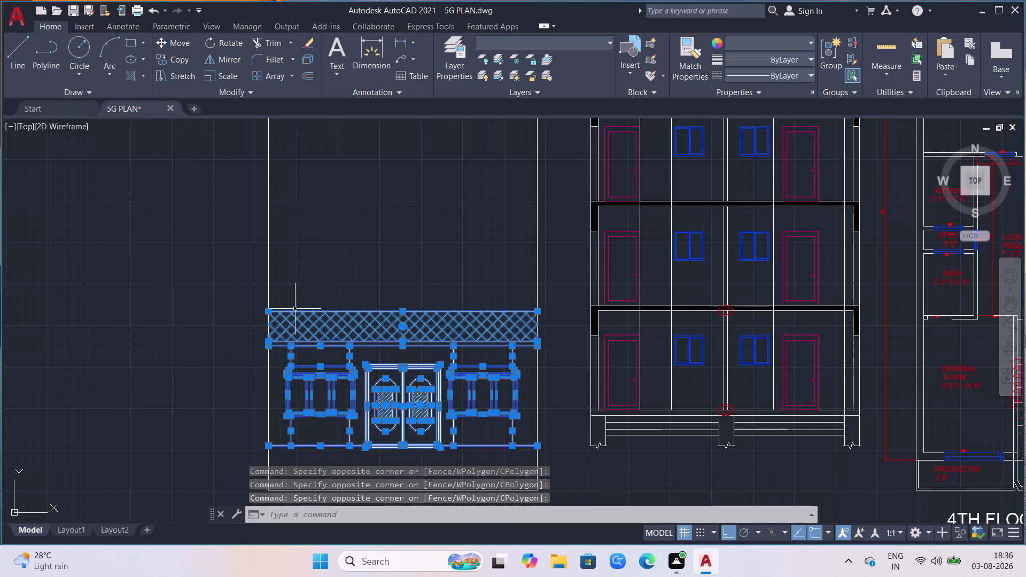
Copy the selected ground-floor facade one storey higher using CO.
key(m)
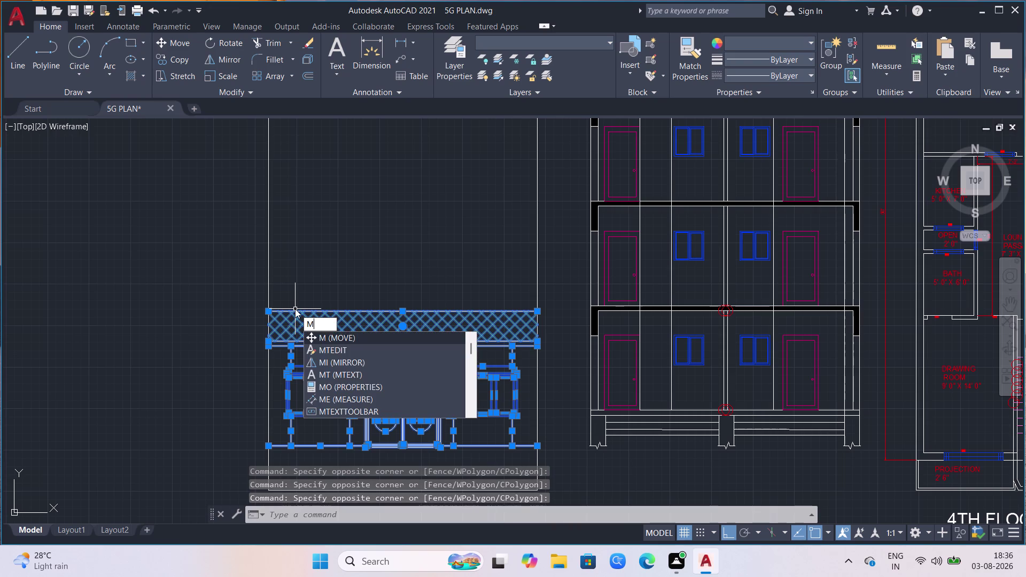
key(BackSpace)
text(c)
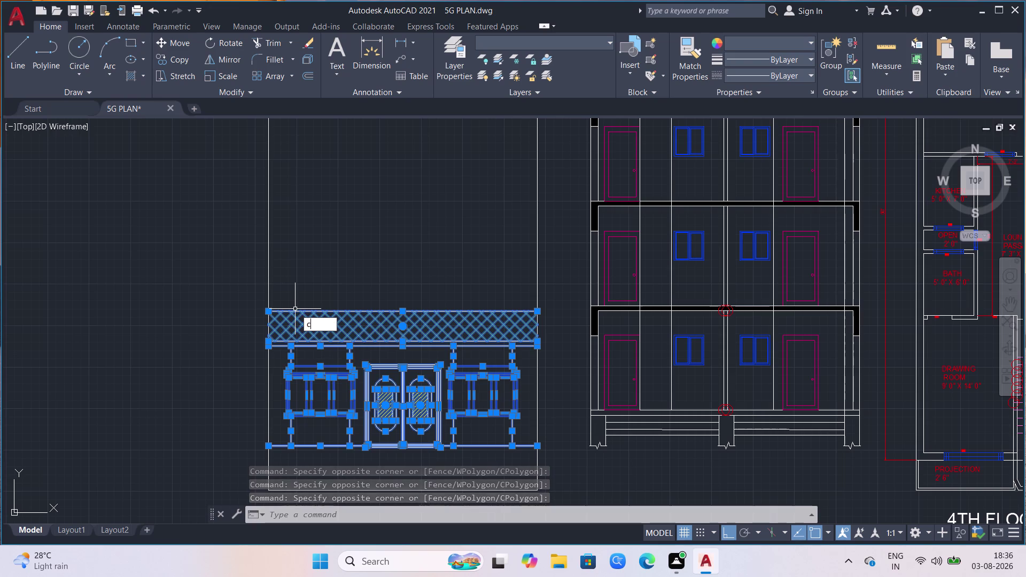
text(o)
key(Return)
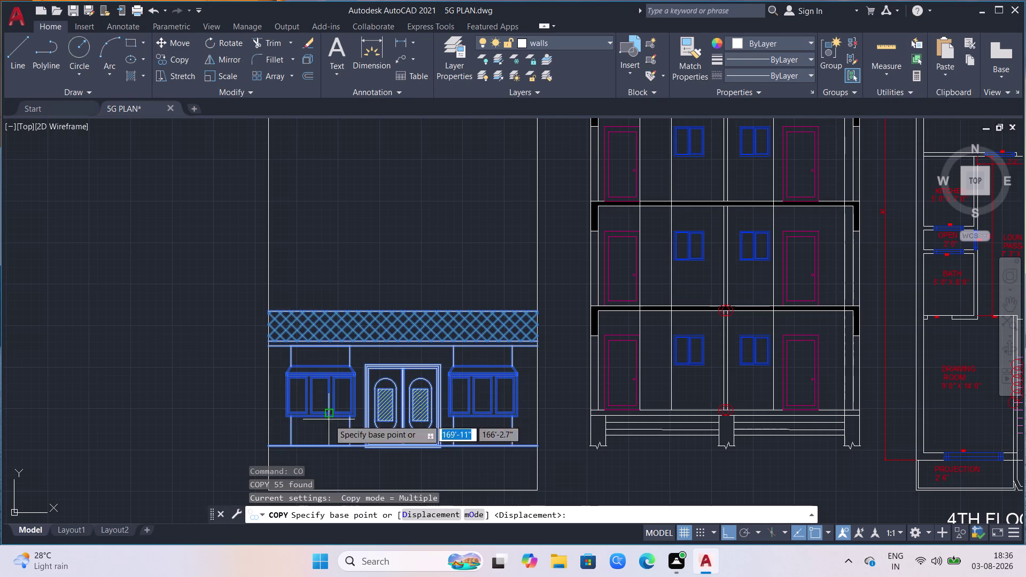
click(264, 446)
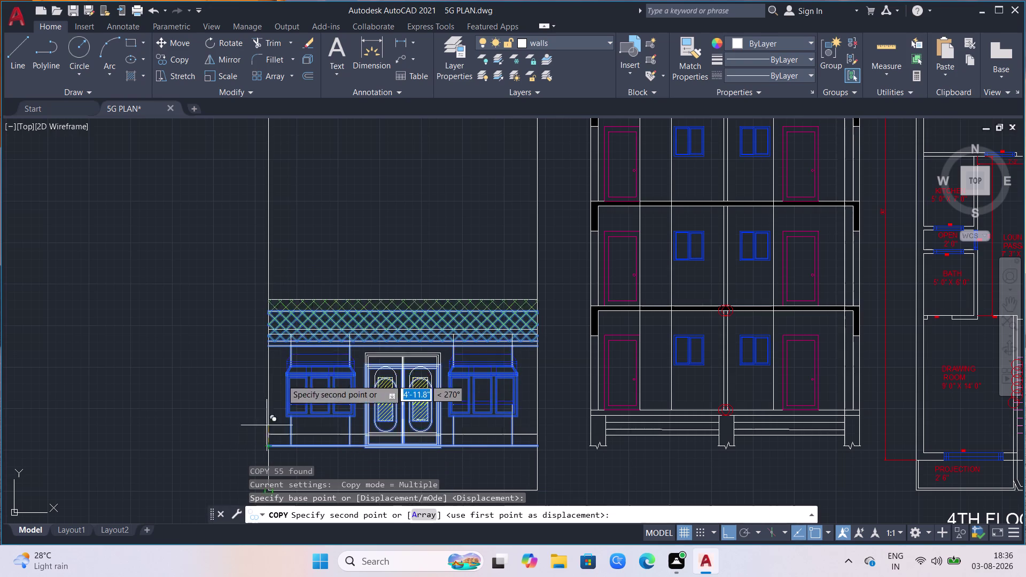
click(266, 310)
Place further facade copies on the next storey and the top storey.
scroll(down, 3)
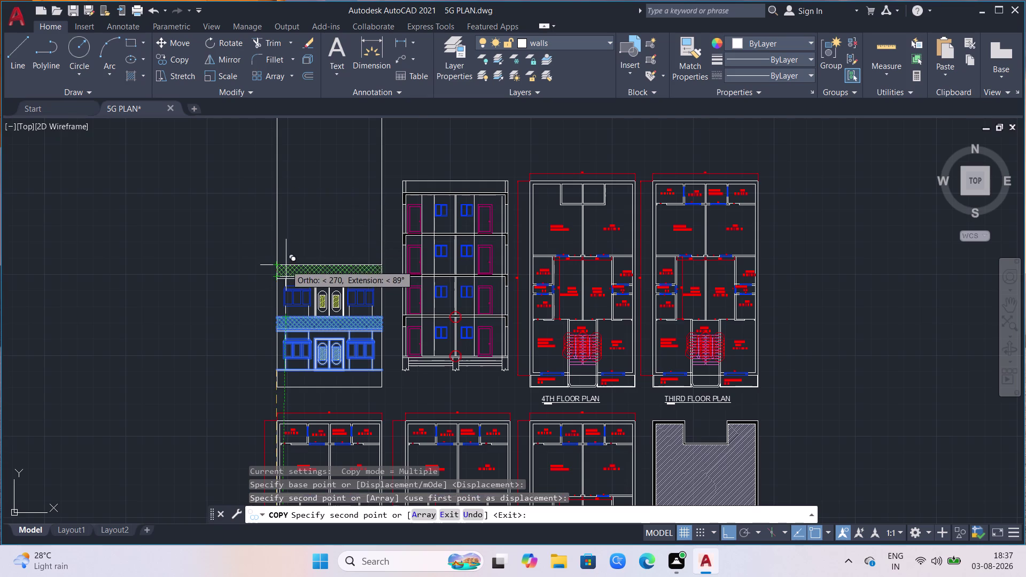
click(275, 264)
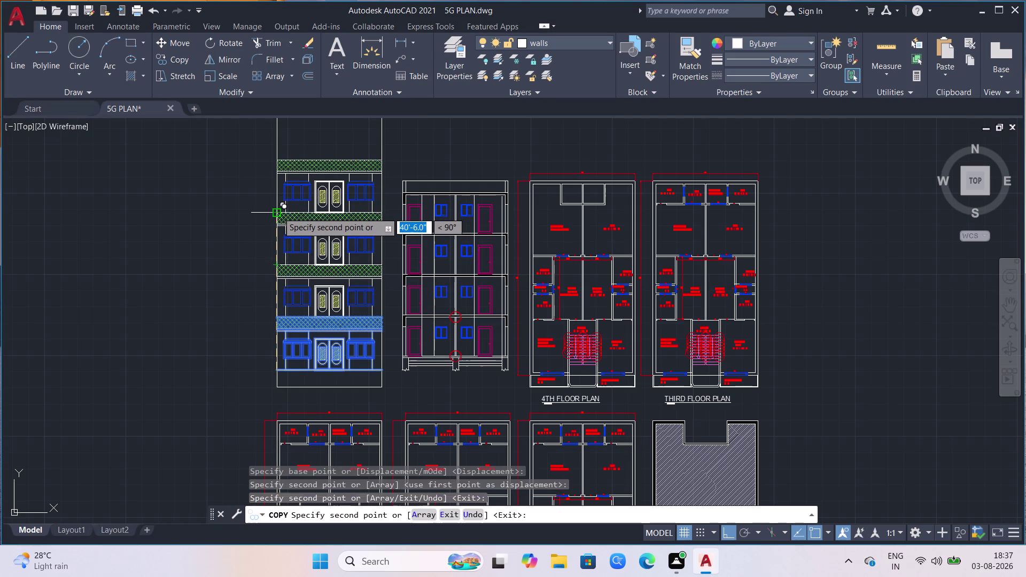
click(278, 212)
scroll(down, 3)
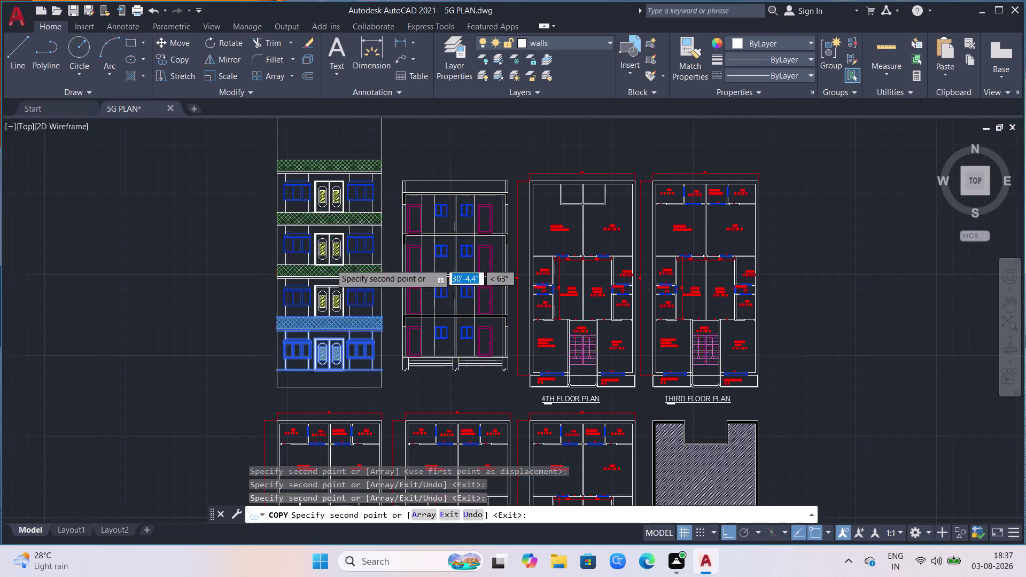
scroll(down, 3)
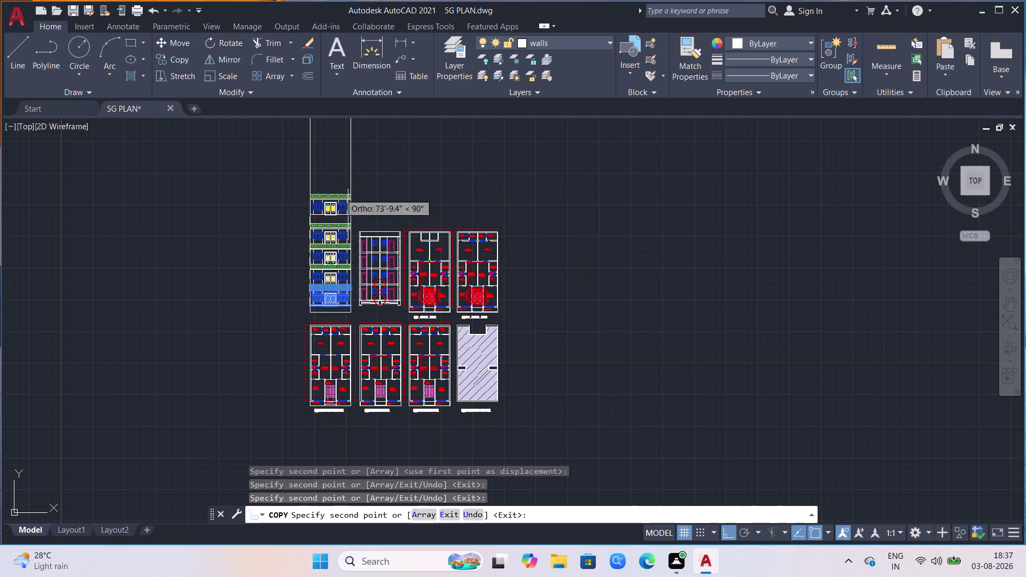
click(21, 44)
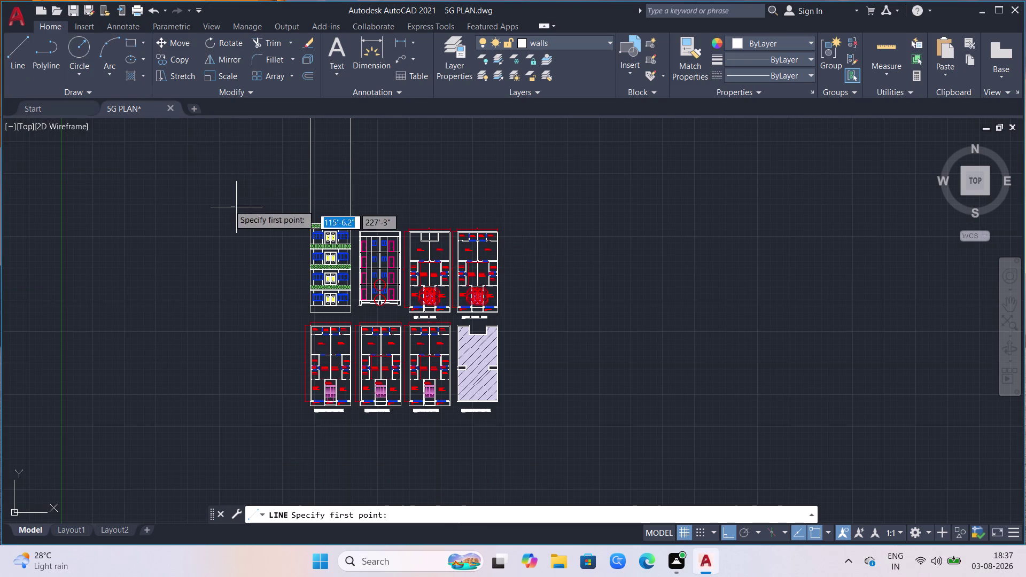
Cancel the pending line command, navigate to the floor plans, and launch Hatch.
scroll(up, 3)
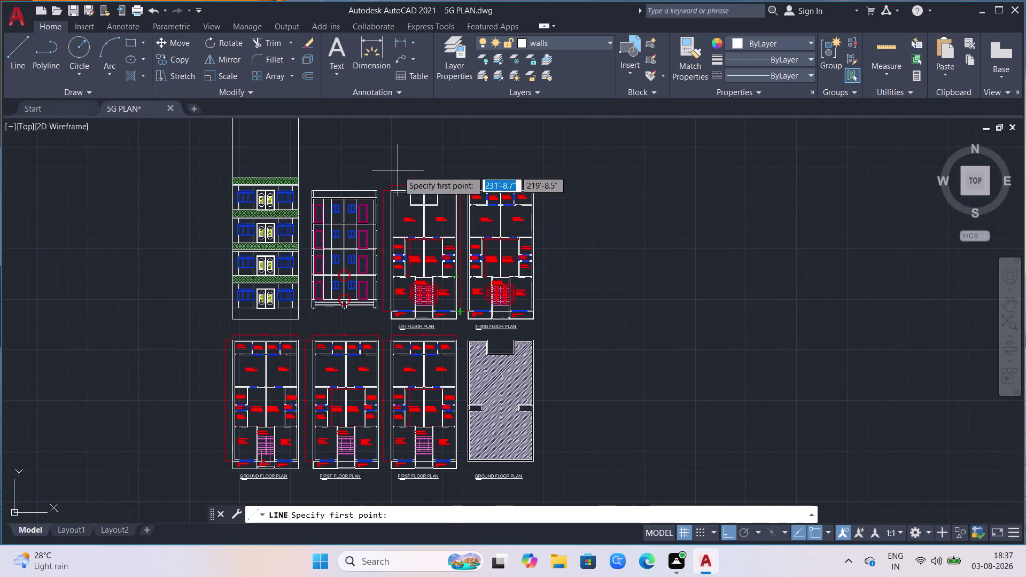
scroll(up, 3)
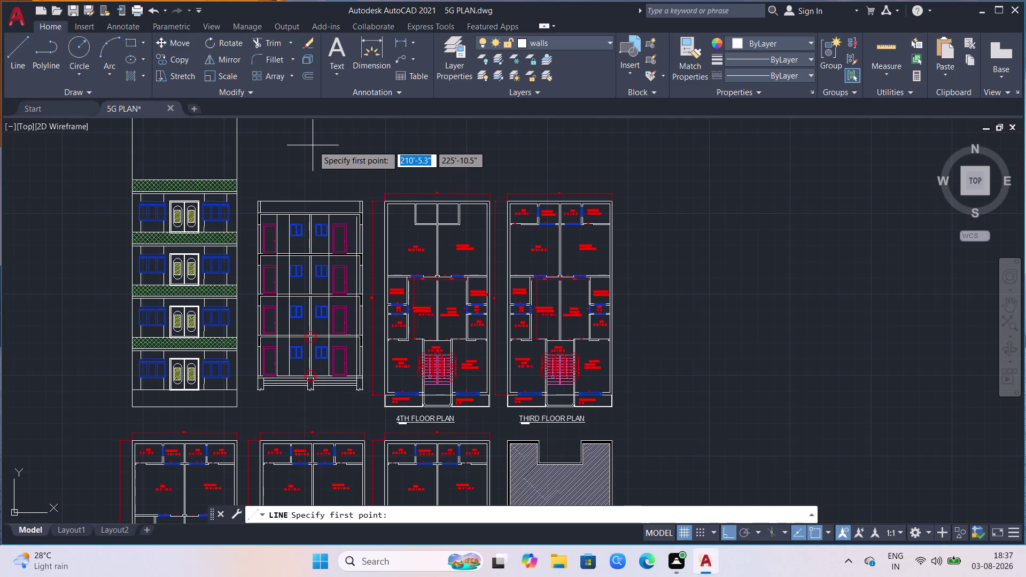
click(28, 236)
key(Escape)
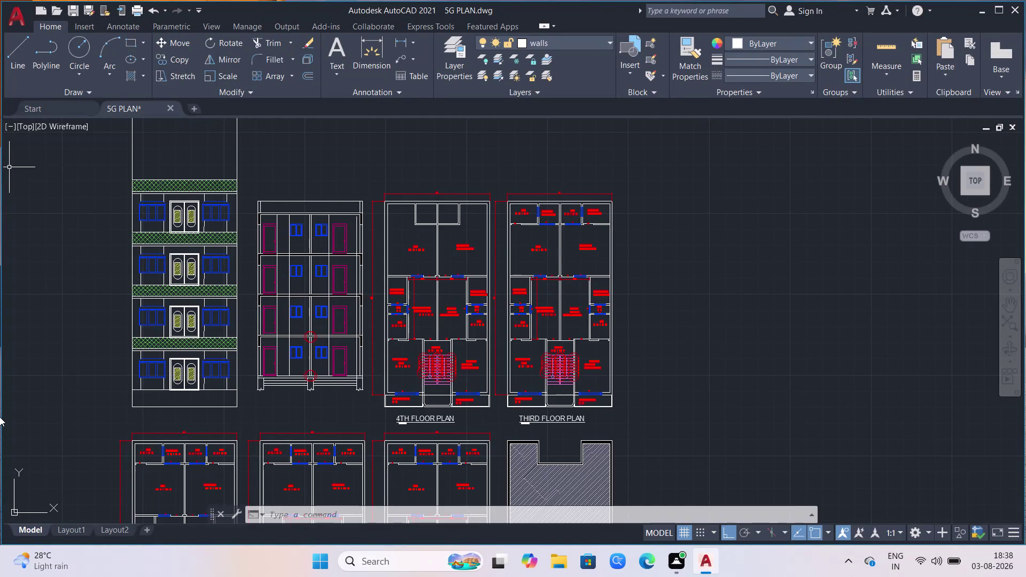
scroll(up, 3)
scroll(down, 3)
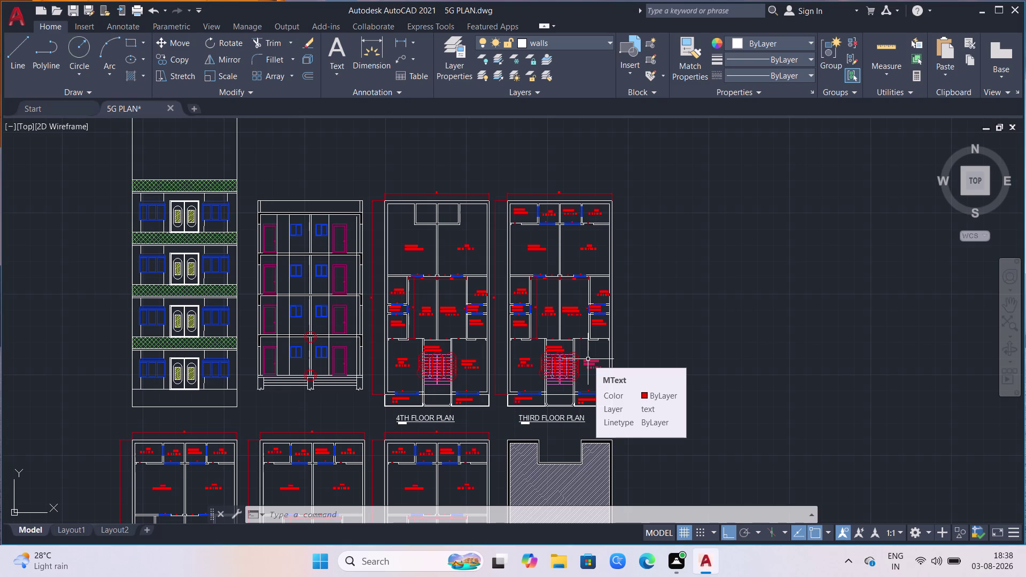
scroll(down, 3)
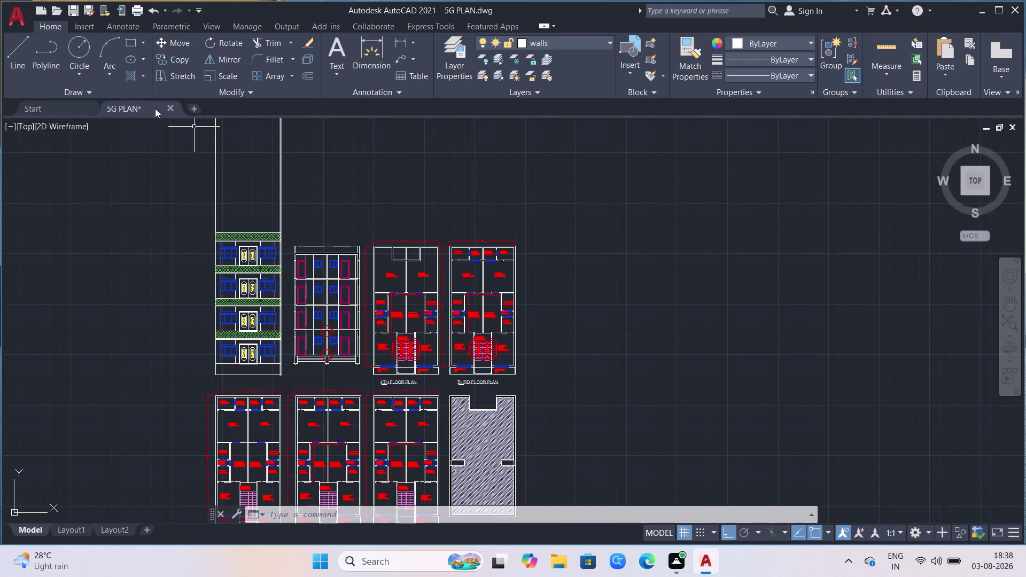
click(126, 72)
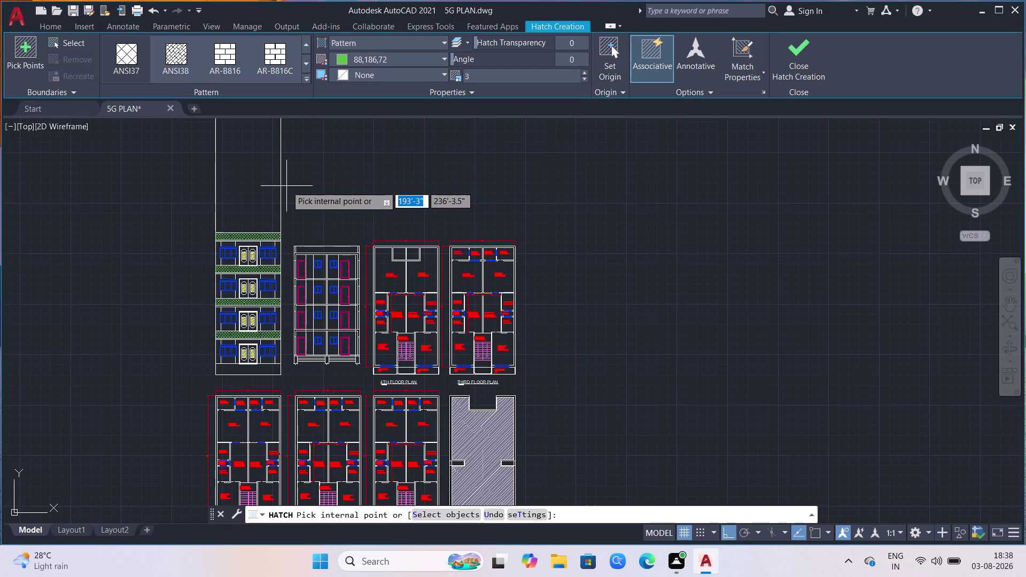
scroll(down, 3)
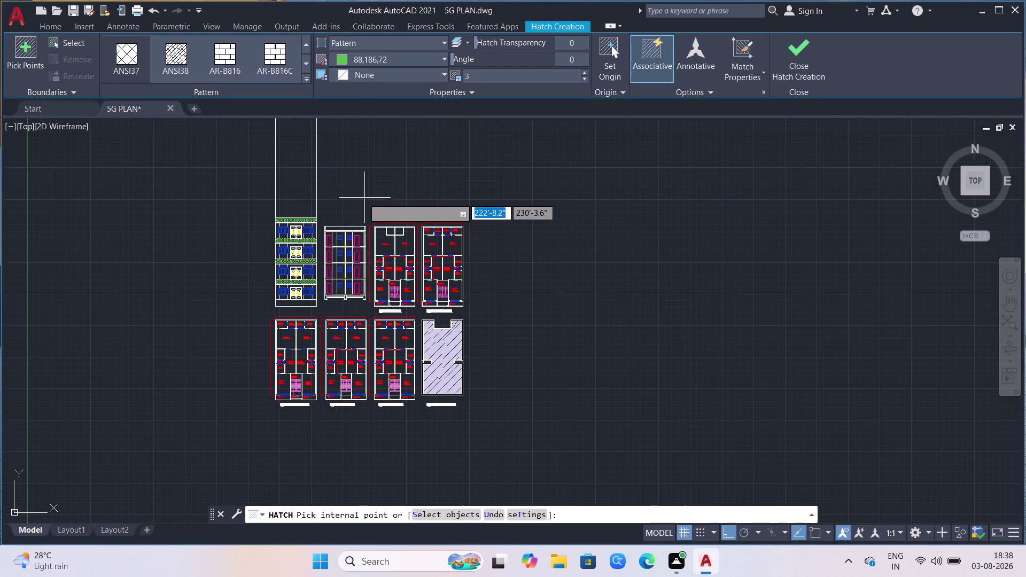
scroll(up, 3)
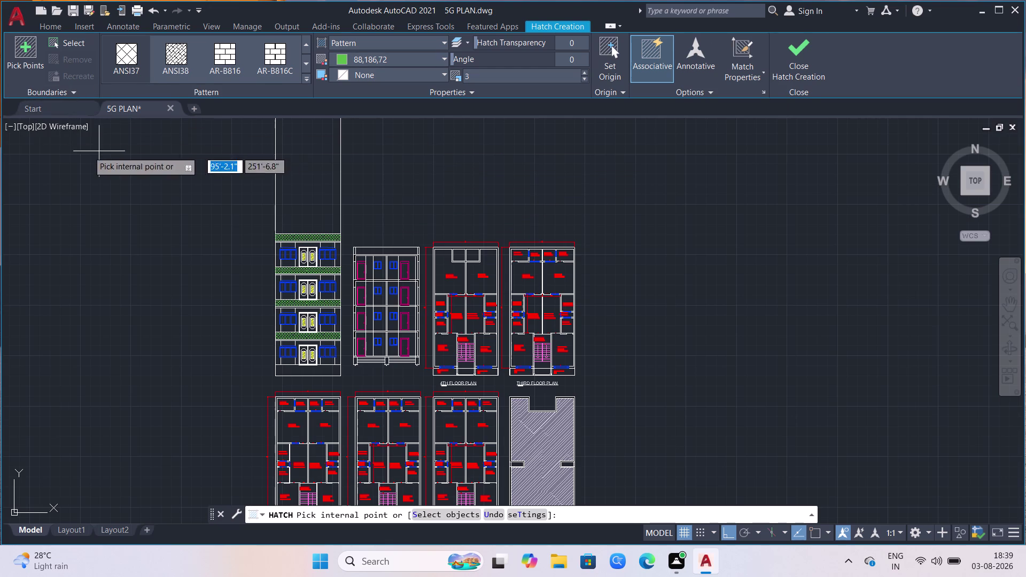
key(Escape)
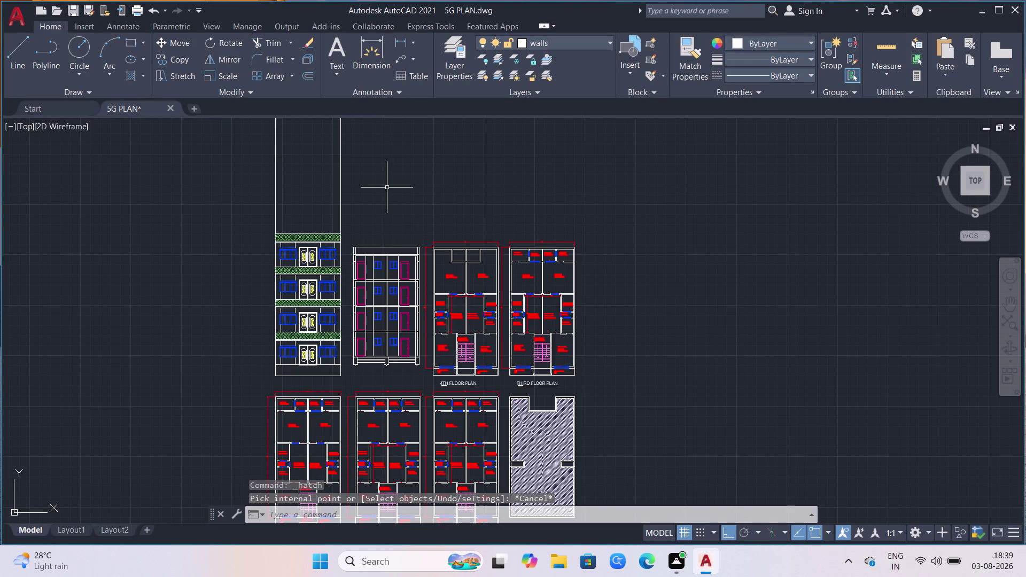
text(tr)
key(Return)
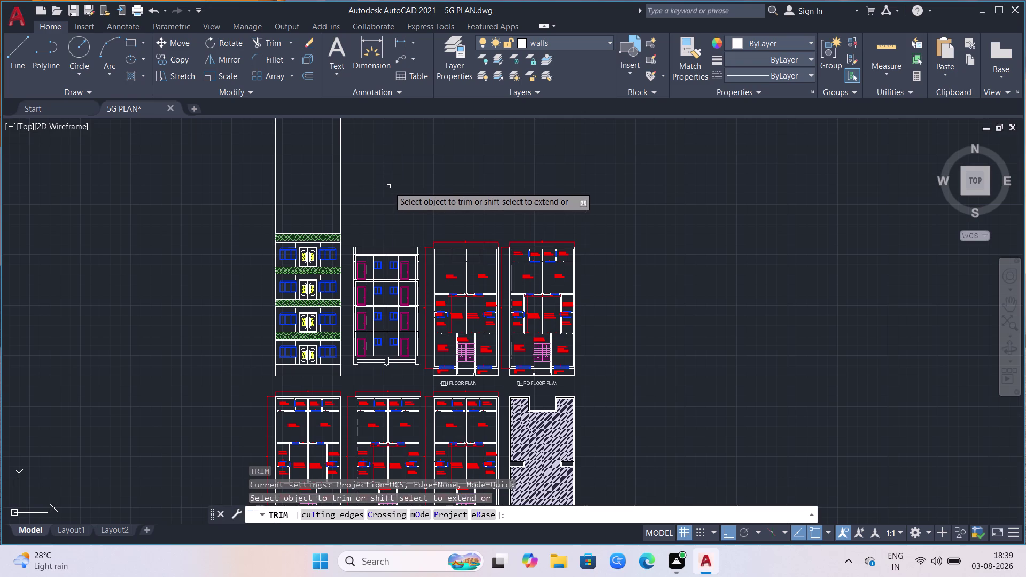
click(388, 186)
click(249, 205)
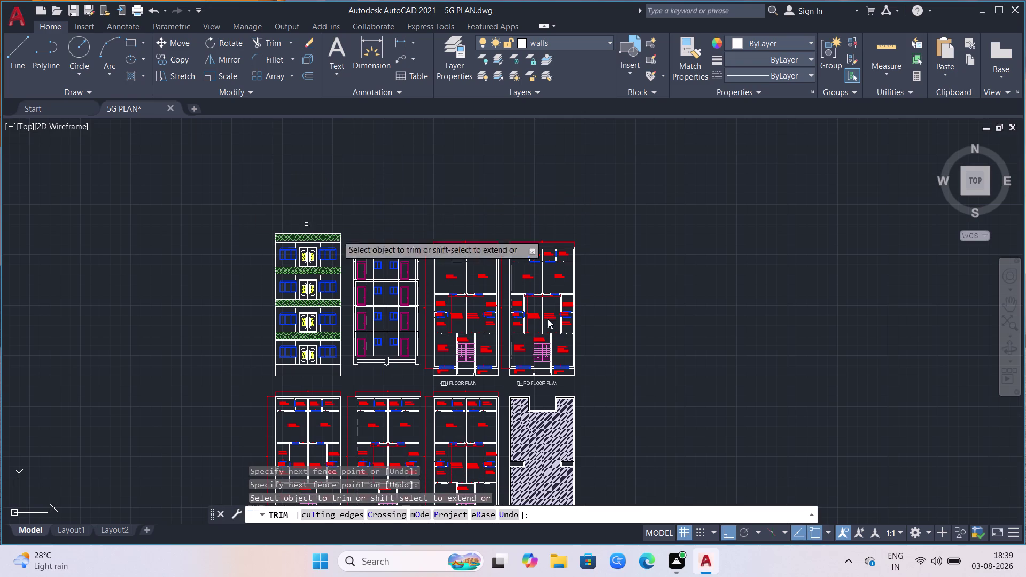
scroll(down, 3)
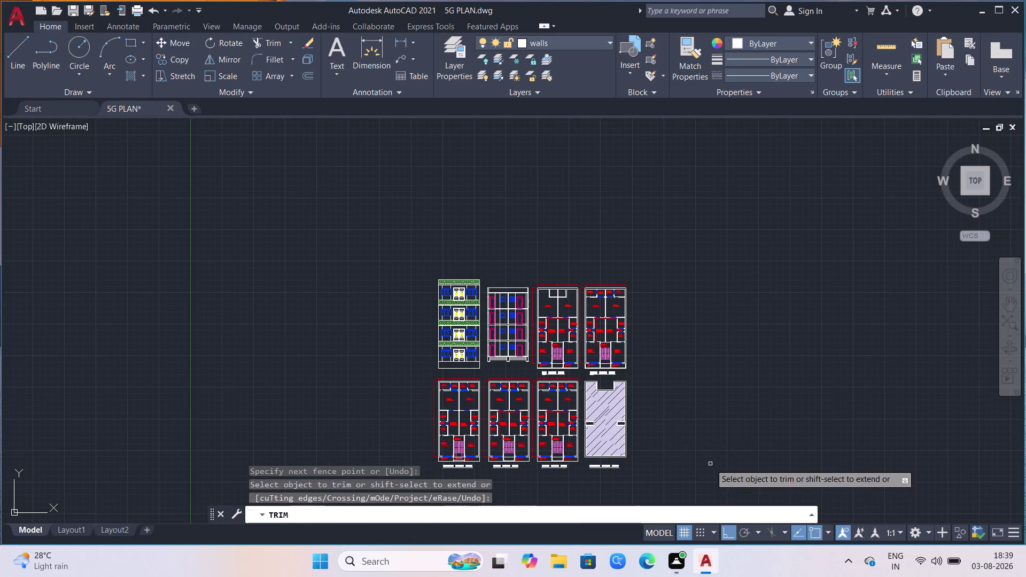
scroll(up, 3)
scroll(down, 3)
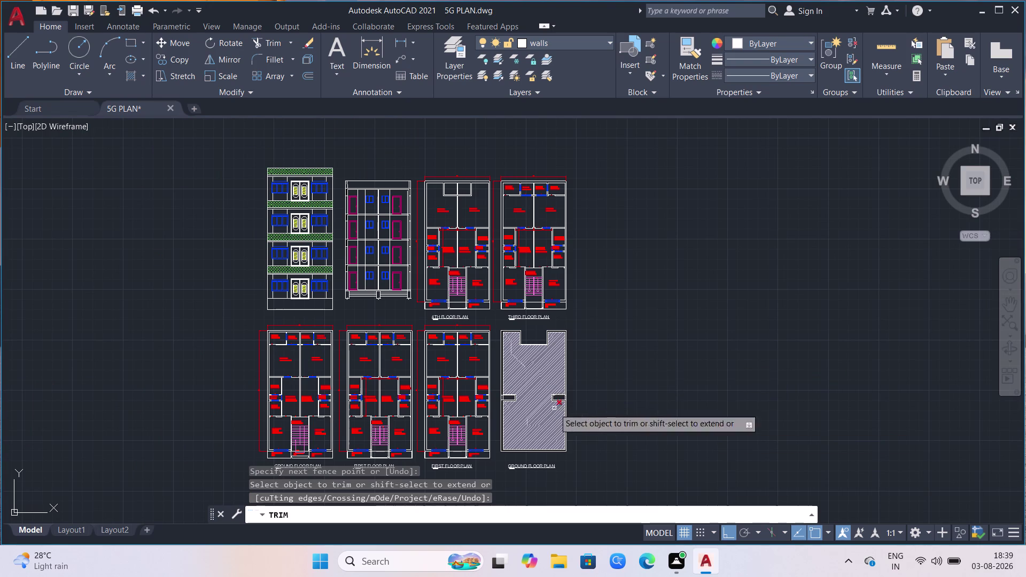
key(Escape)
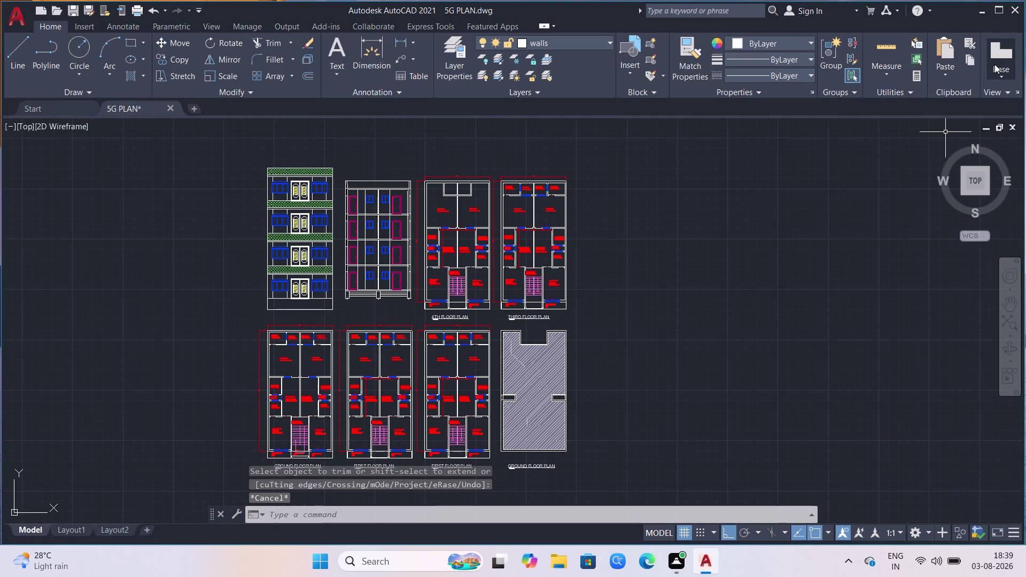
click(35, 535)
click(25, 531)
click(25, 532)
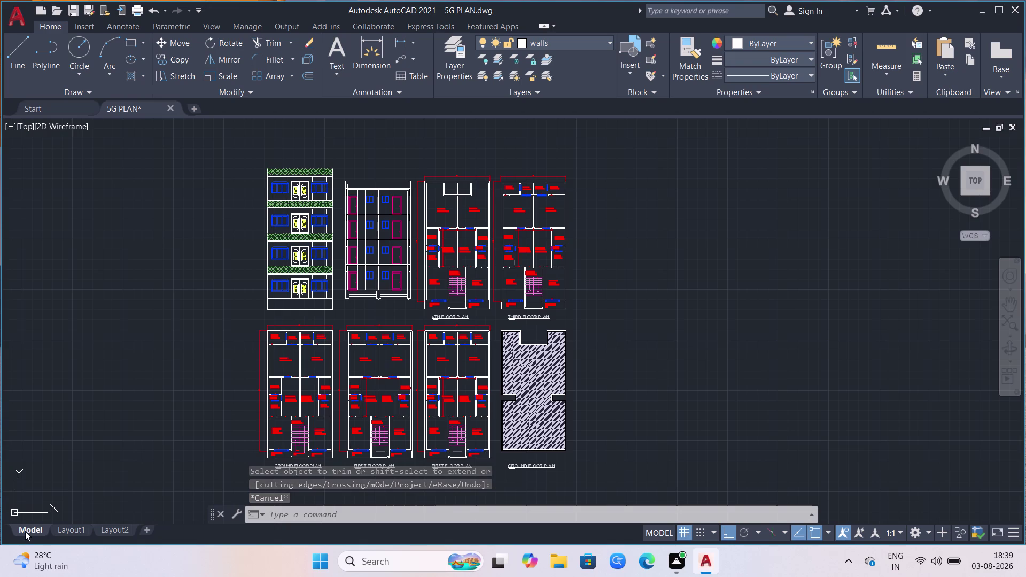
right_click(25, 531)
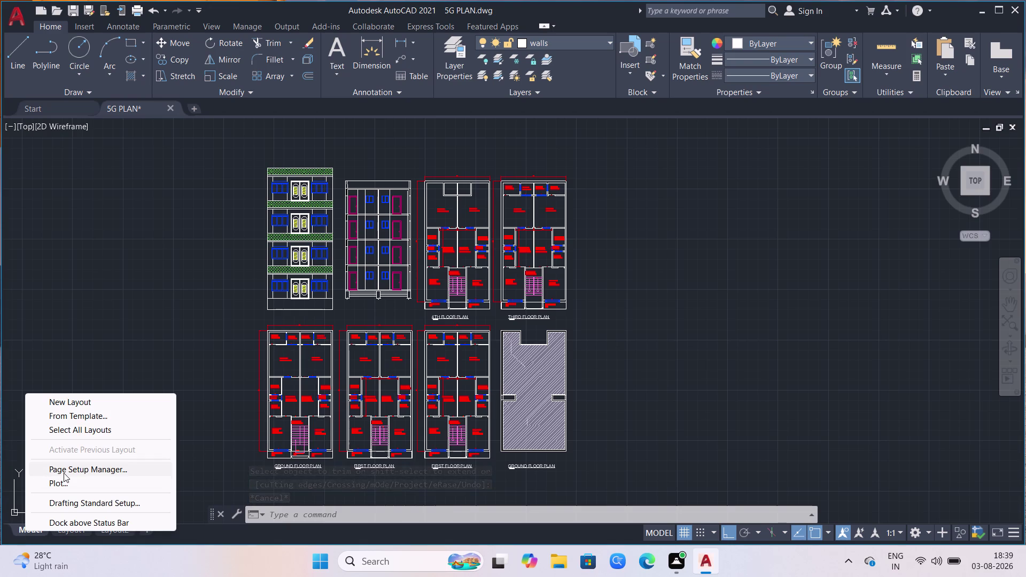
Edit the Model page setup to plot with DWG To PDF on ISO A3 (420 x 297) paper.
click(74, 469)
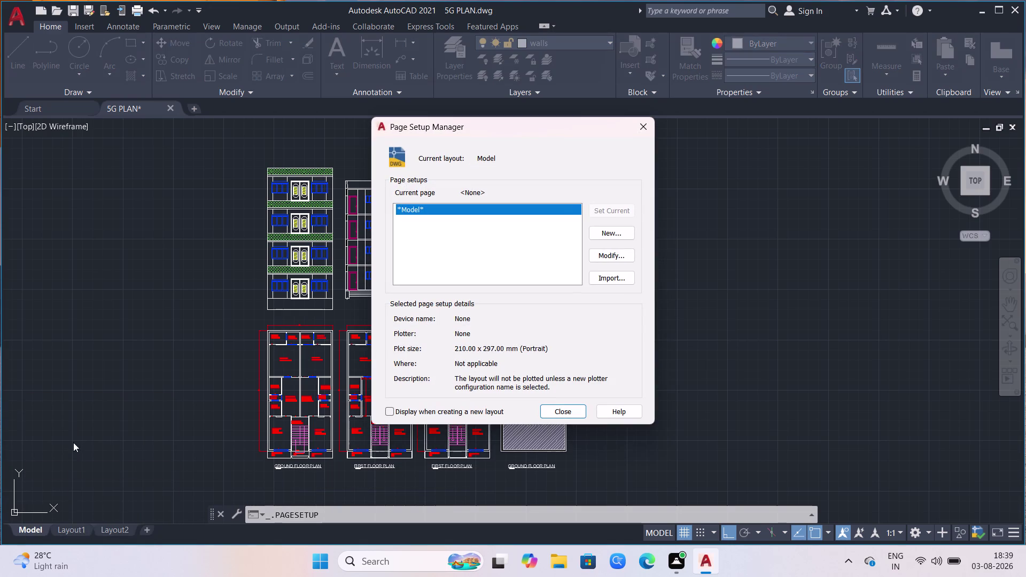
click(619, 259)
click(470, 175)
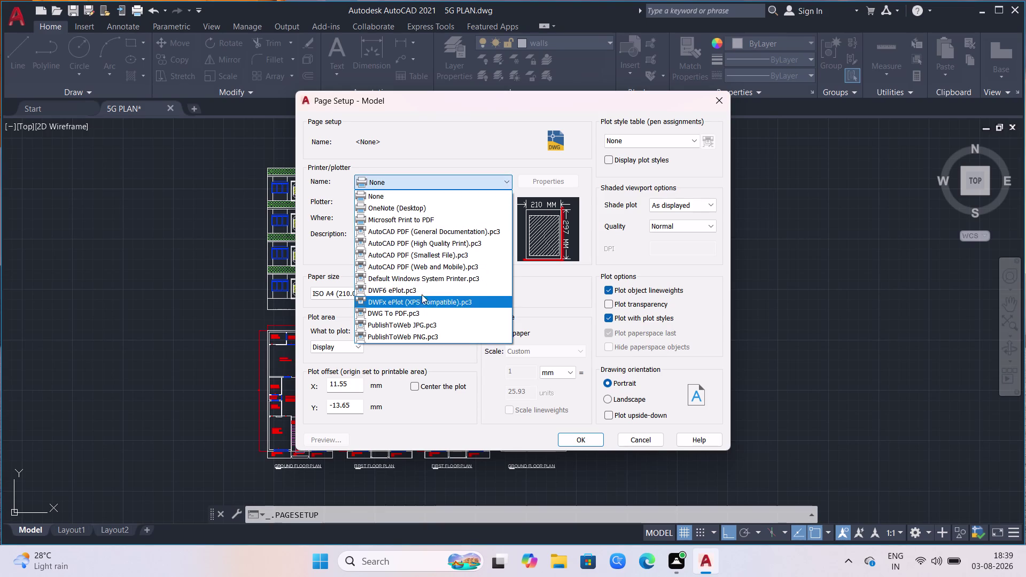
scroll(down, 3)
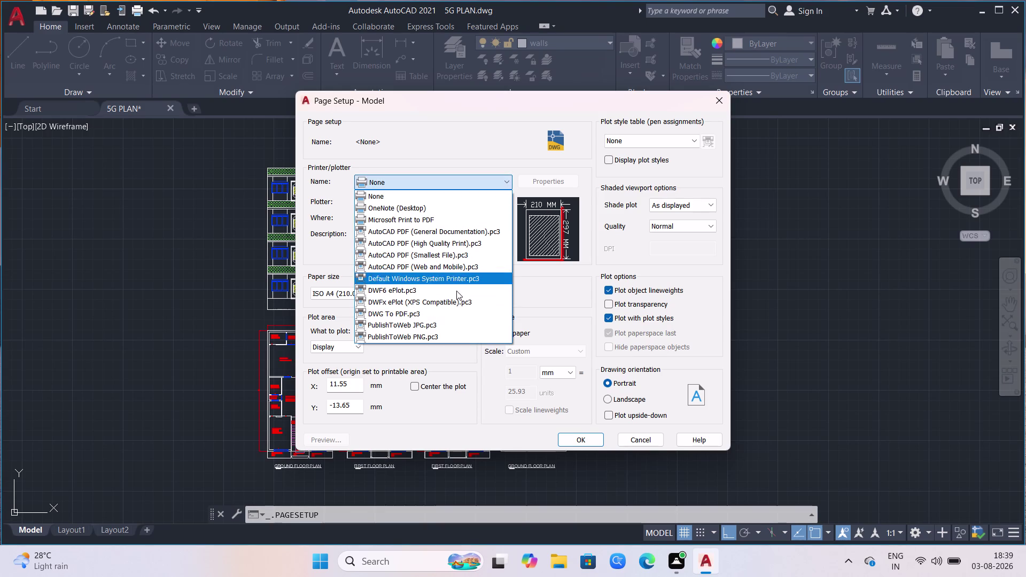
scroll(down, 3)
scroll(down, 3)
scroll(down, 3)
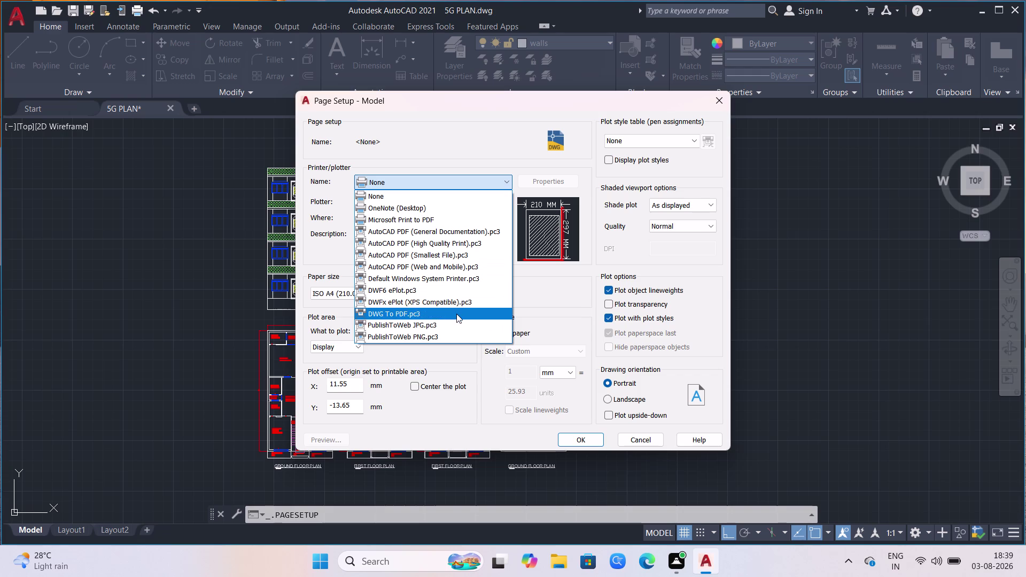
click(454, 315)
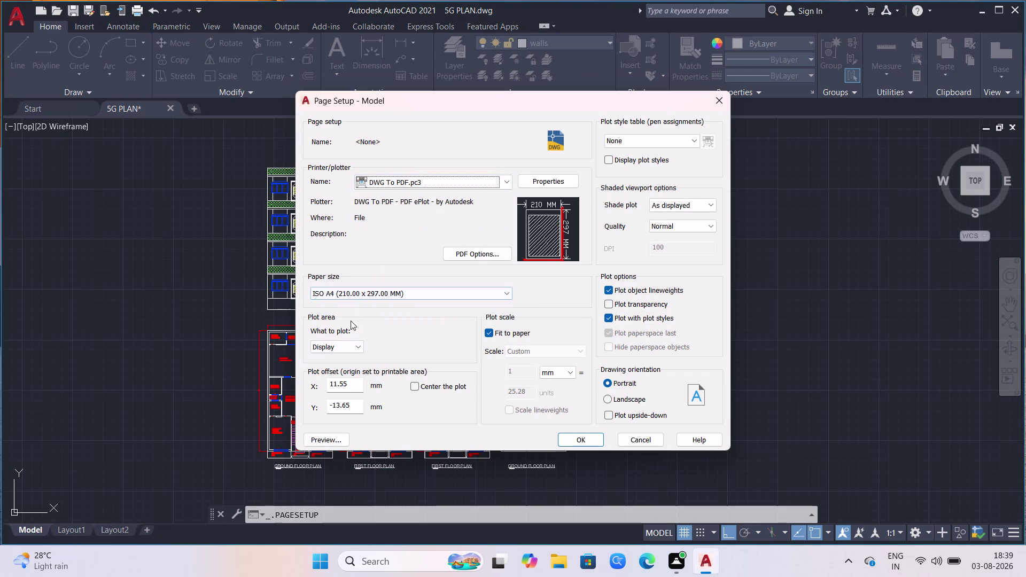
click(398, 291)
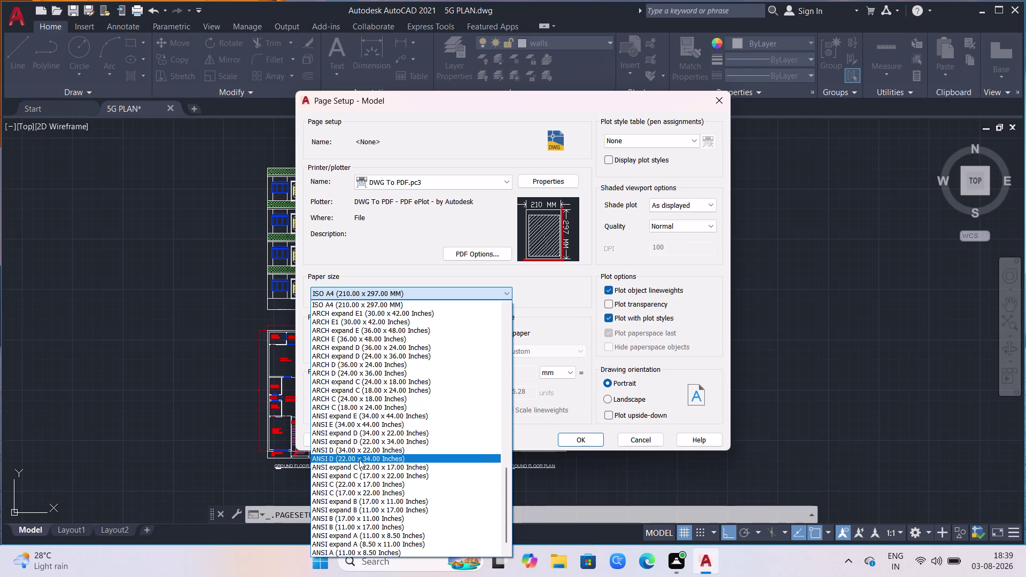
scroll(down, 3)
scroll(down, 3)
scroll(down, 3)
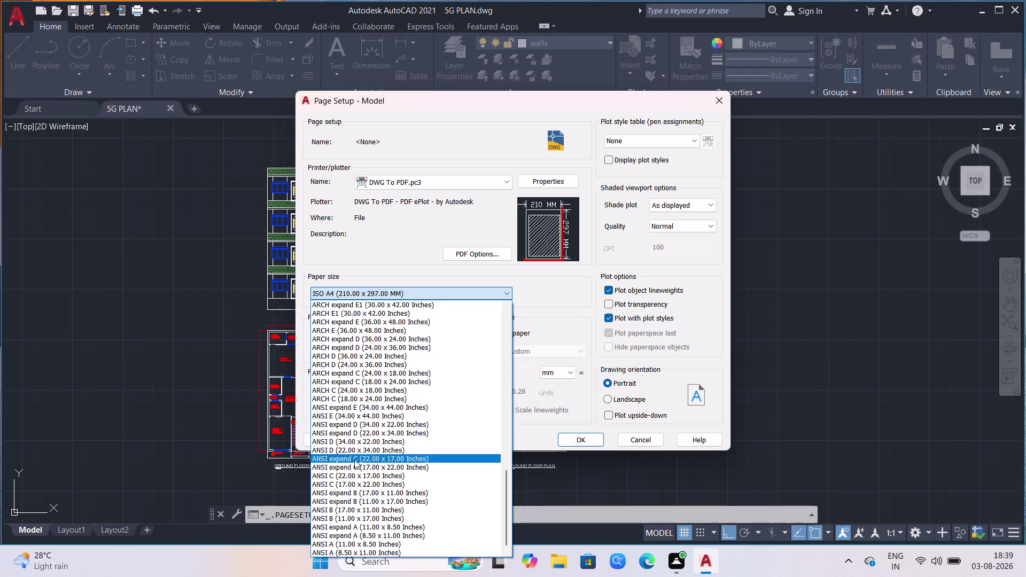
scroll(down, 3)
scroll(down, 3)
scroll(down, 3)
scroll(up, 3)
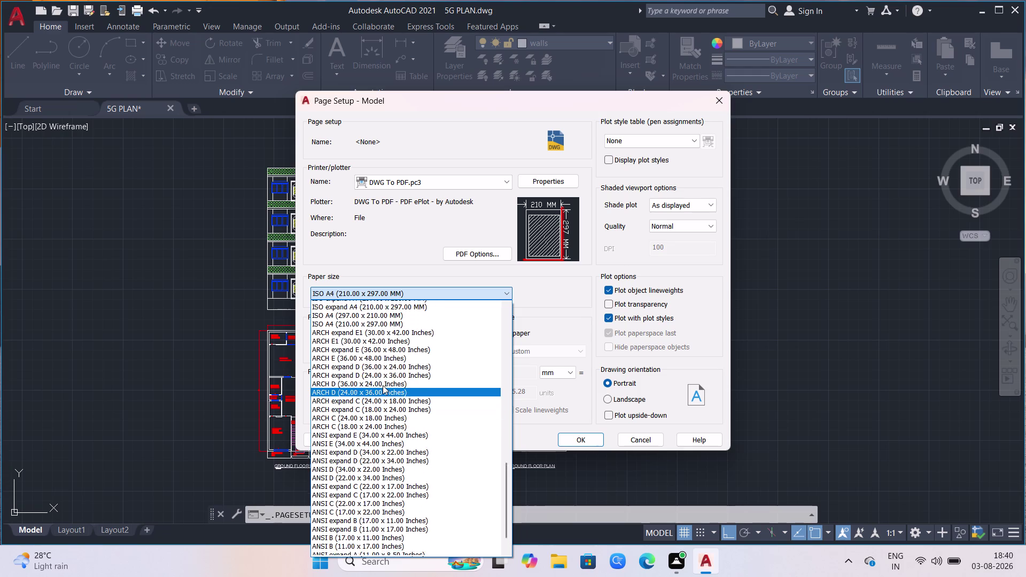
scroll(up, 3)
scroll(up, 3)
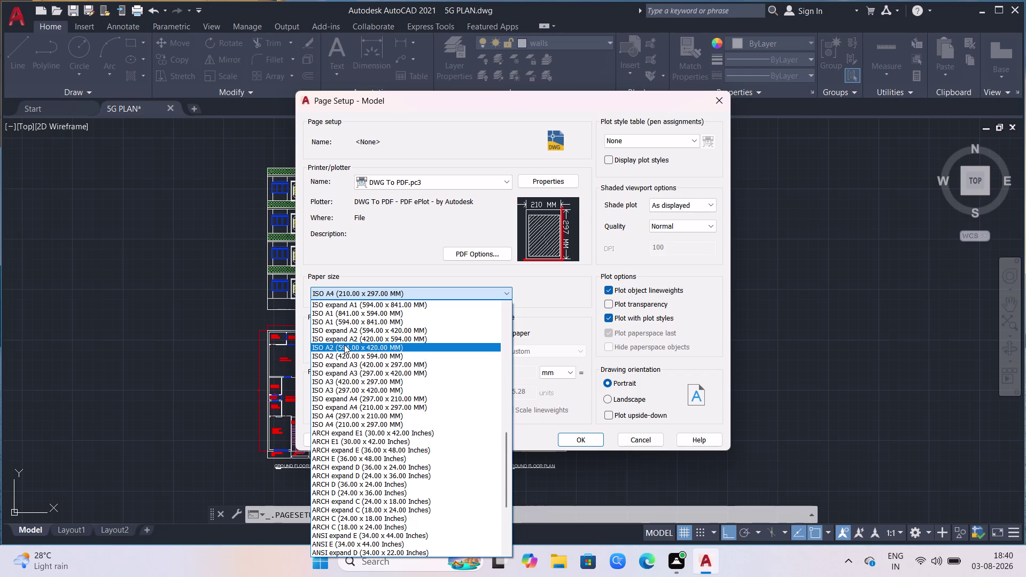
scroll(up, 3)
scroll(up, 3)
scroll(up, 3)
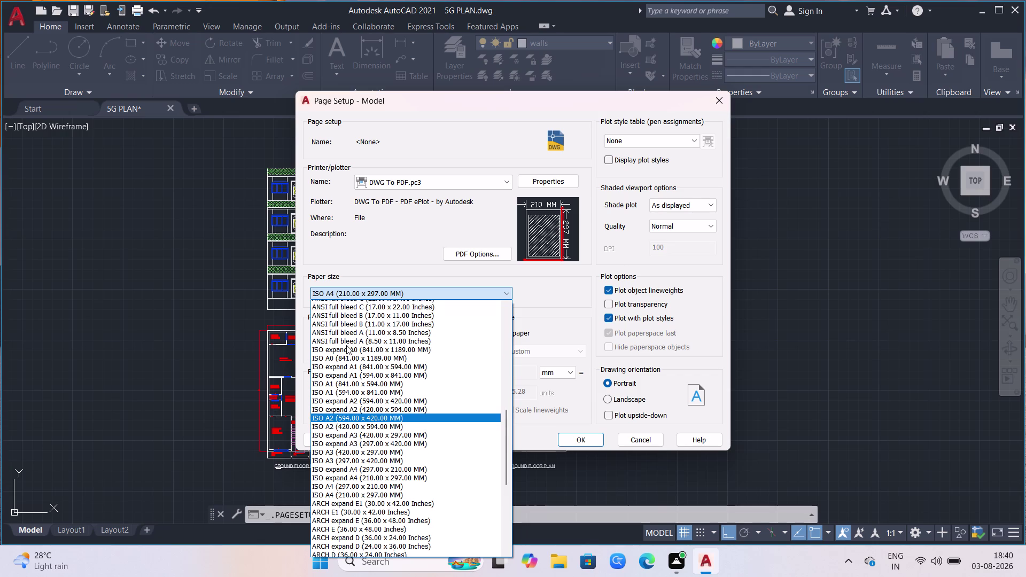
scroll(up, 3)
scroll(up, 3)
scroll(up, 3)
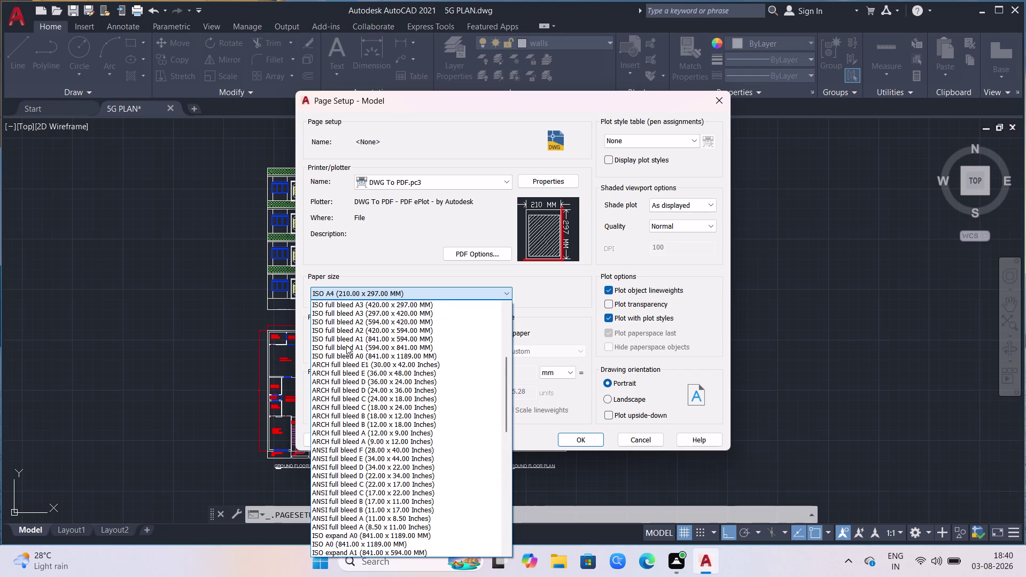
scroll(up, 3)
scroll(up, 3)
scroll(up, 3)
scroll(down, 3)
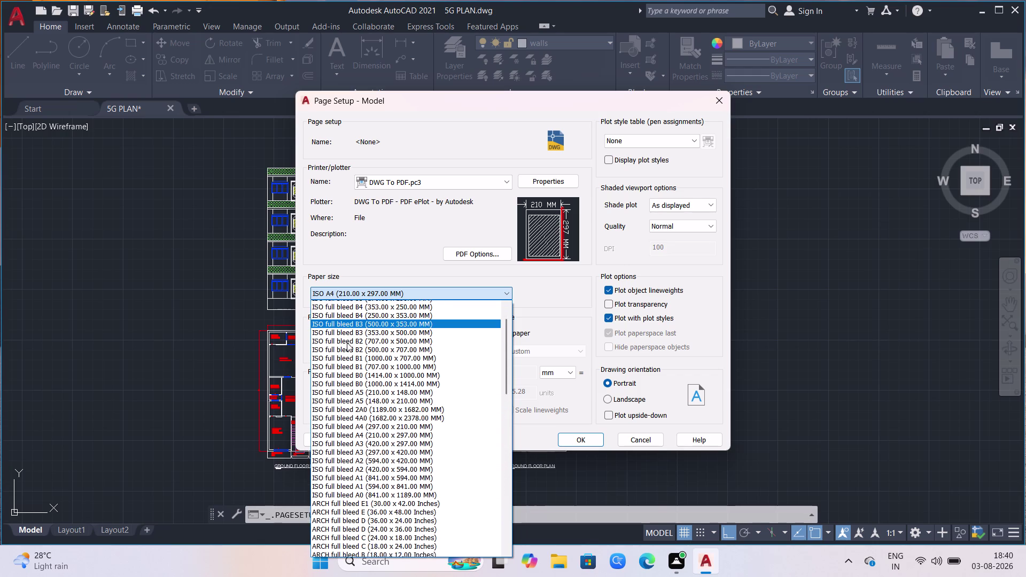
scroll(down, 3)
scroll(down, 3)
scroll(down, 3)
scroll(down, 3)
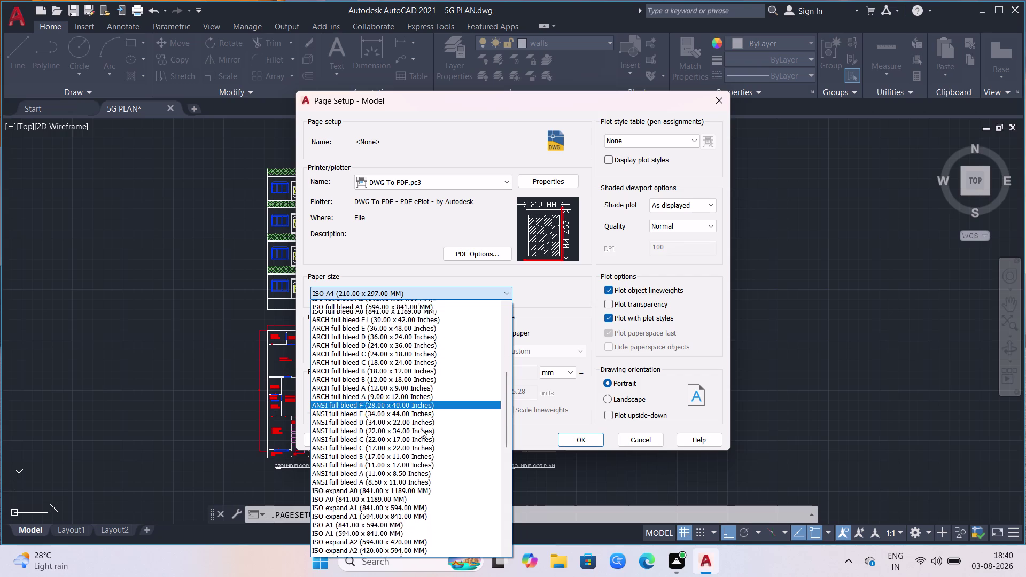
scroll(down, 3)
scroll(down, 3)
scroll(down, 3)
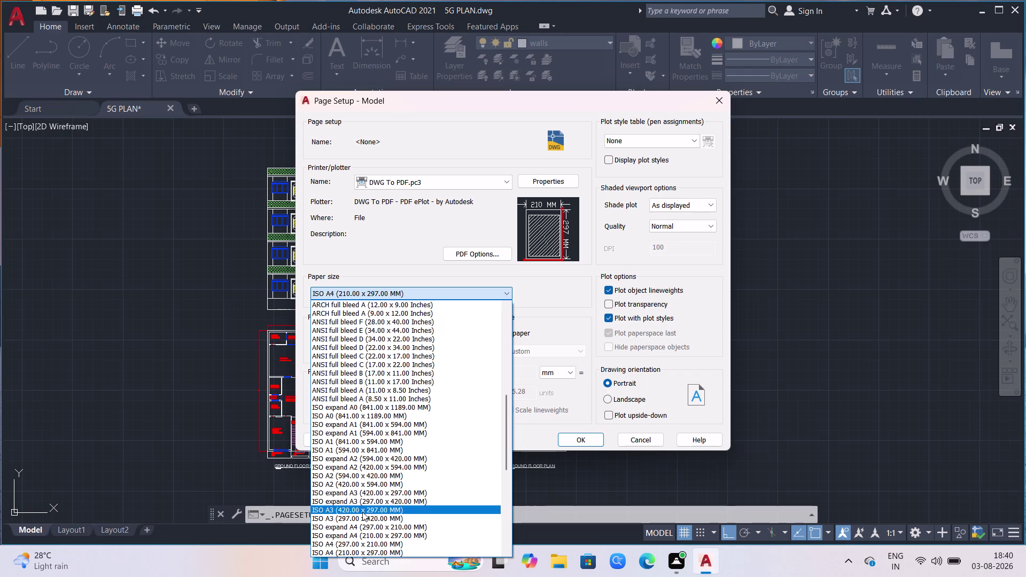
click(362, 512)
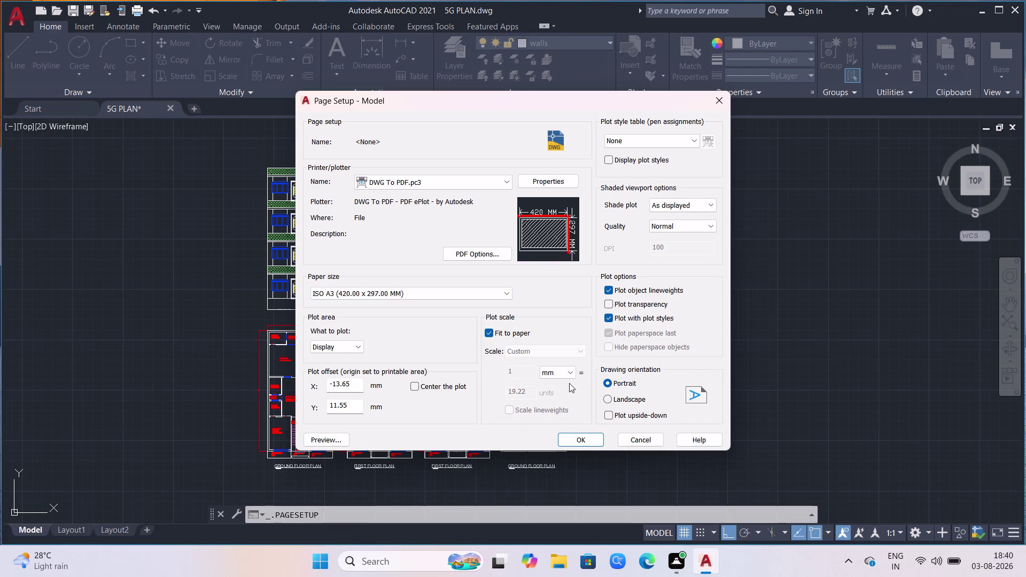
Switch the plot scale units to inches, fit the drawing to paper, and preview the plot.
click(579, 351)
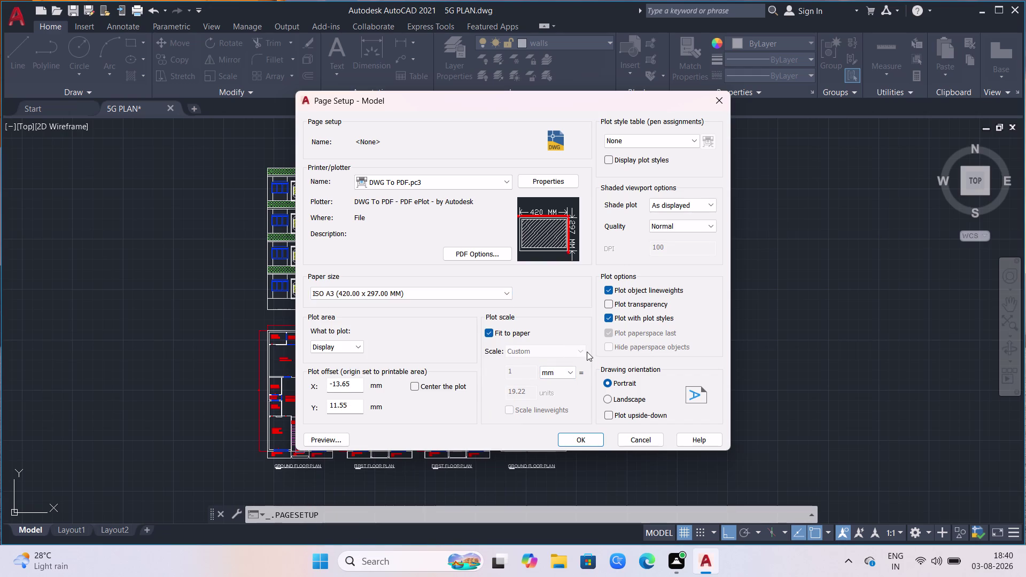
click(575, 351)
scroll(up, 3)
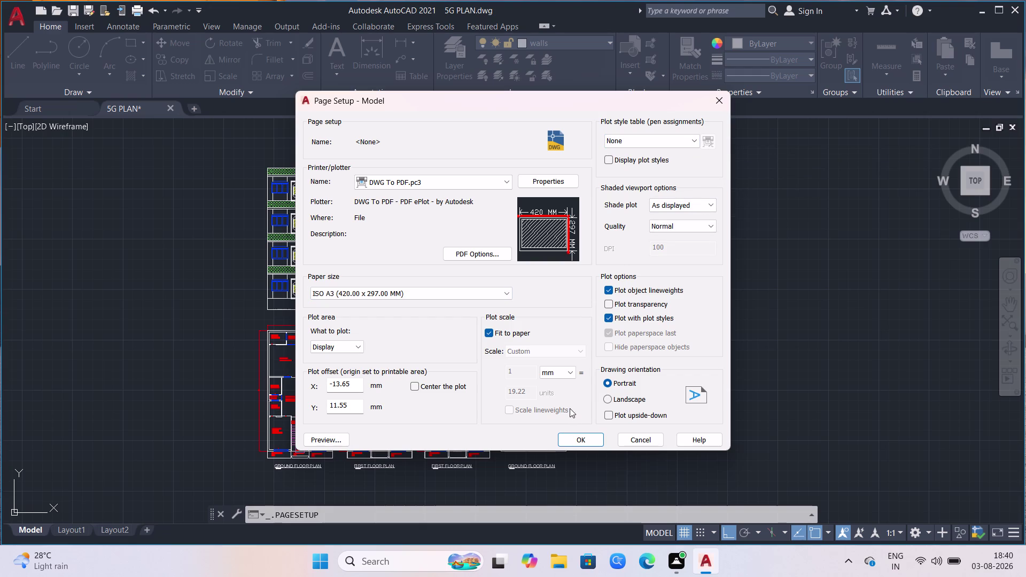
click(570, 373)
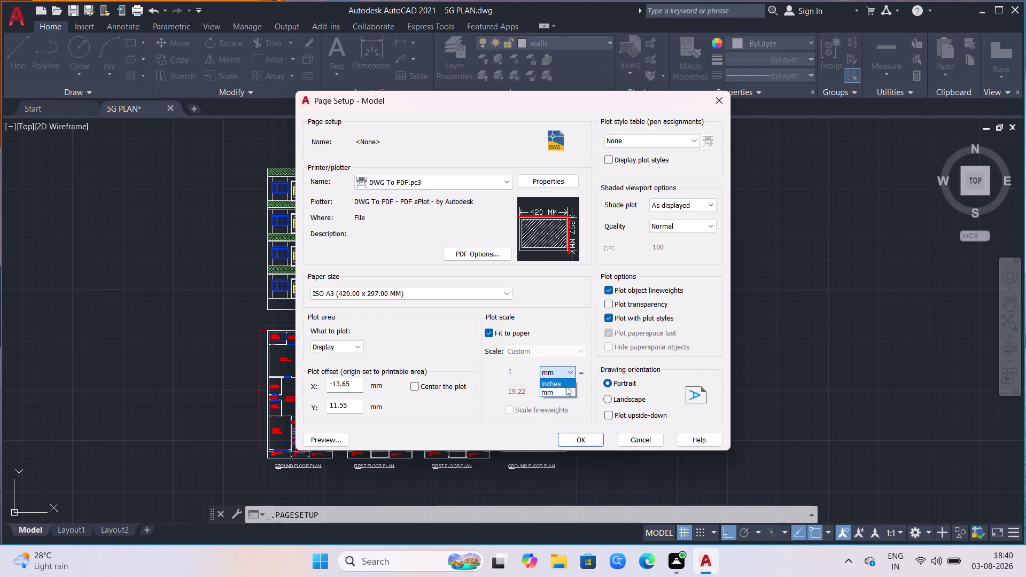
click(565, 384)
click(580, 355)
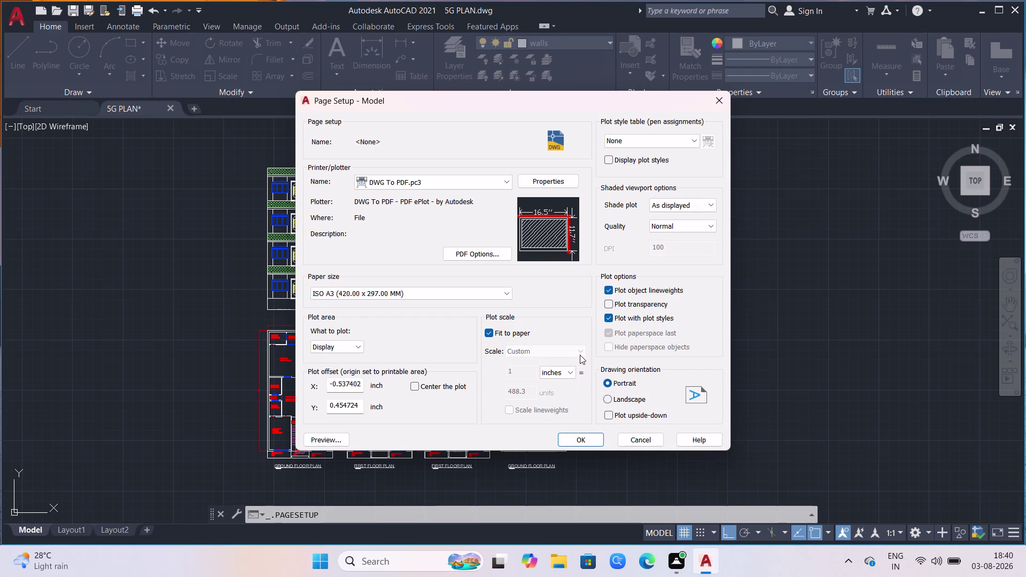
click(507, 373)
click(577, 351)
double_click(492, 353)
click(492, 333)
click(581, 353)
click(538, 368)
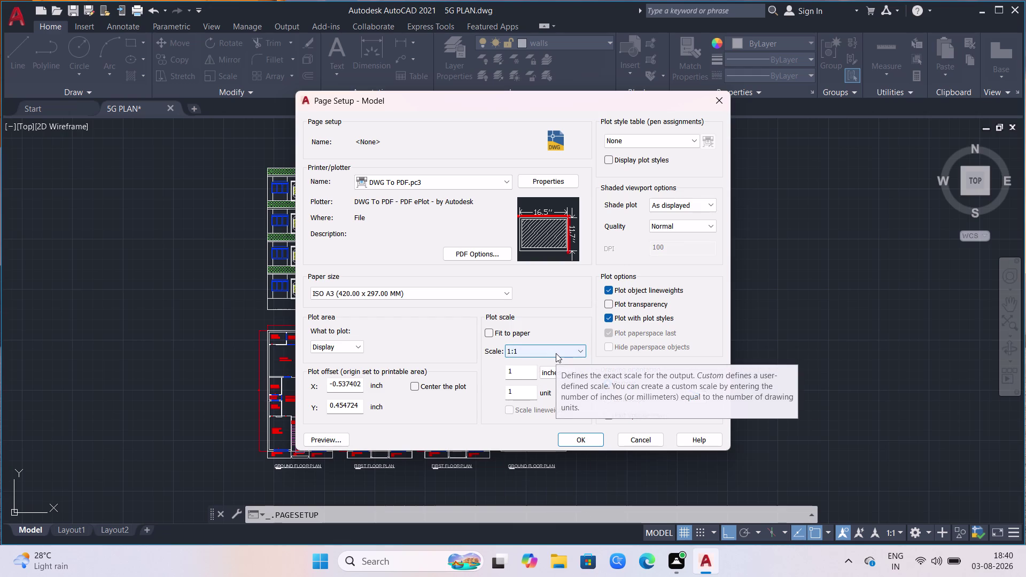
scroll(down, 3)
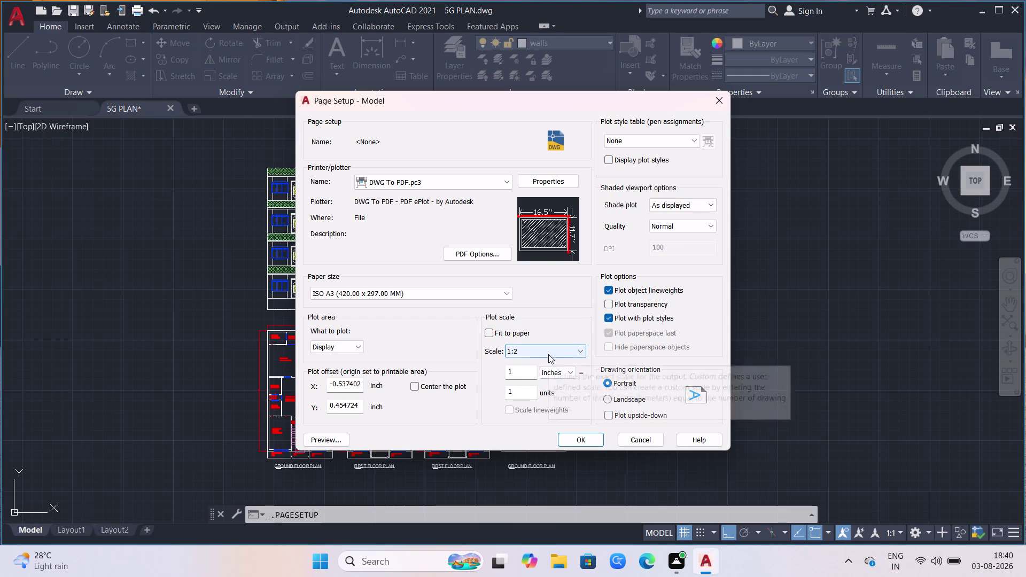
click(487, 333)
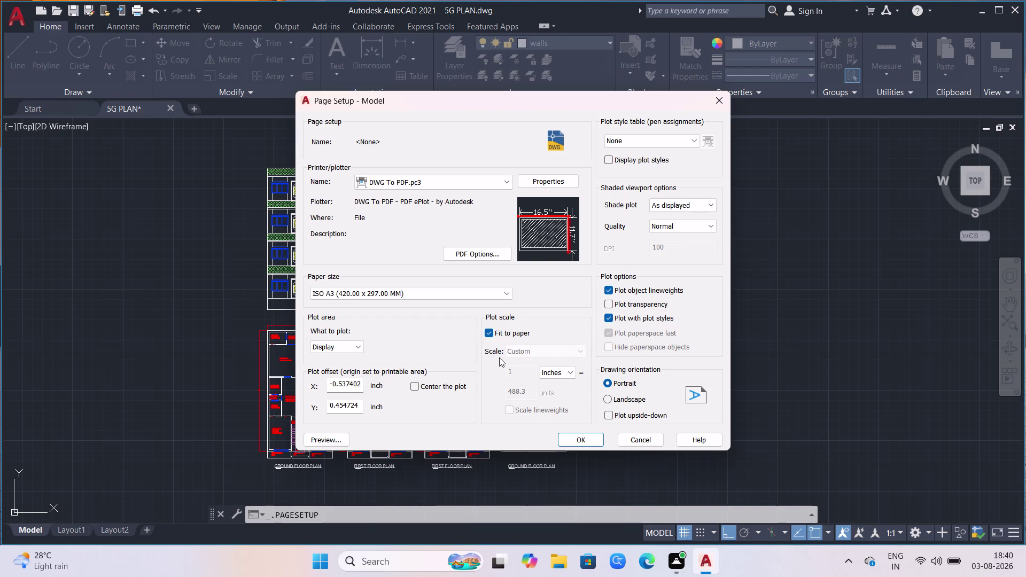
click(336, 436)
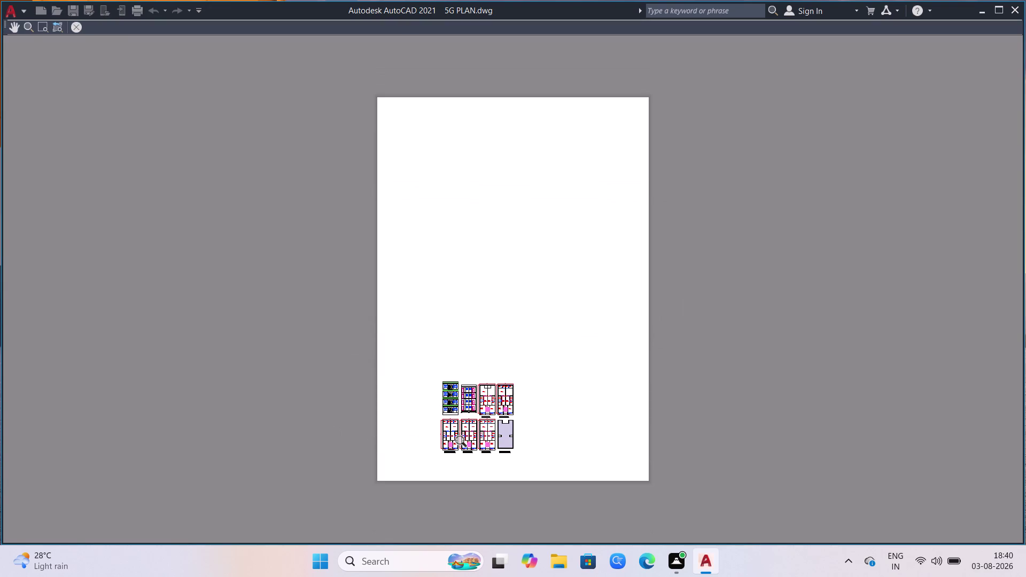
scroll(up, 3)
scroll(down, 3)
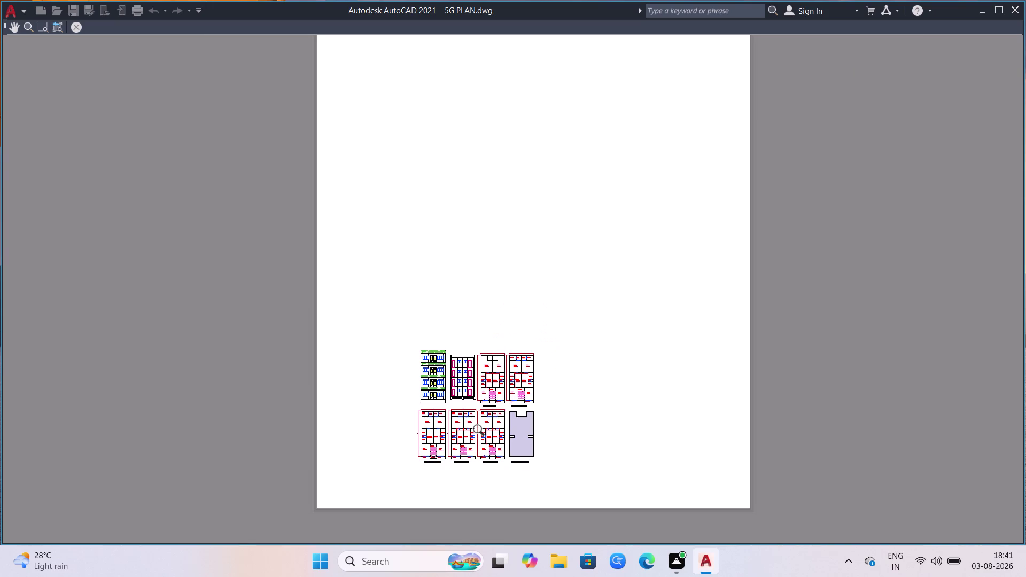
key(ctrl+z)
key(ctrl+z)
scroll(down, 3)
scroll(up, 3)
scroll(up, 3)
scroll(up, 3)
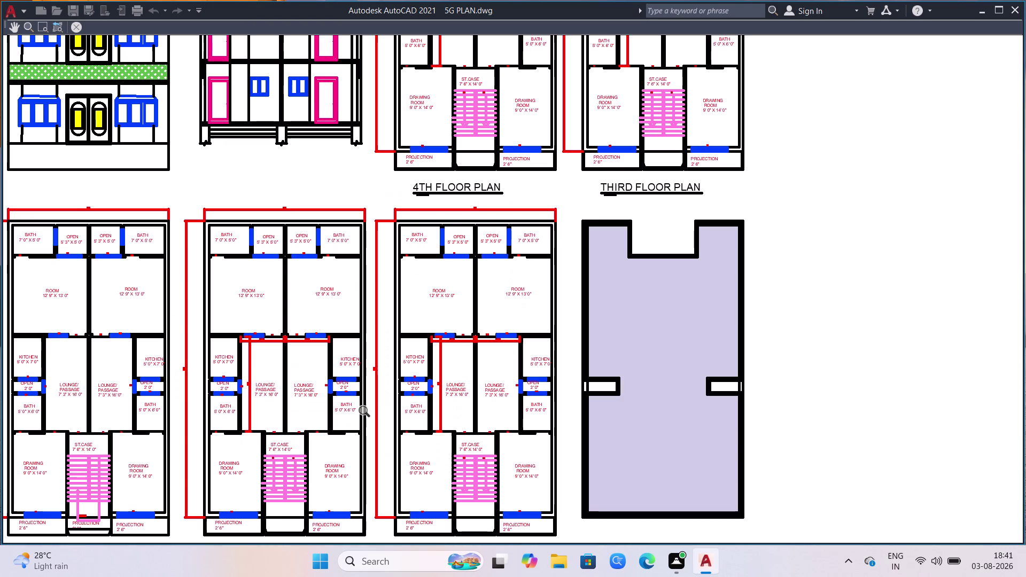
scroll(up, 3)
key(ctrl+z)
scroll(down, 3)
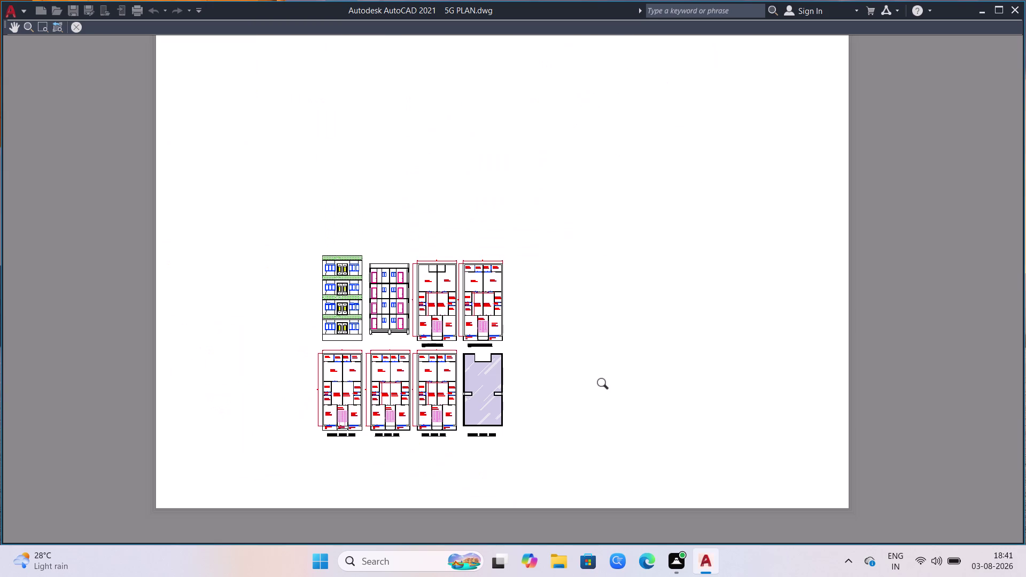
key(ctrl+z)
key(Escape)
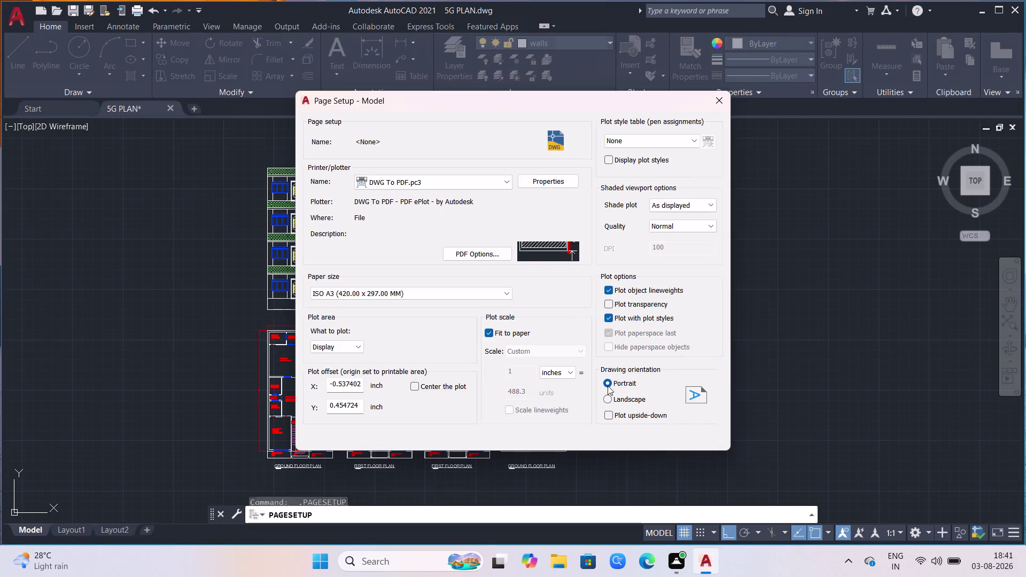
Turn off Fit to paper, set the plot scale to 1:1, and return to the manager.
scroll(up, 3)
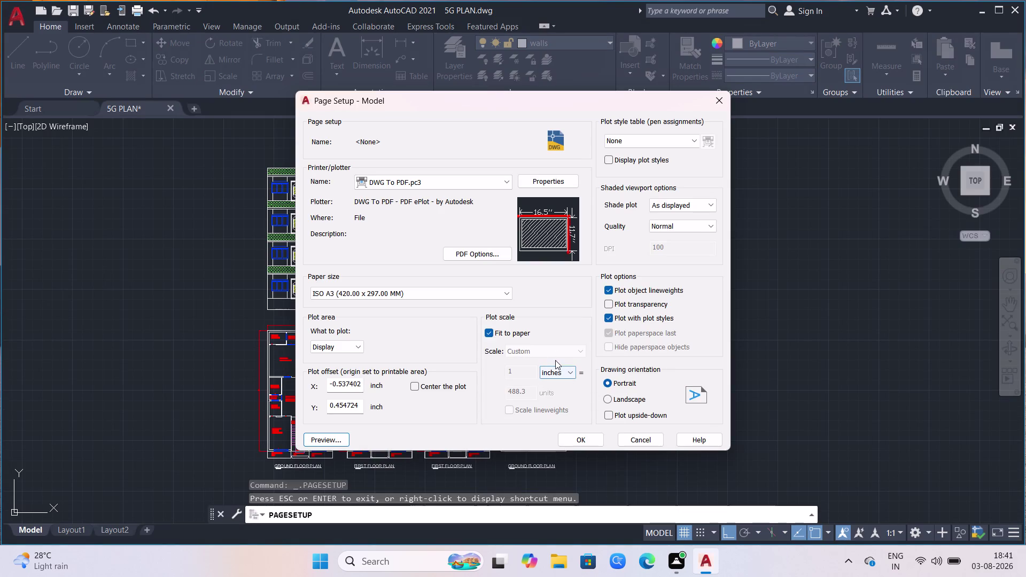
click(575, 352)
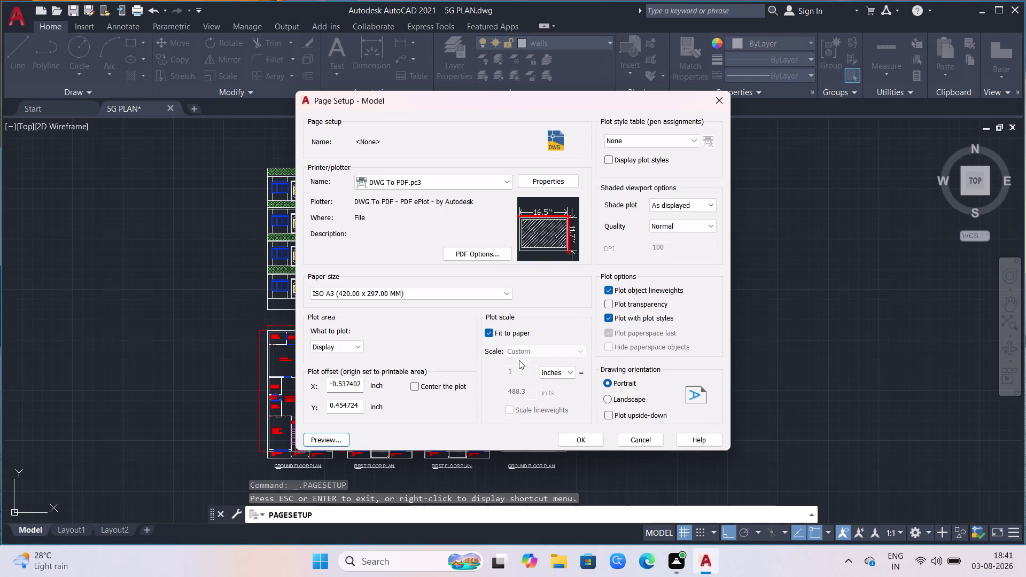
click(492, 333)
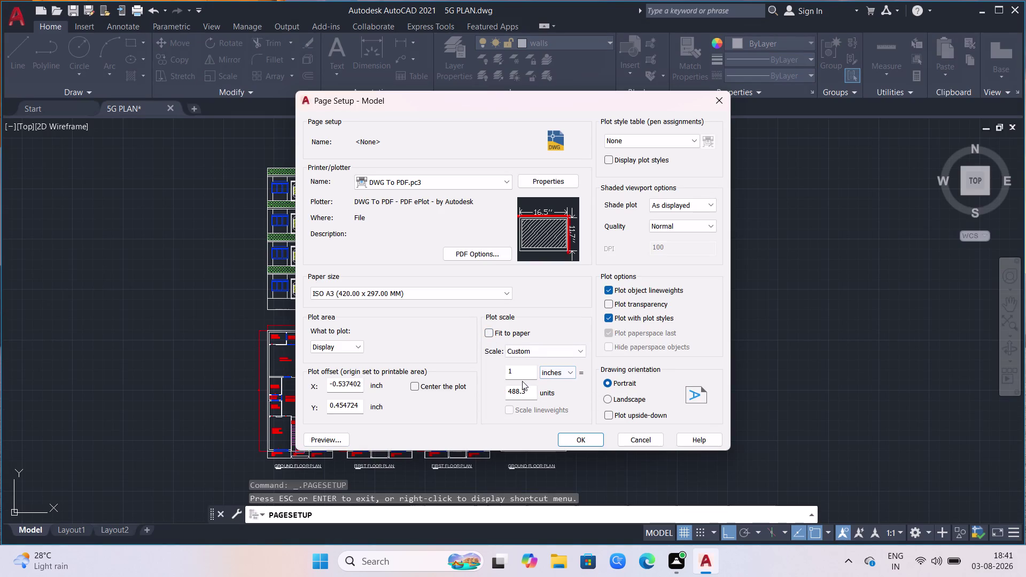
click(522, 374)
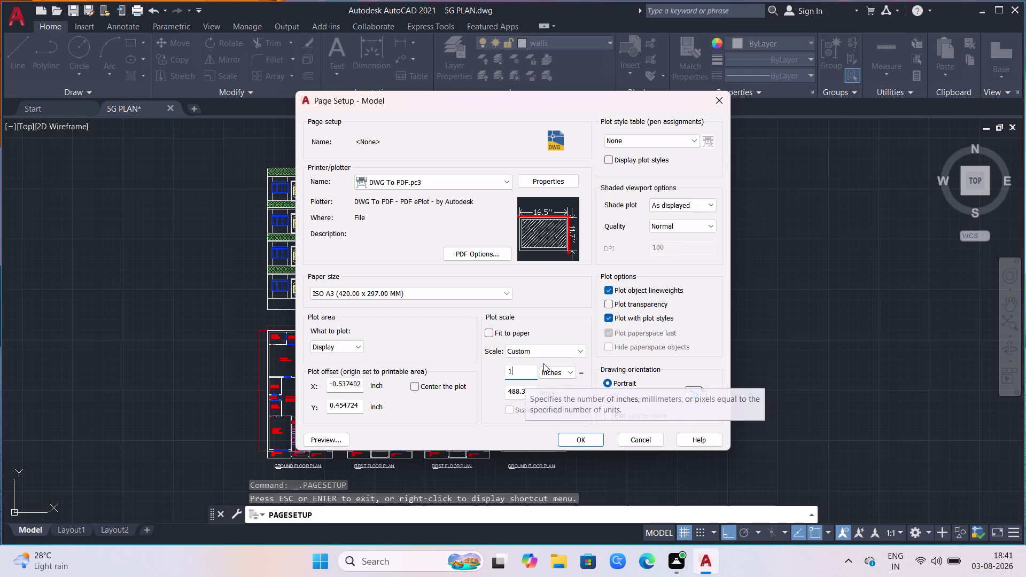
click(572, 354)
click(522, 370)
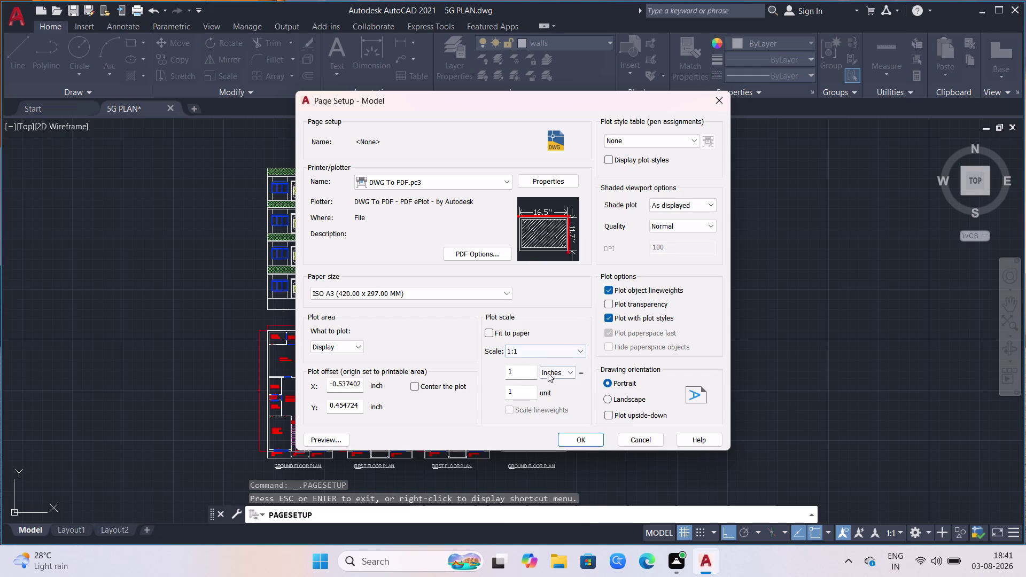
scroll(down, 3)
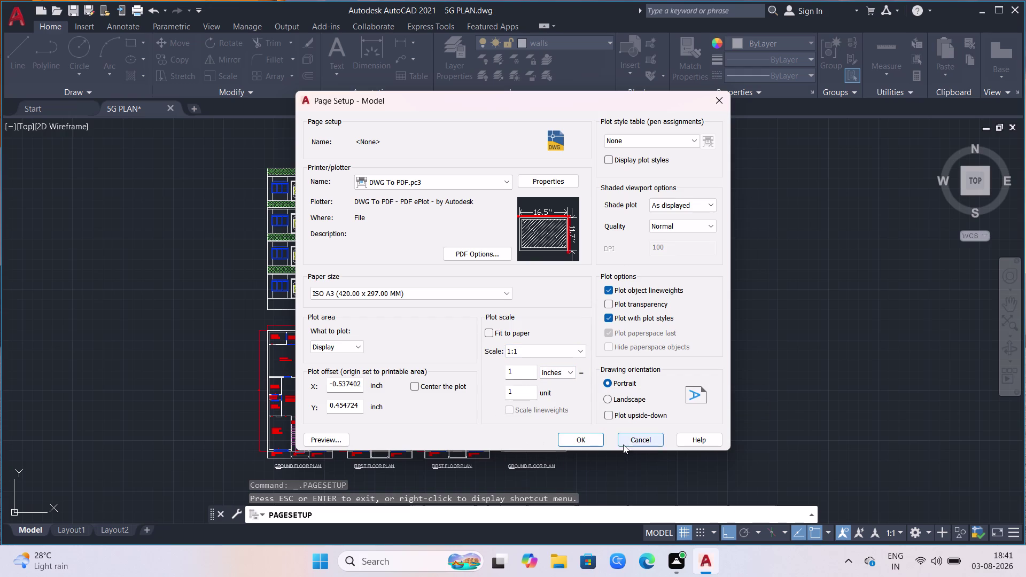
click(581, 443)
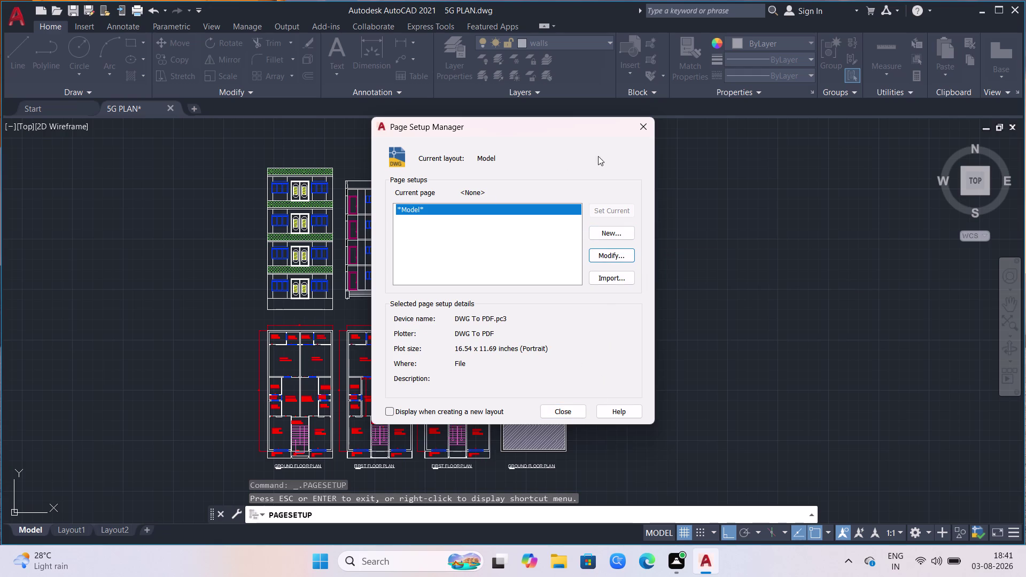
Reopen the Model page setup, keep plot style table None, and preview the 1:1 plot.
click(616, 253)
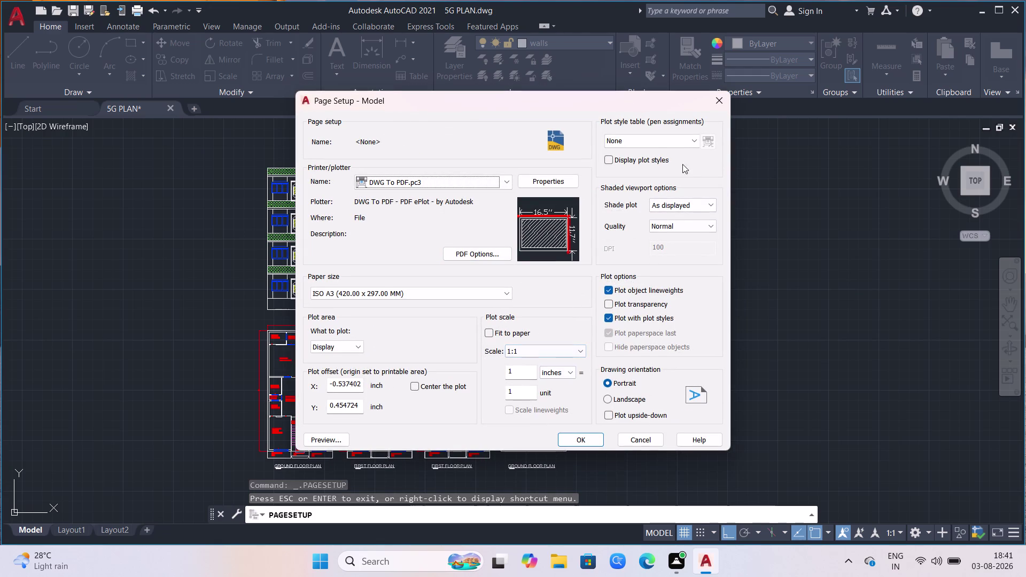
click(691, 138)
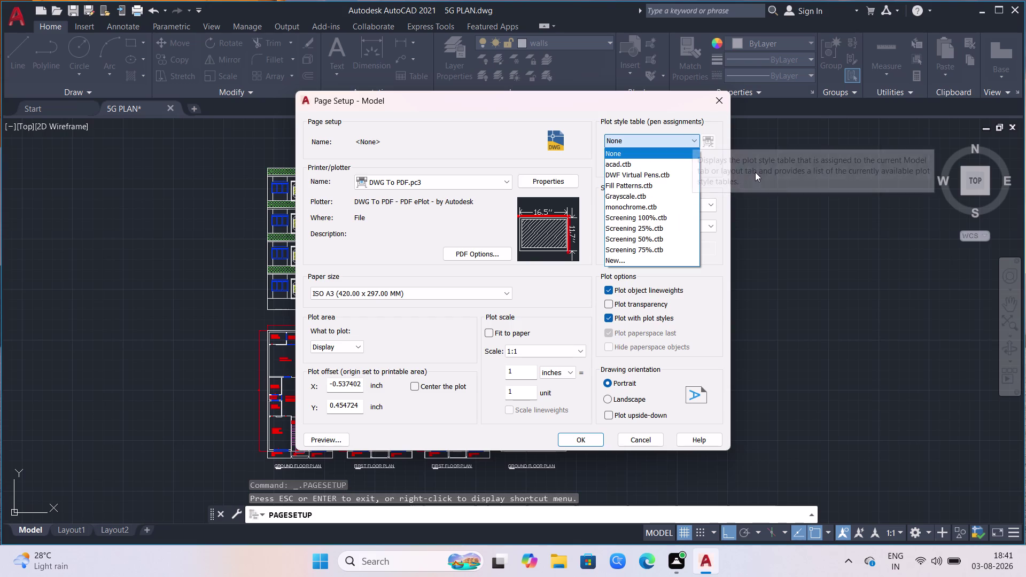
click(756, 173)
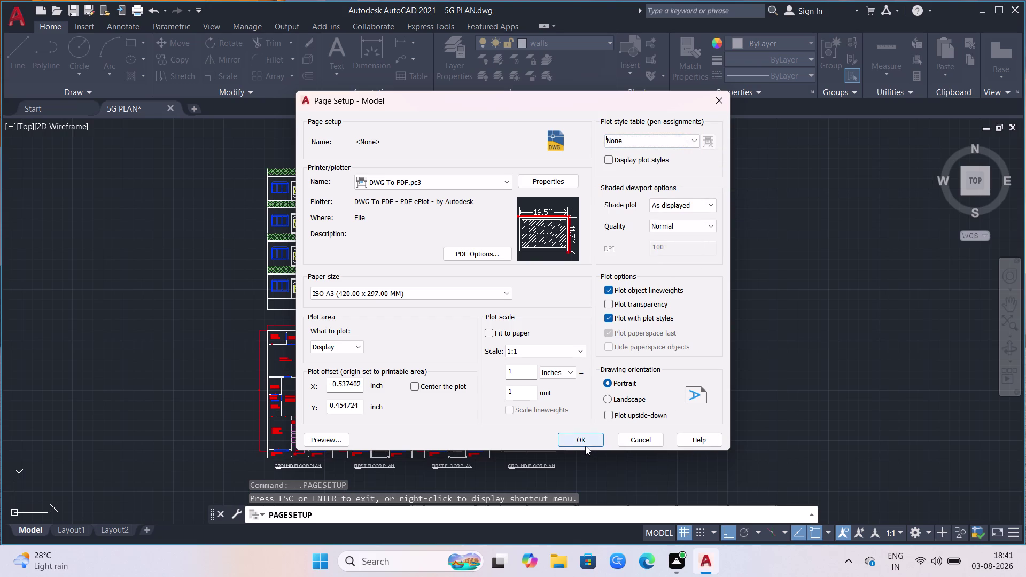
click(332, 437)
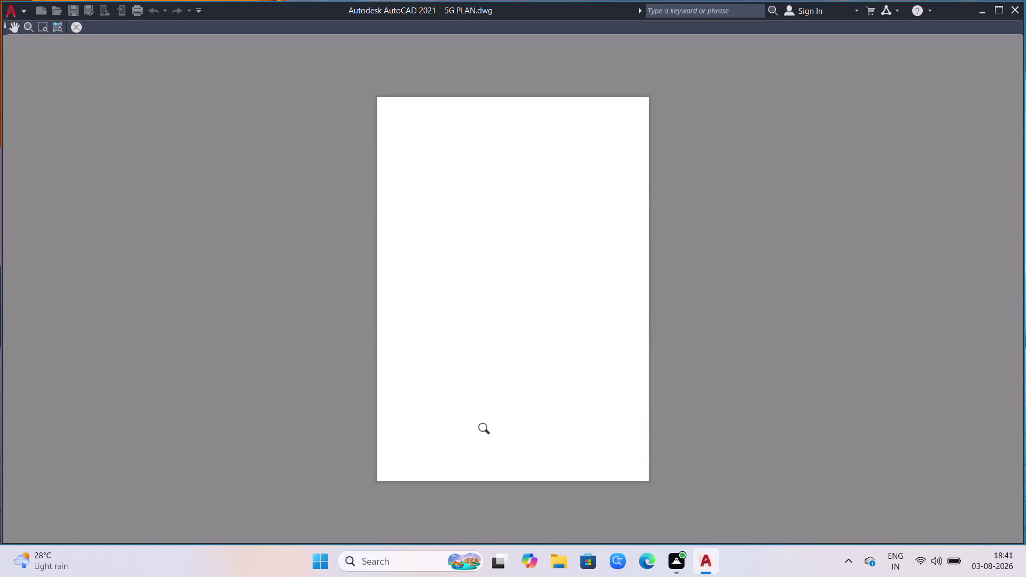
Exit the plot preview with Esc, accept Page Setup, and close the Page Setup Manager.
click(468, 215)
scroll(up, 3)
scroll(down, 3)
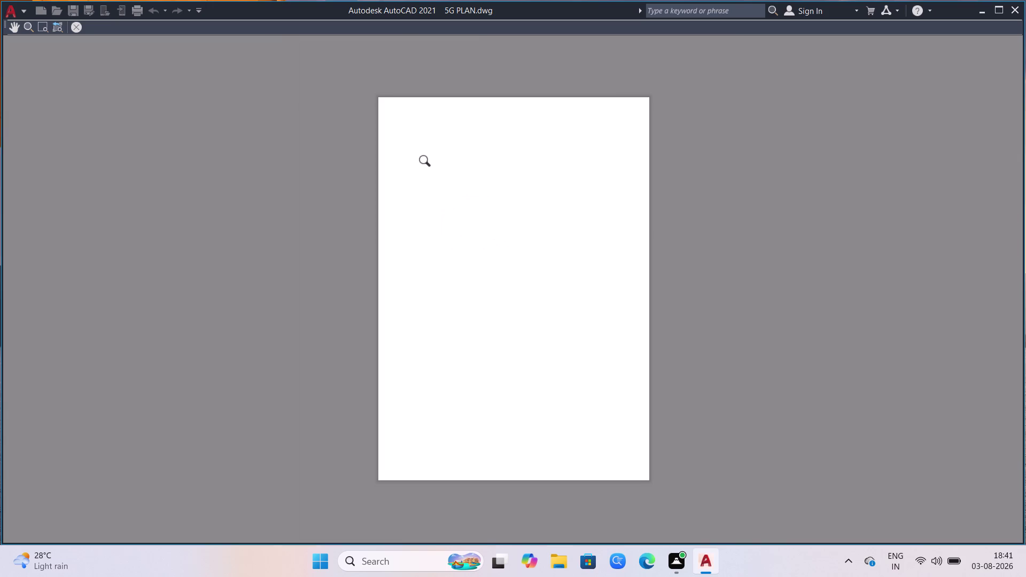
click(392, 95)
double_click(519, 316)
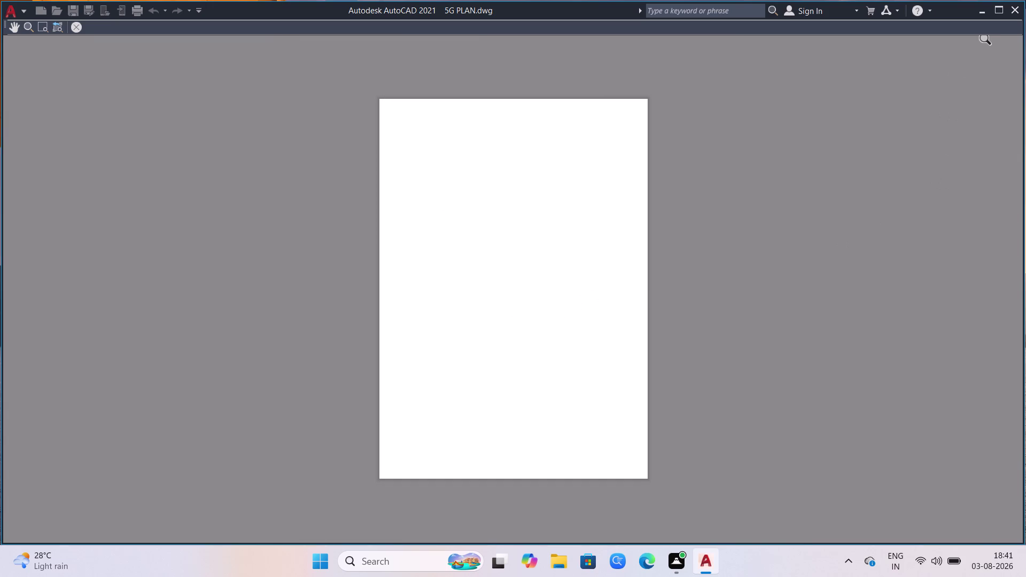
key(Escape)
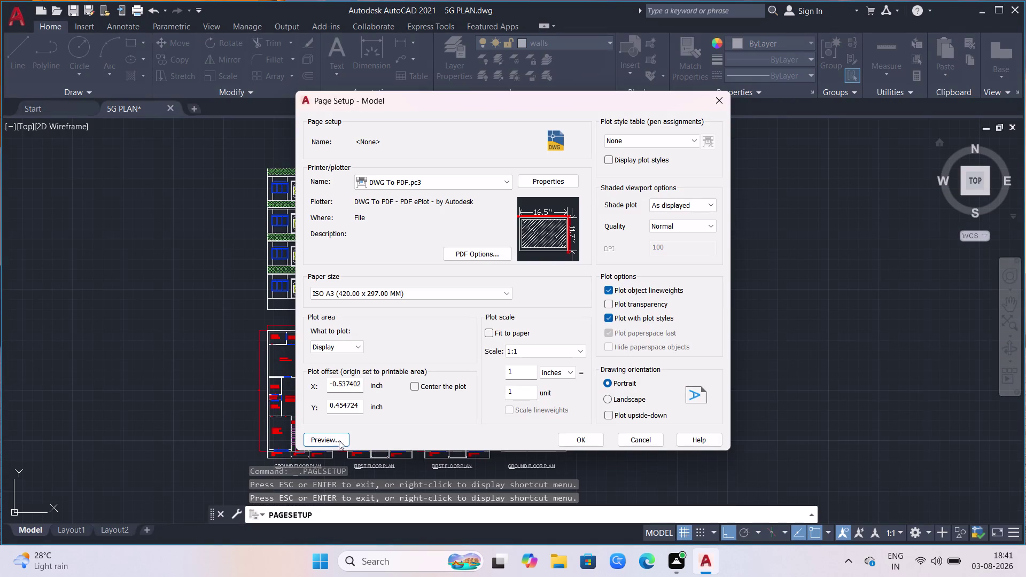
scroll(up, 3)
scroll(down, 3)
click(722, 98)
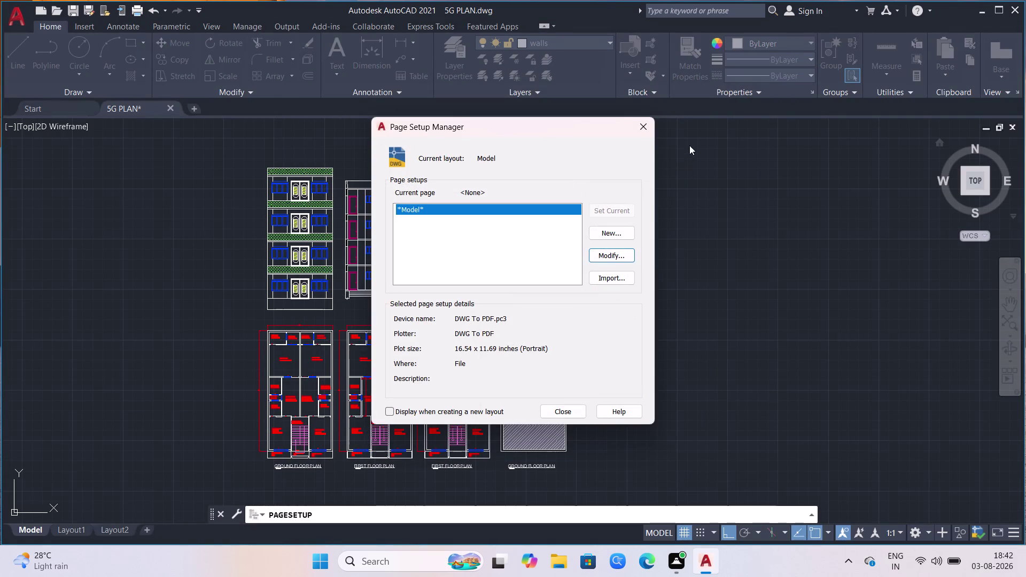
click(652, 128)
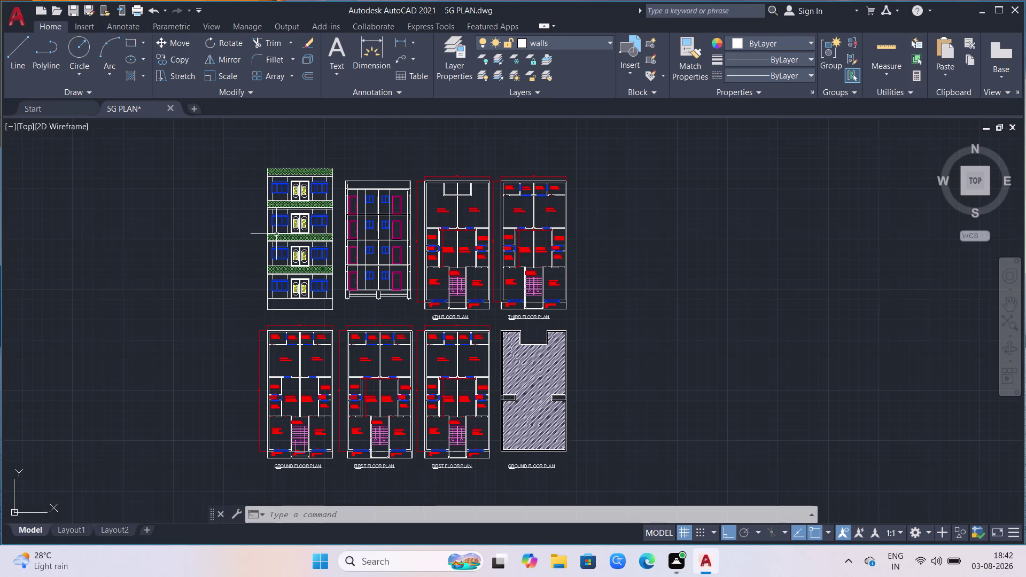
click(20, 19)
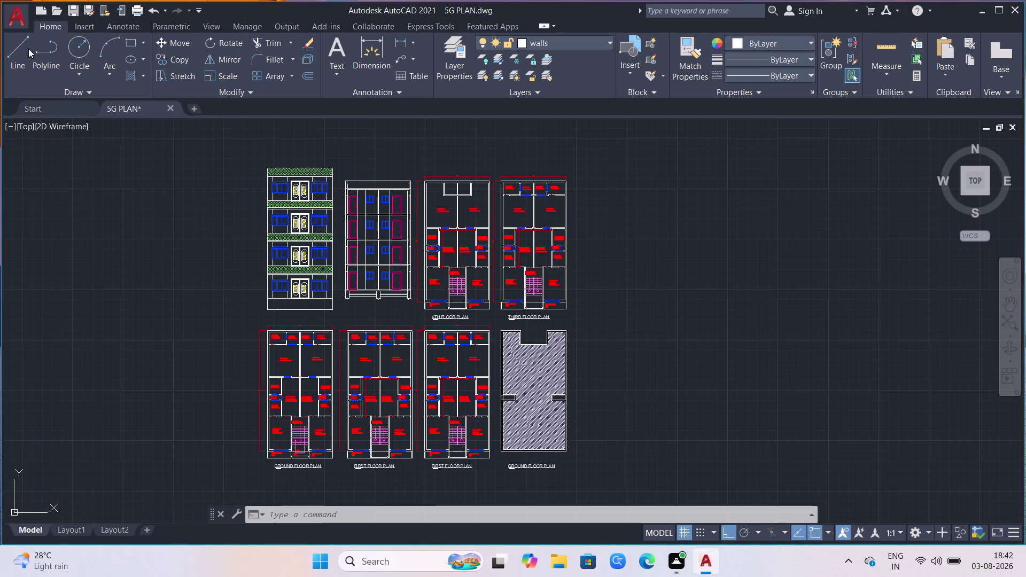
Save As over 5G PLAN.dwg, confirm the replacement, then save again with Ctrl+S.
click(58, 178)
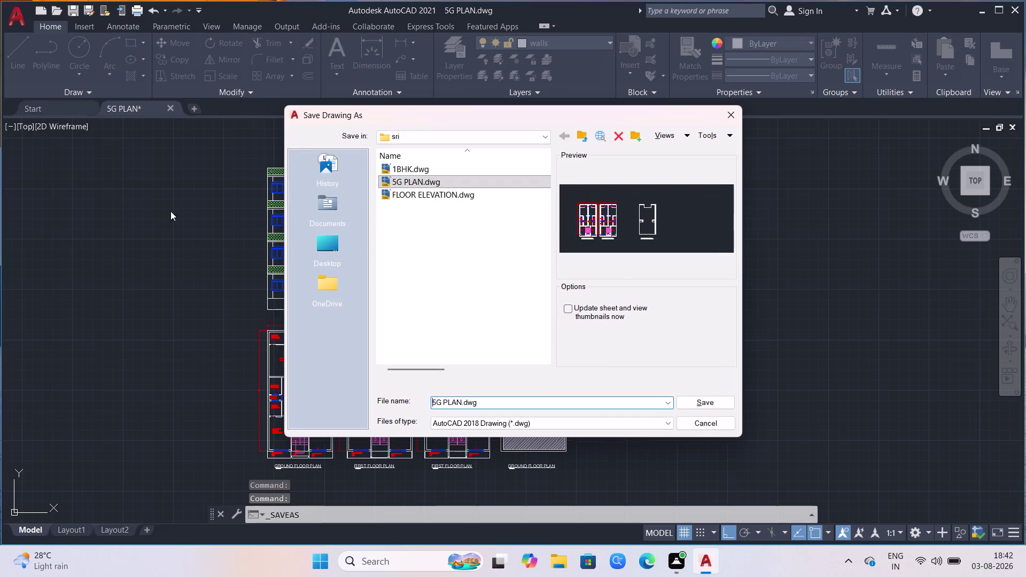
scroll(down, 3)
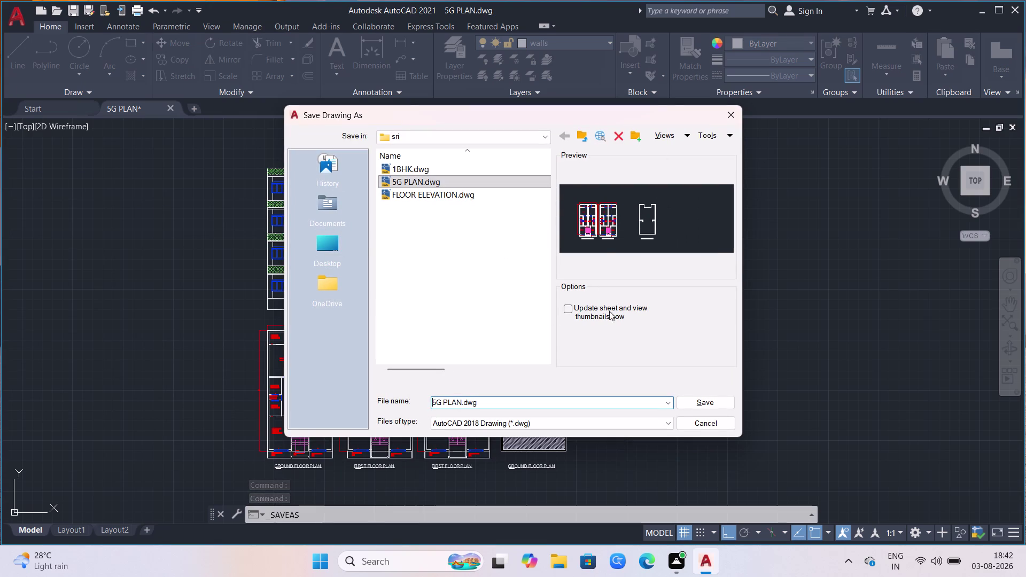
click(715, 404)
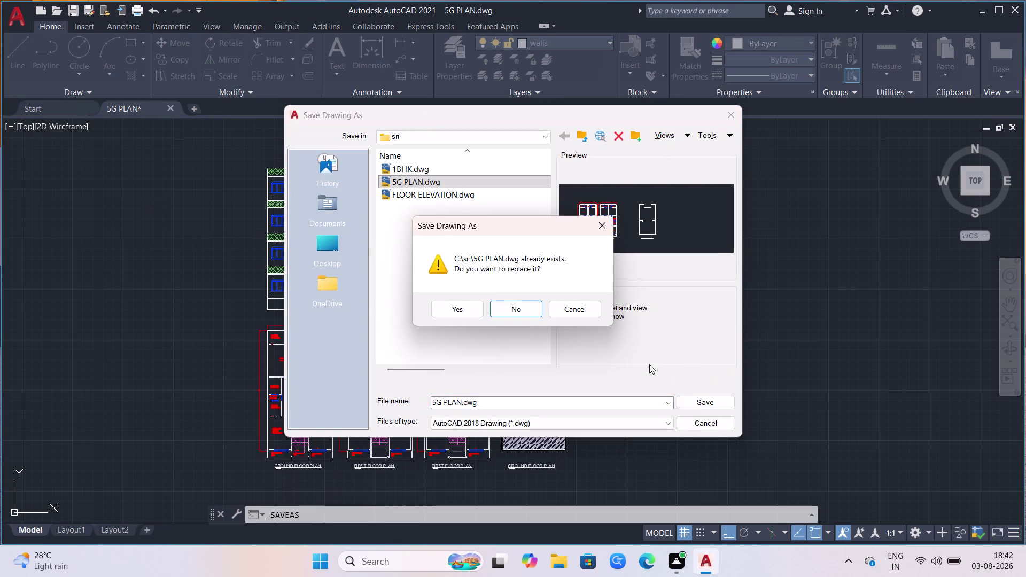
click(455, 309)
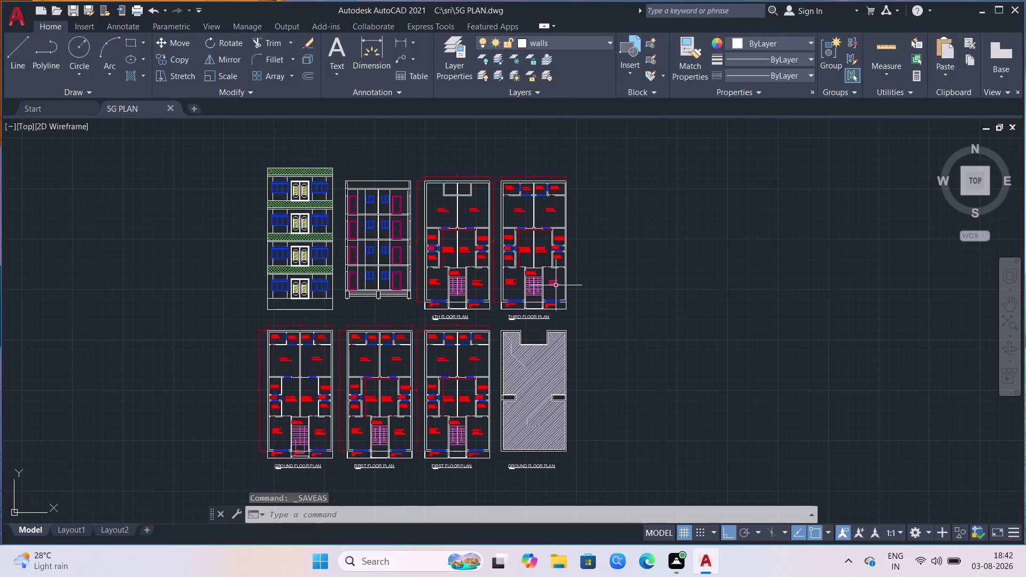
key(ctrl+s)
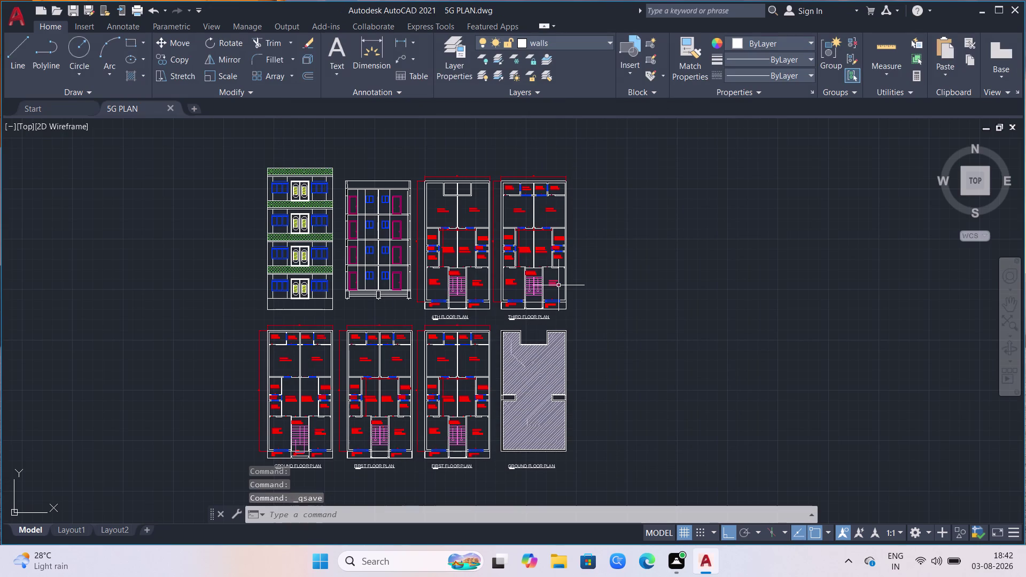
click(1011, 5)
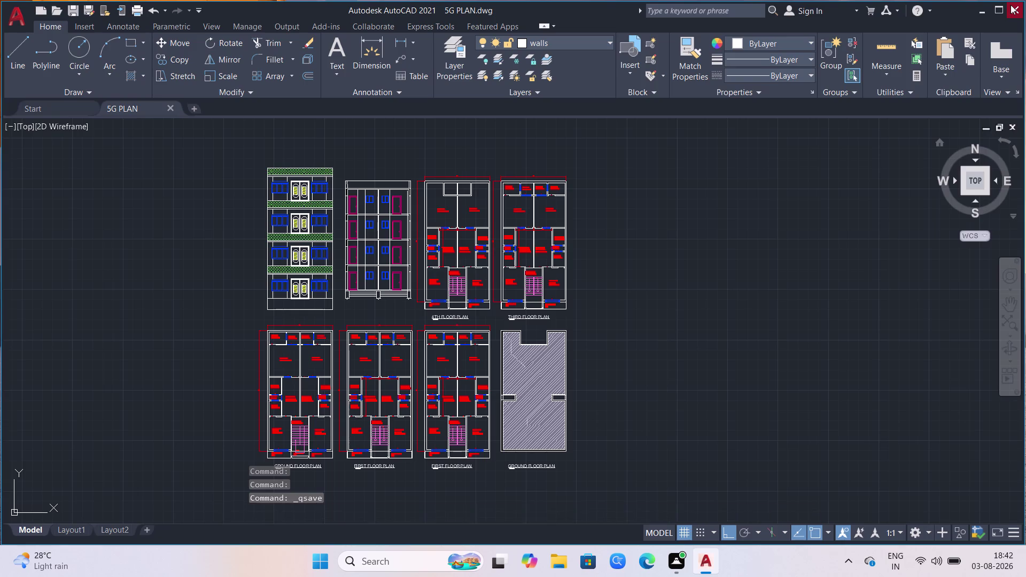